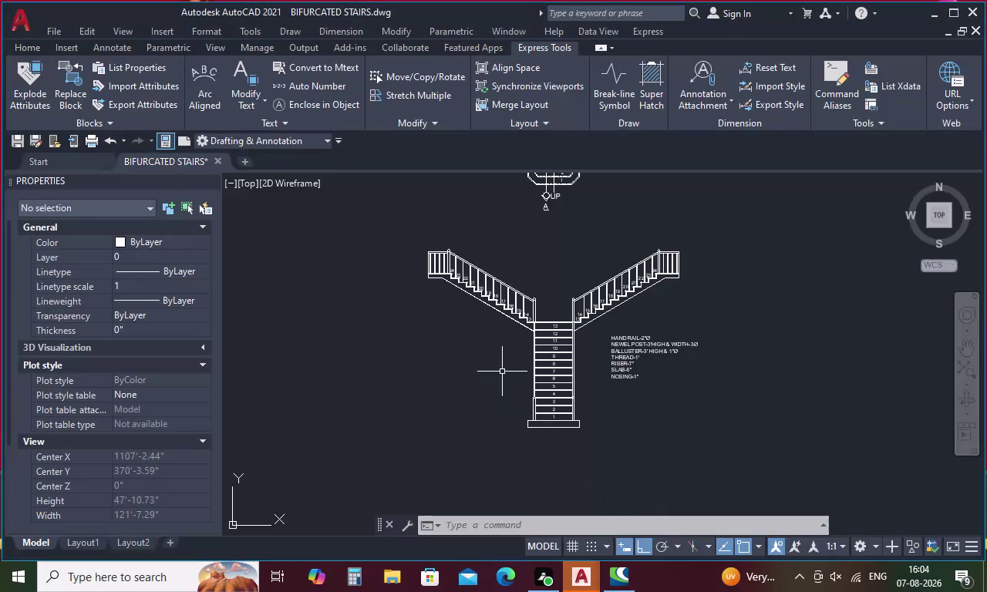
Pan and zoom to review the stair plan's central flight and the elevation together.
middle_drag(566, 284, 561, 453)
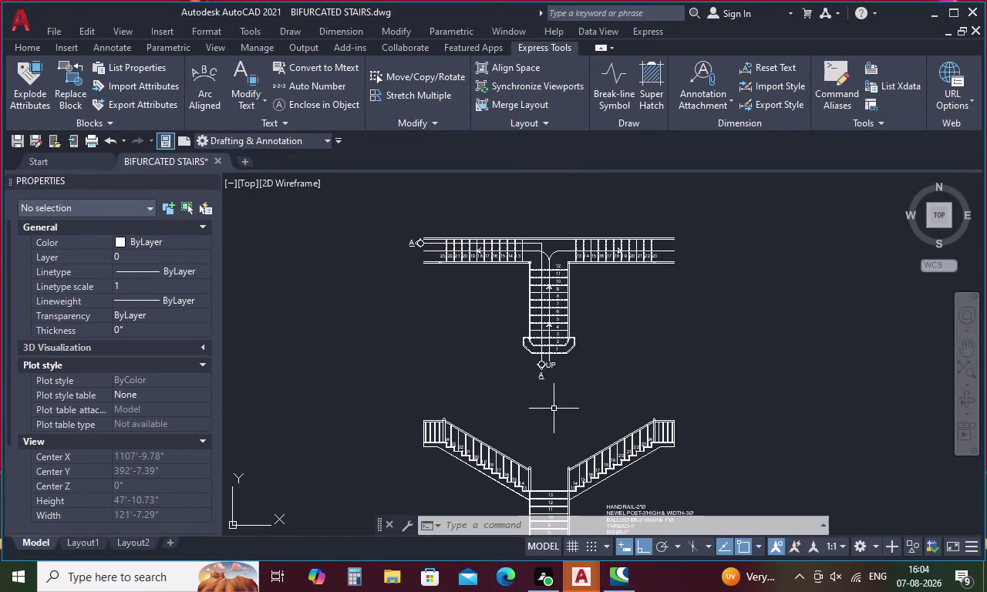
scroll(up, 3)
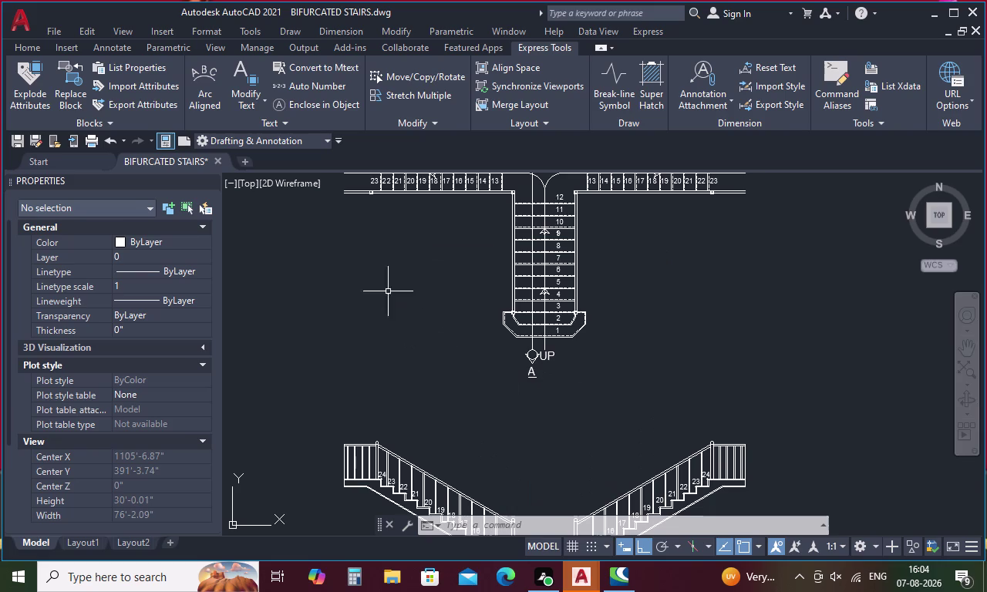
scroll(up, 3)
scroll(down, 3)
middle_drag(372, 198, 373, 206)
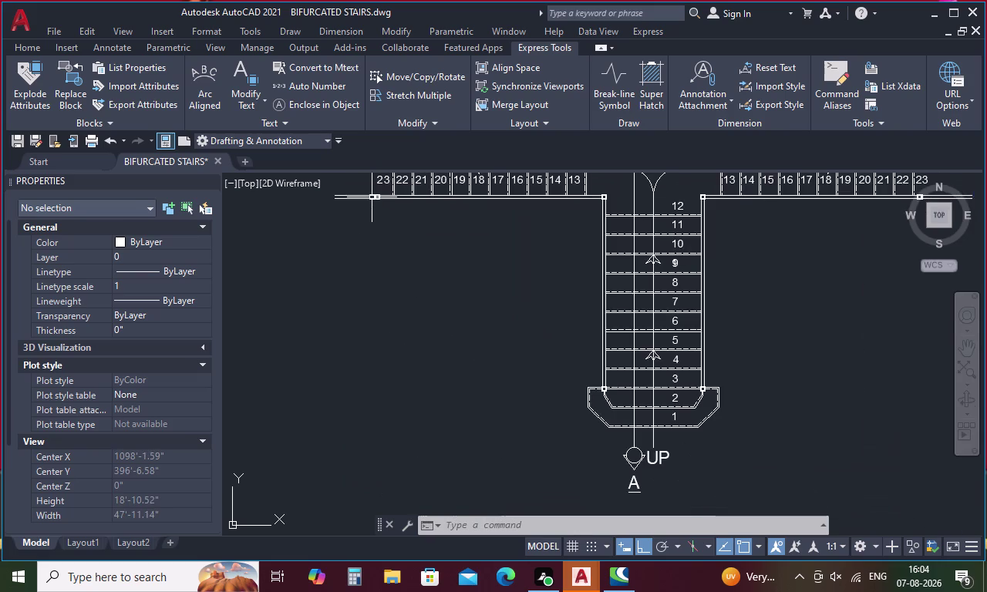
middle_drag(374, 206, 424, 322)
scroll(down, 3)
middle_drag(401, 358, 381, 273)
middle_drag(452, 390, 452, 360)
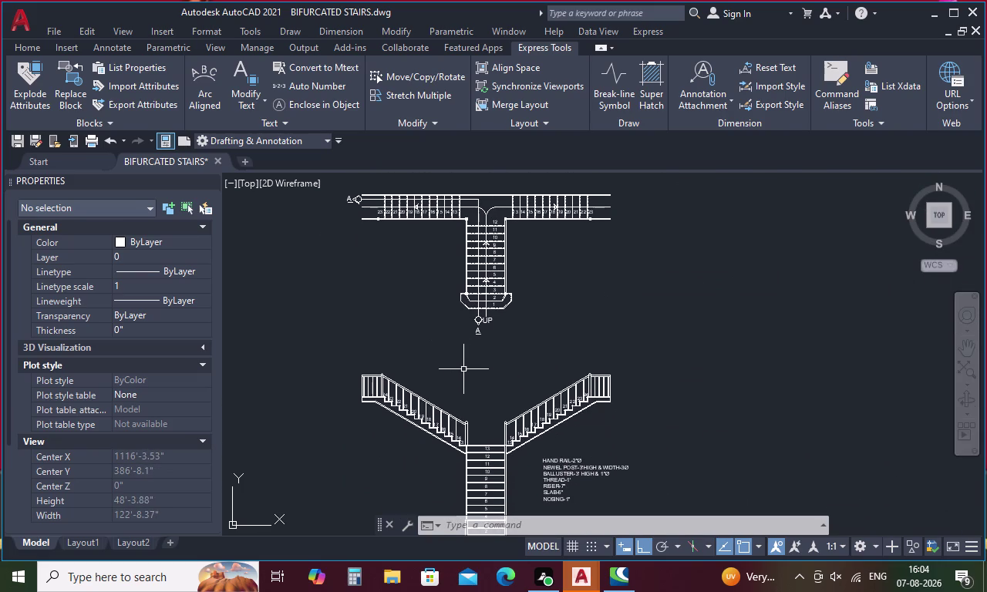
key(Escape)
Start multiline text with a text box just below the stair plan.
text(T)
key(space)
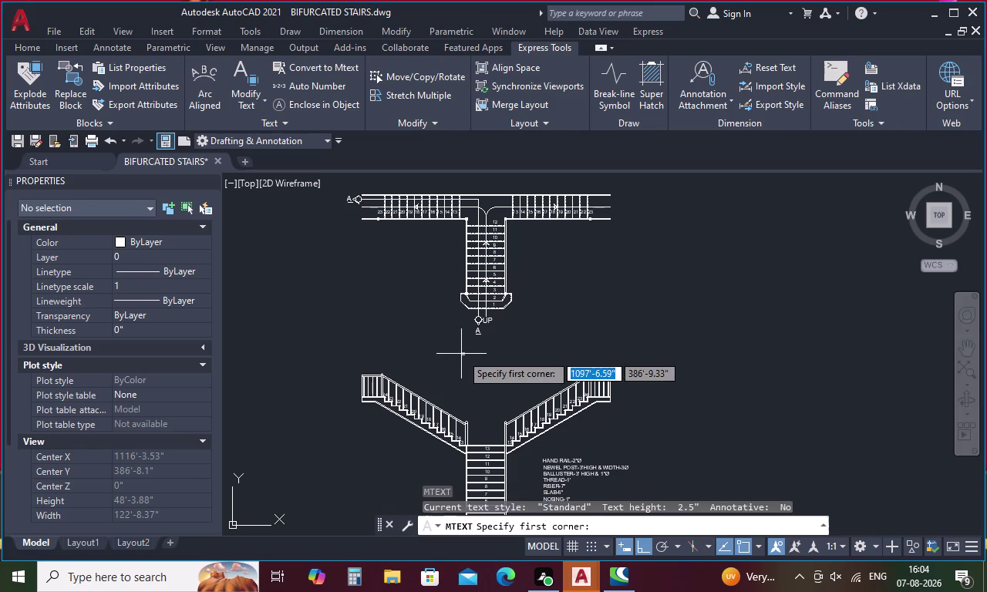
click(462, 340)
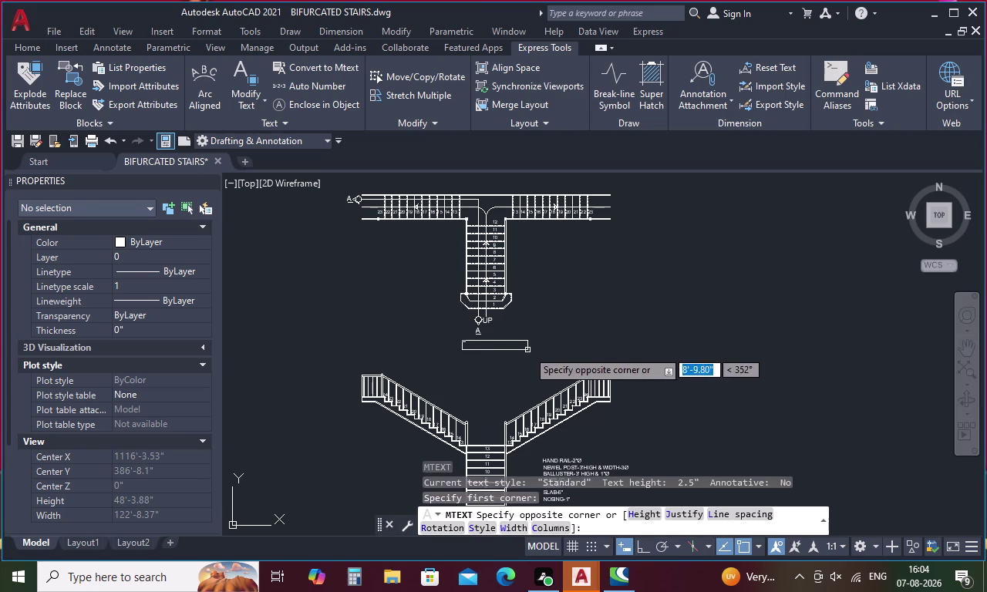
click(527, 350)
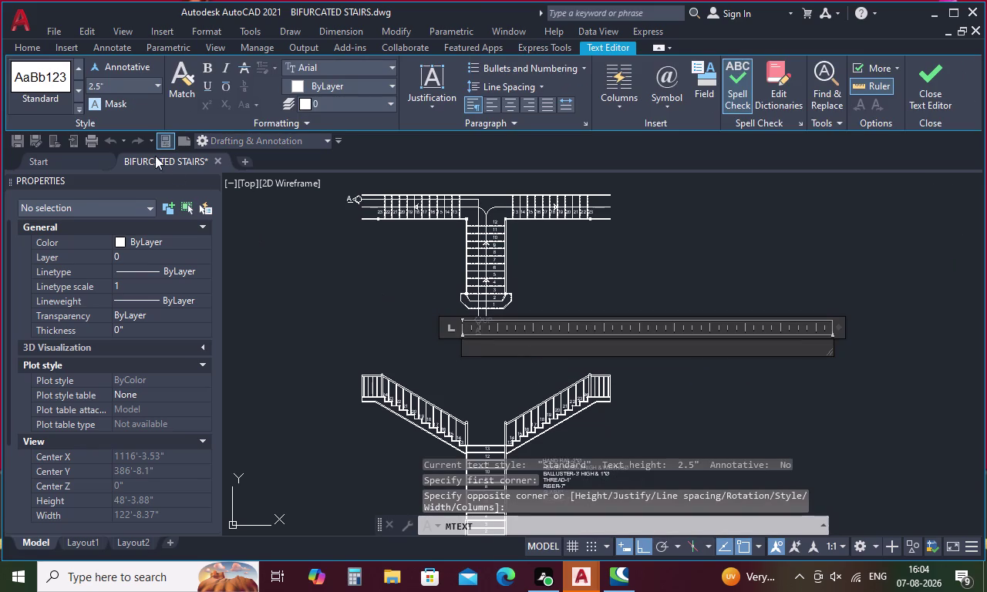
Set the text height to 1 and try typing the title.
click(110, 85)
key(BackSpace)
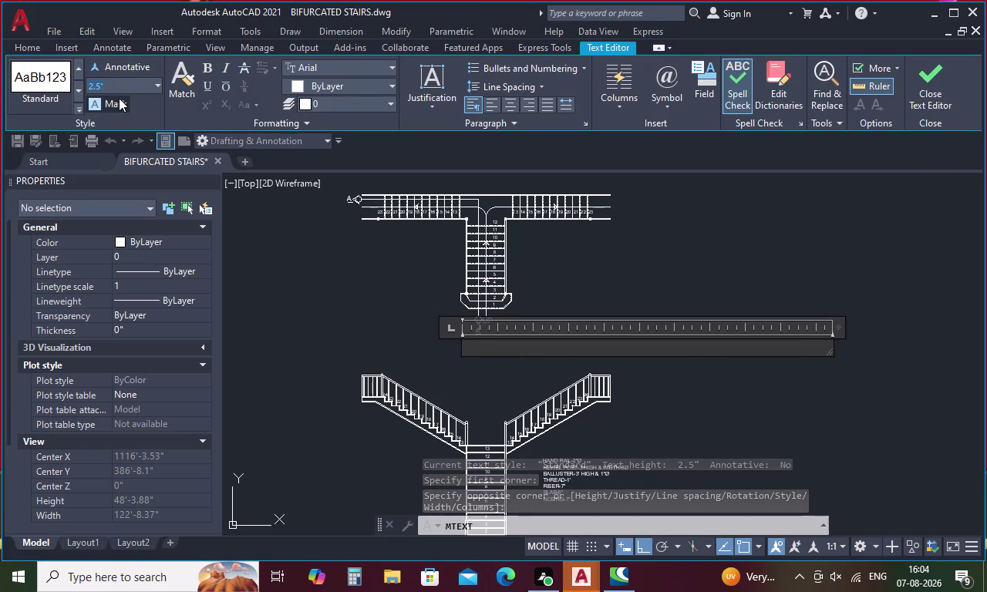
key(1)
key(Return)
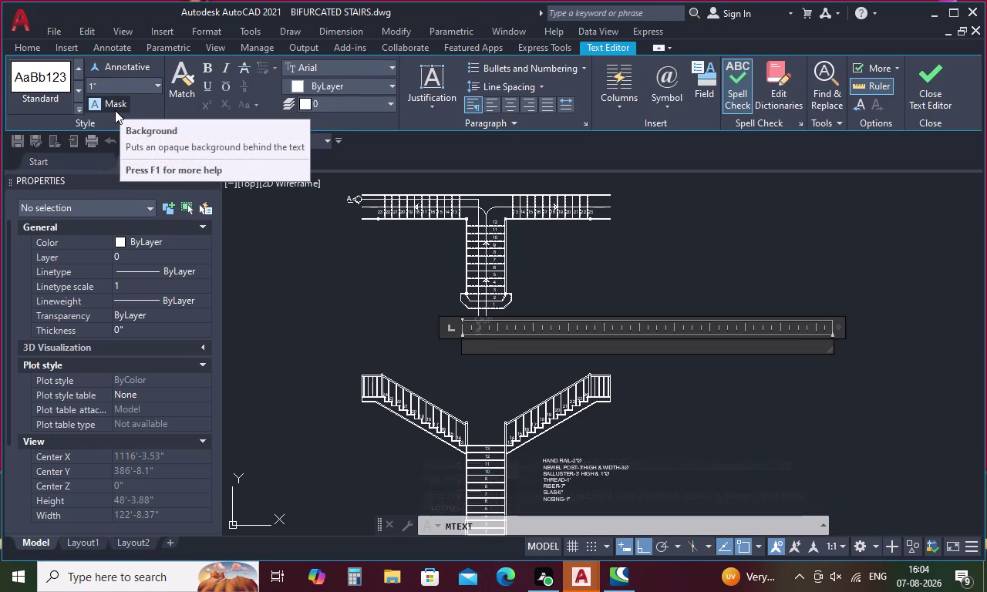
key(space)
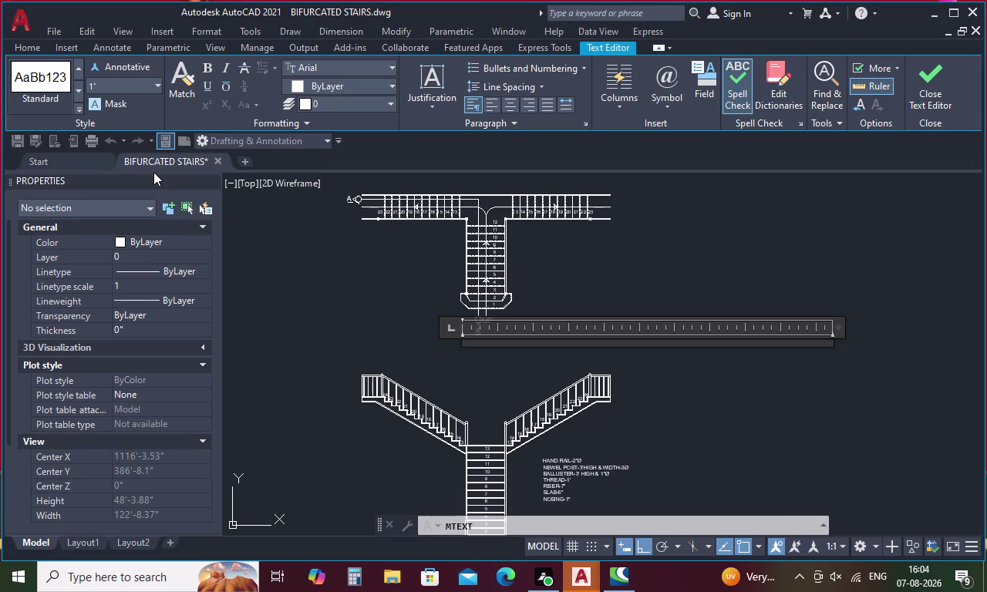
text(PL)
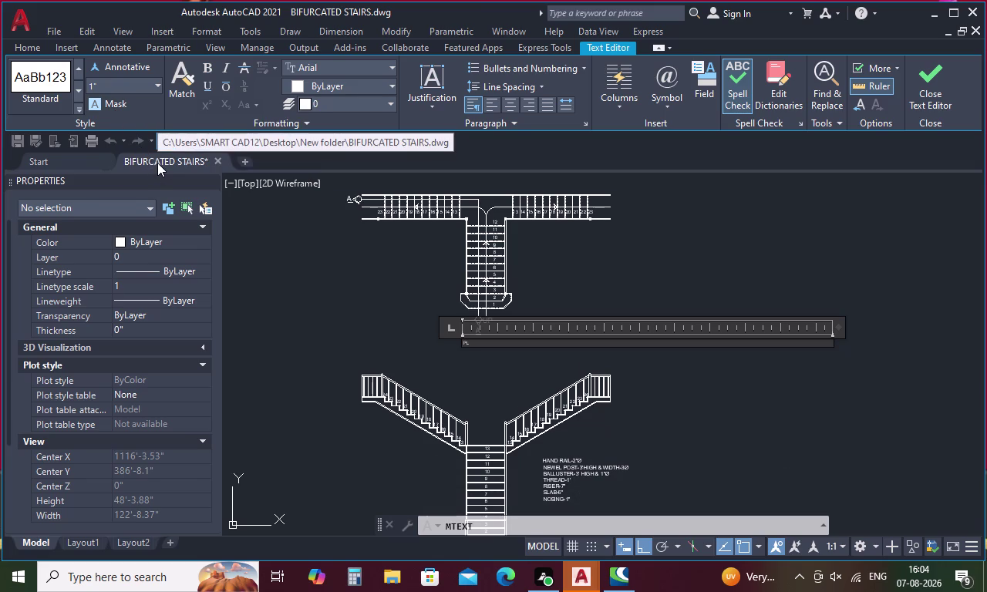
key(BackSpace)
key(BackSpace)
Change the text height to 1' and retype the title's first letters, PL.
click(106, 88)
key(BackSpace)
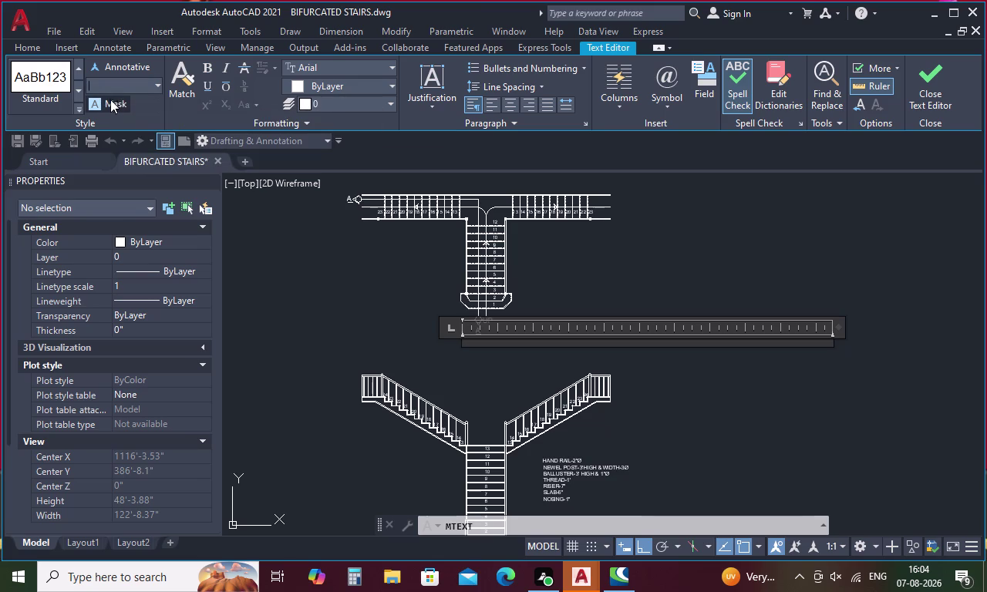
key(1)
key(apostrophe)
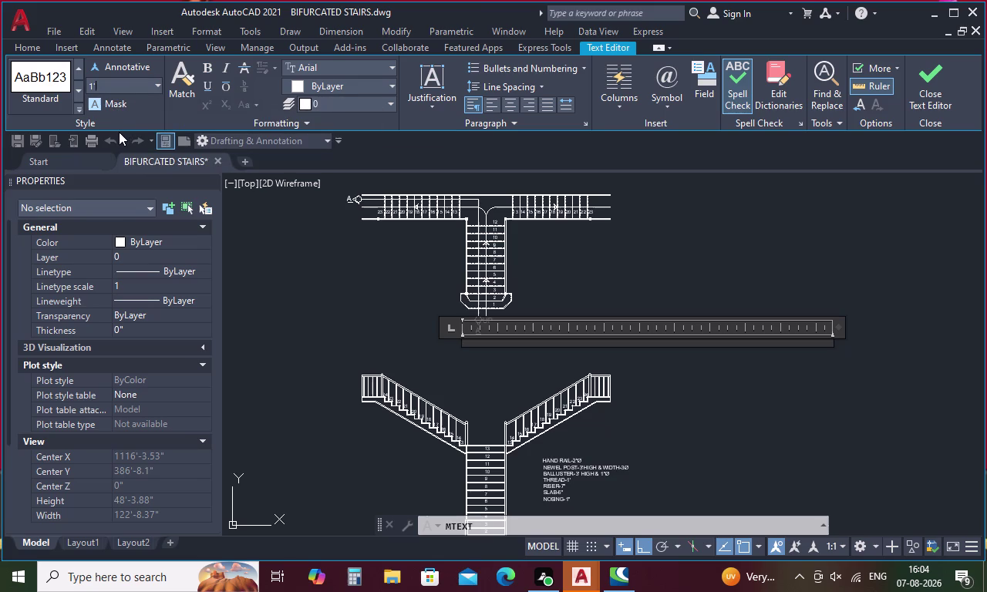
key(space)
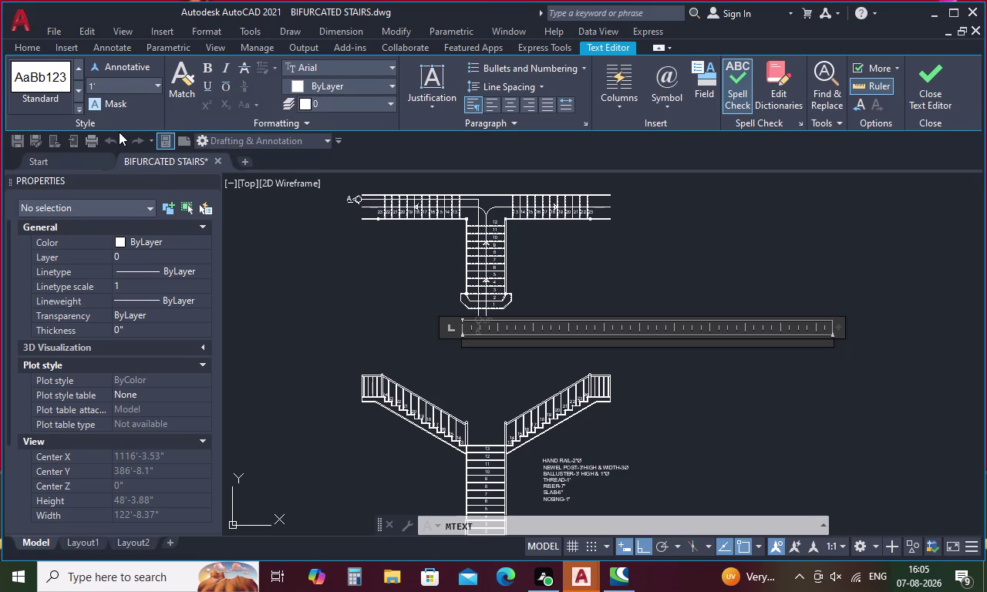
key(p)
key(l)
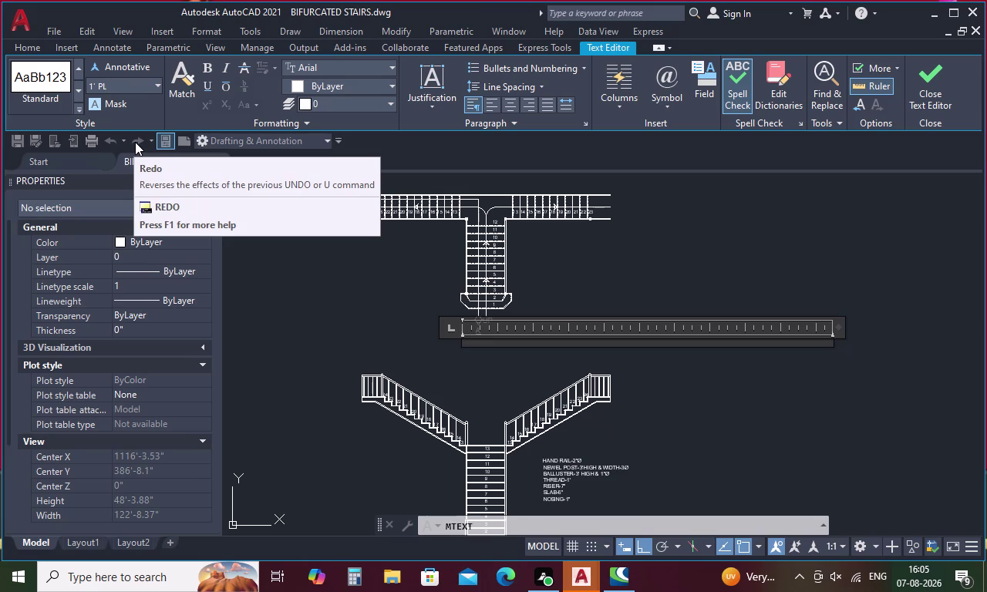
key(BackSpace)
key(BackSpace)
key(Return)
key(p)
key(l)
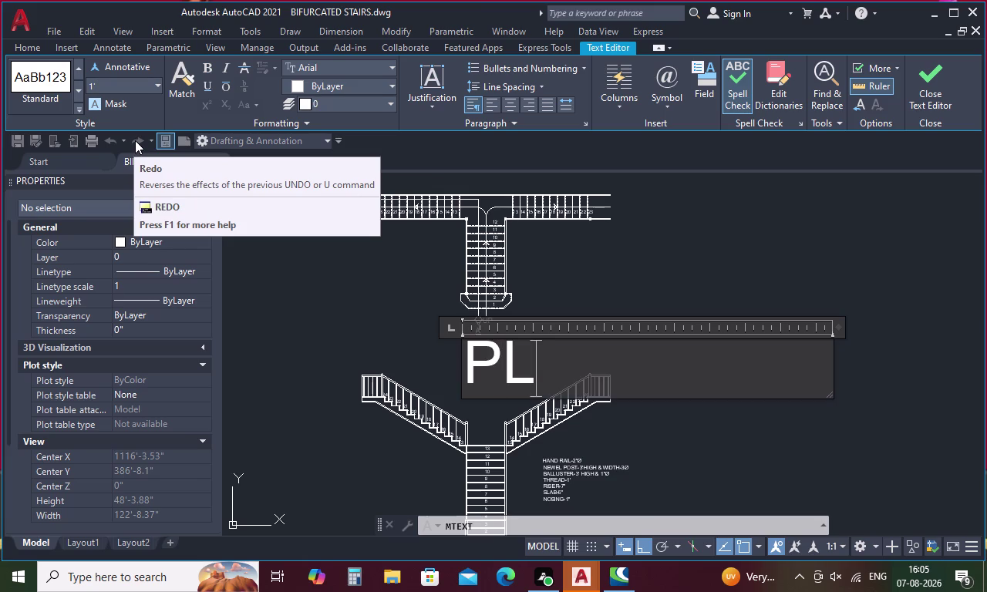
Finish the word PLAN, make it bold, and close the editor.
text(AN)
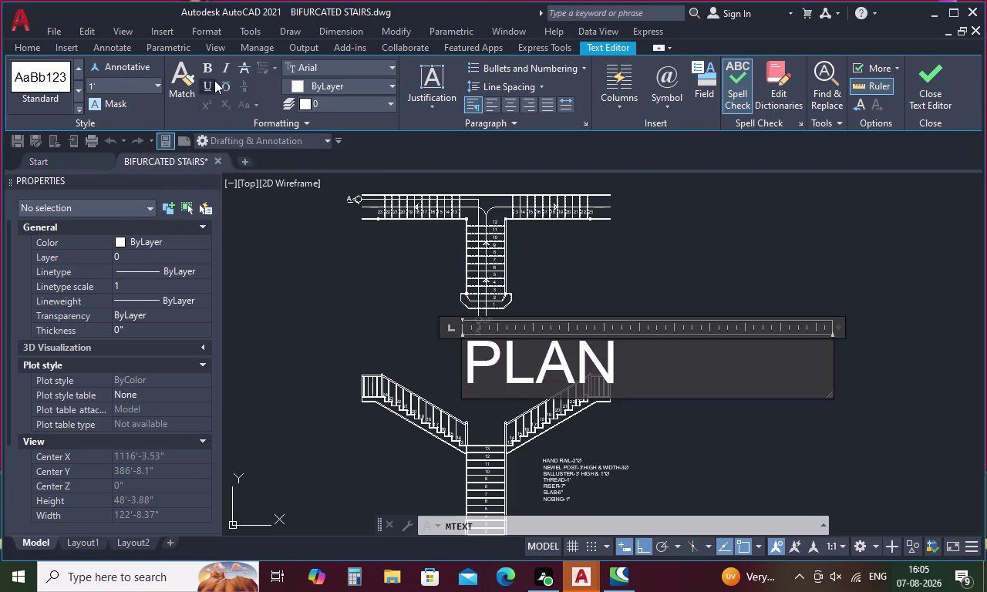
click(206, 68)
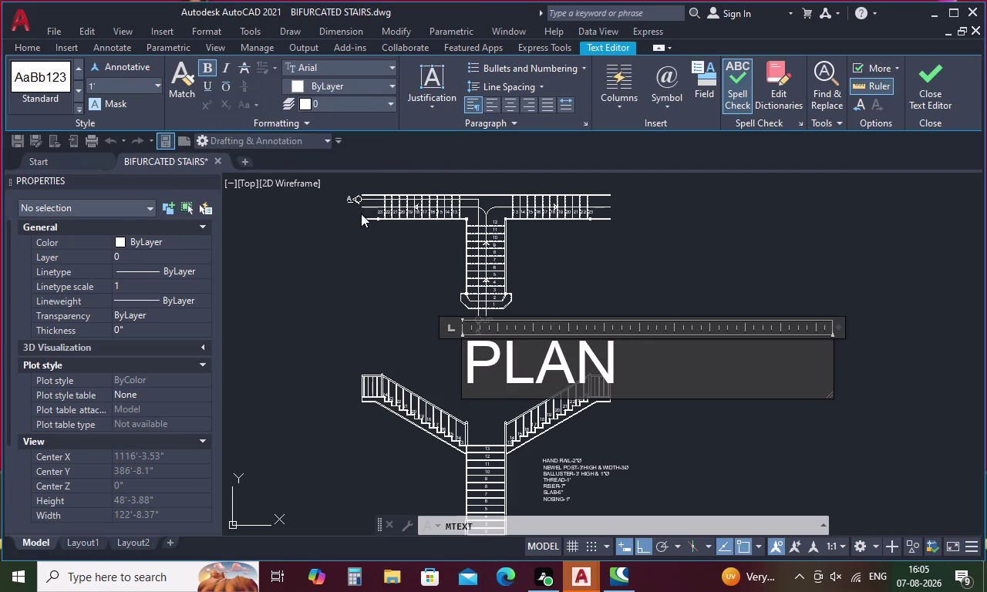
click(400, 251)
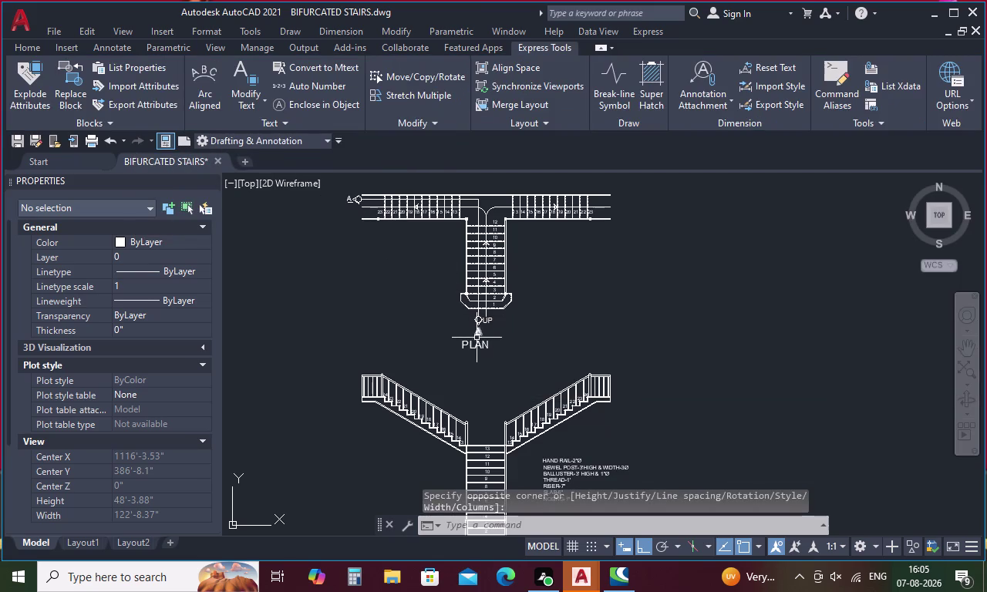
Move the PLAN title slightly to a new spot under the plan.
click(477, 348)
right_click(476, 348)
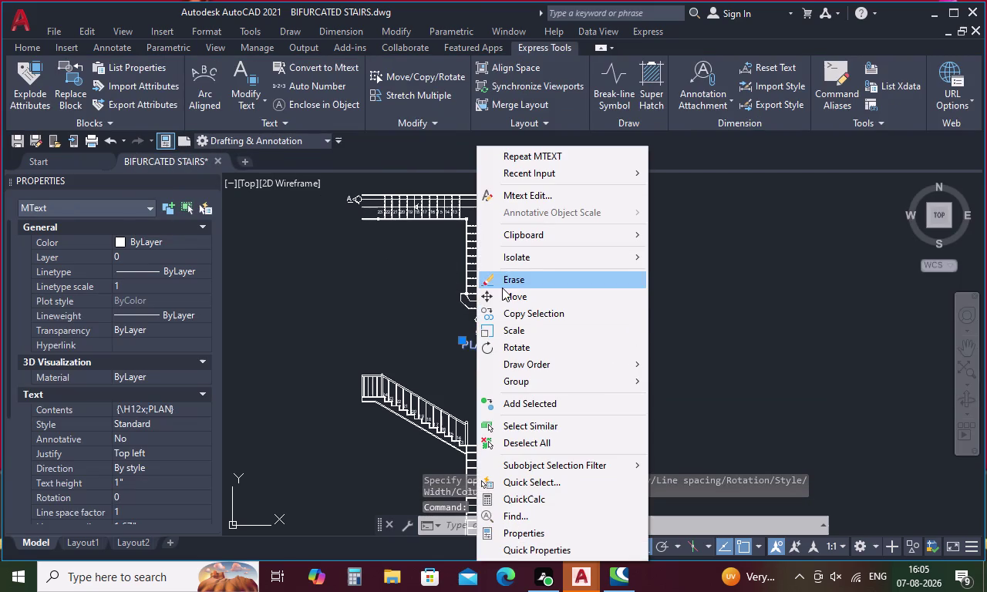
click(502, 297)
click(477, 347)
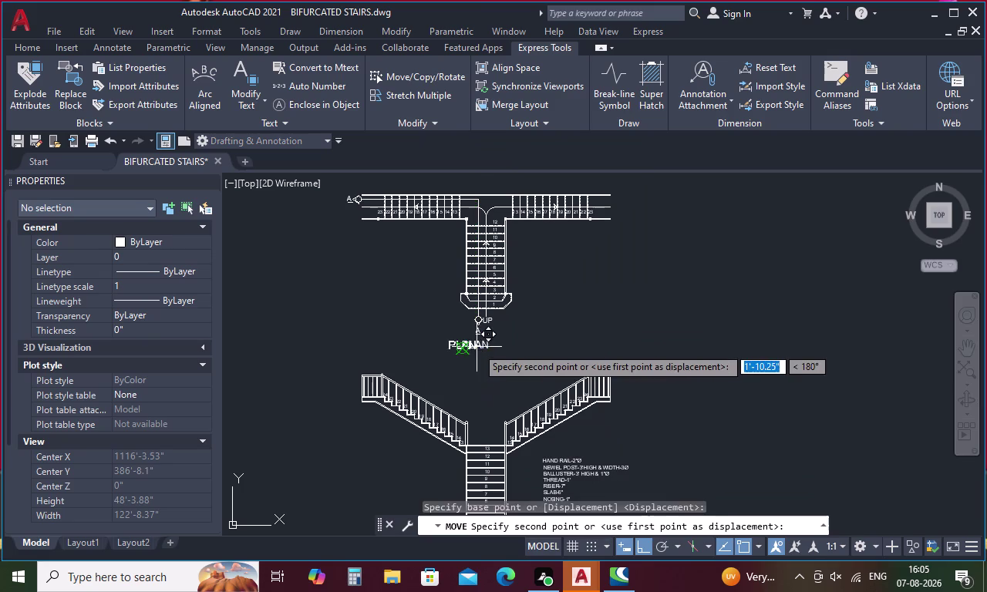
scroll(up, 3)
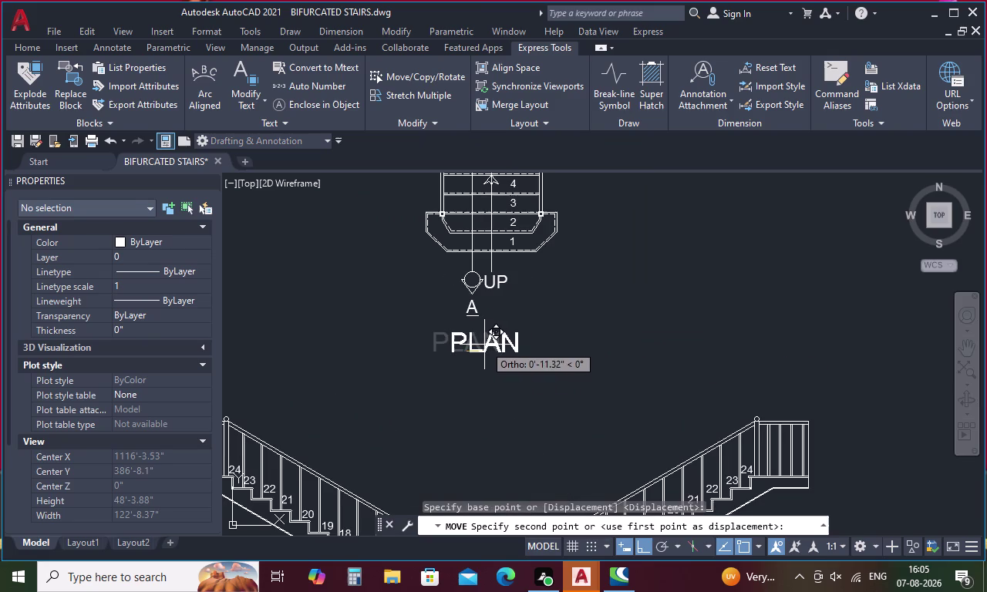
click(485, 343)
scroll(down, 3)
middle_drag(522, 363, 510, 335)
Copy the PLAN title to a position below the elevation.
click(494, 317)
right_click(495, 318)
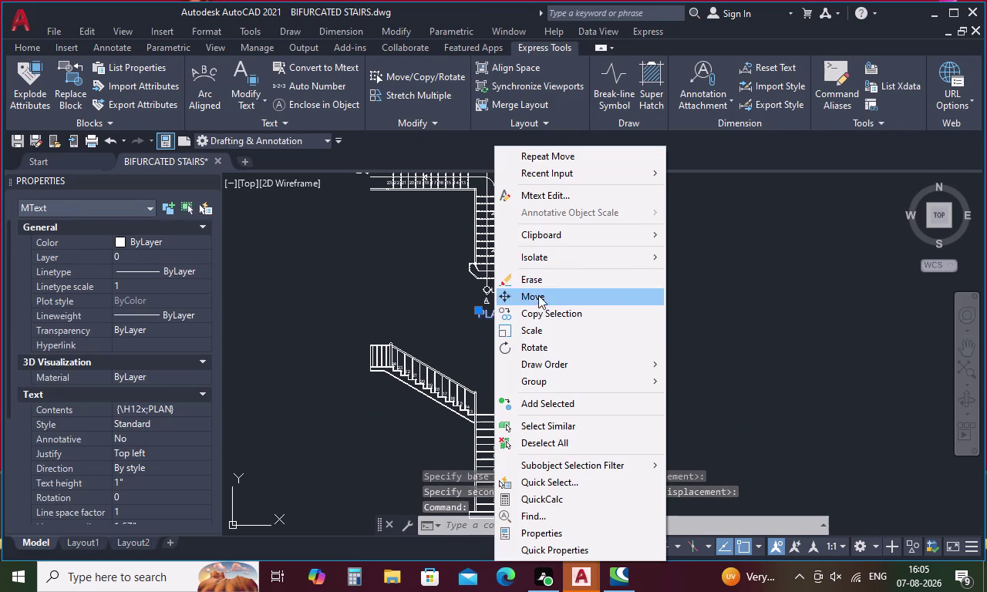
click(538, 312)
click(480, 316)
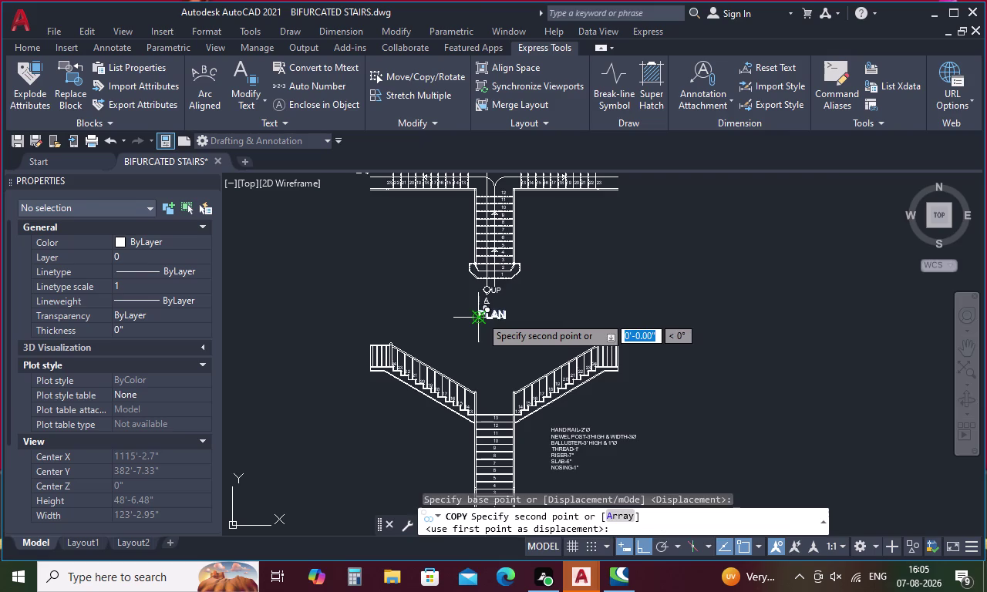
scroll(down, 3)
middle_drag(481, 316, 479, 294)
scroll(up, 3)
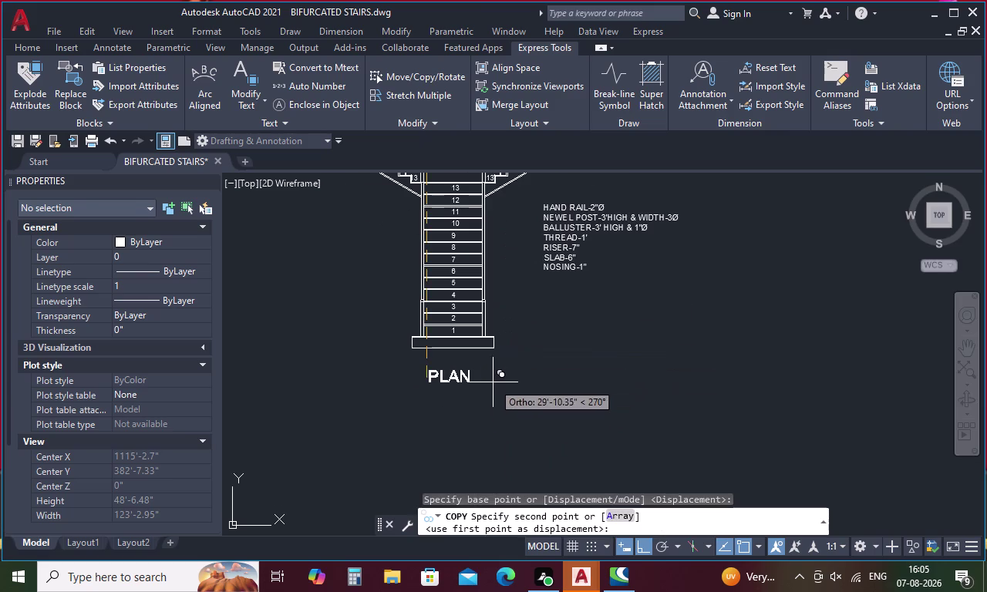
click(483, 377)
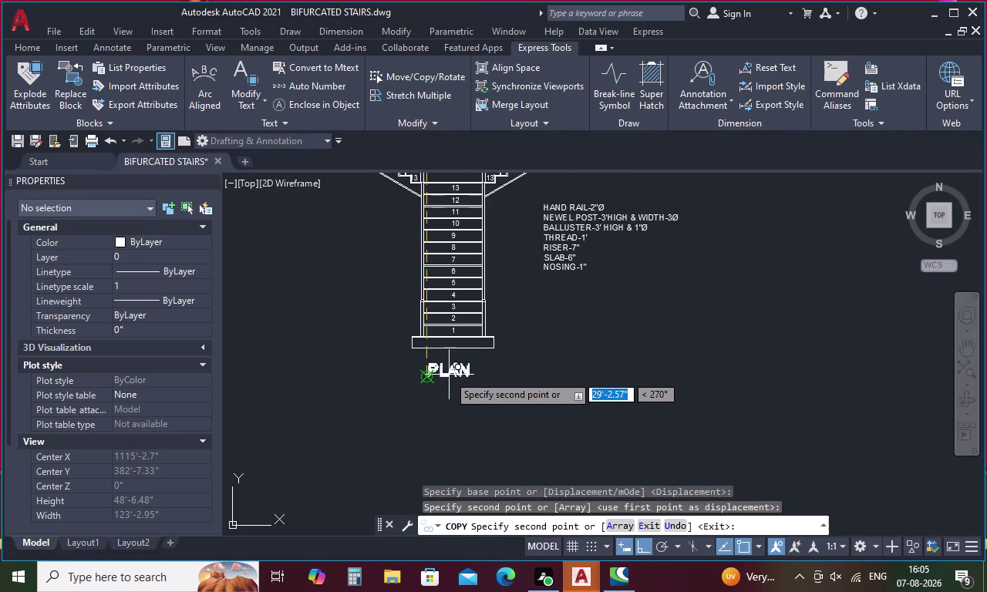
Delete the extra title copies, undo one erase, and open the remaining label.
double_click(444, 373)
key(Escape)
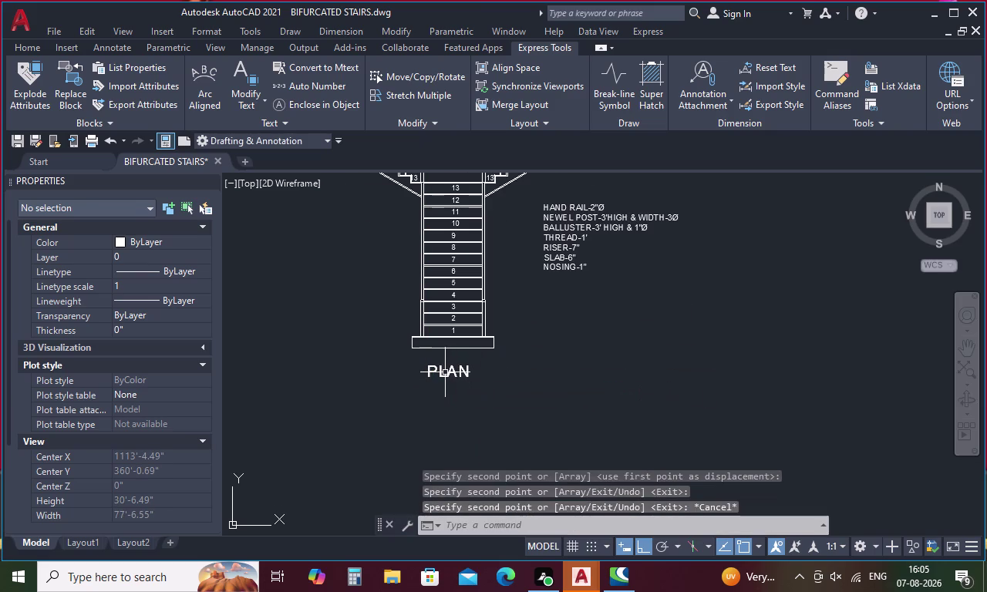
click(450, 372)
key(Delete)
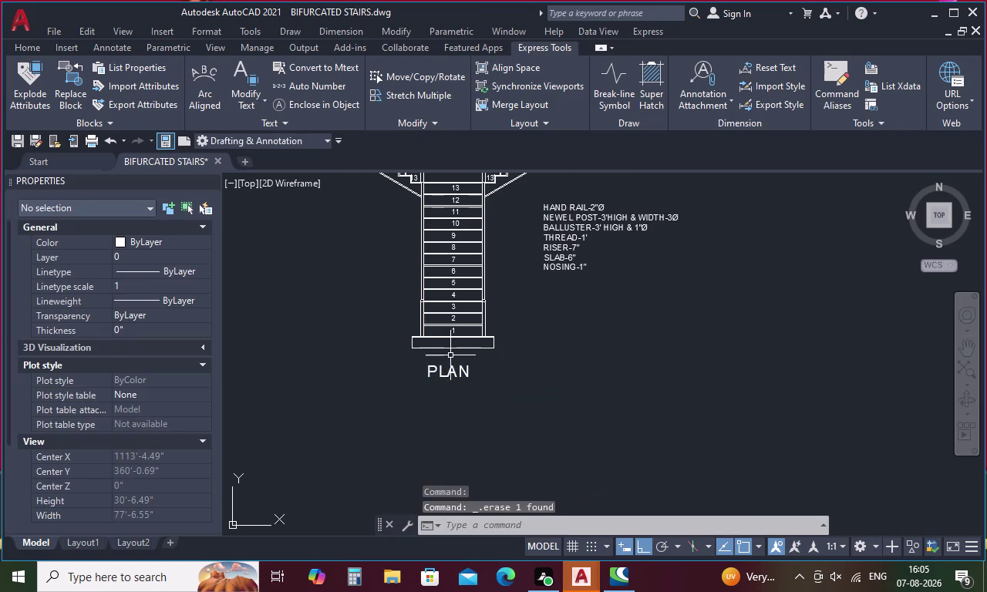
click(440, 375)
key(Delete)
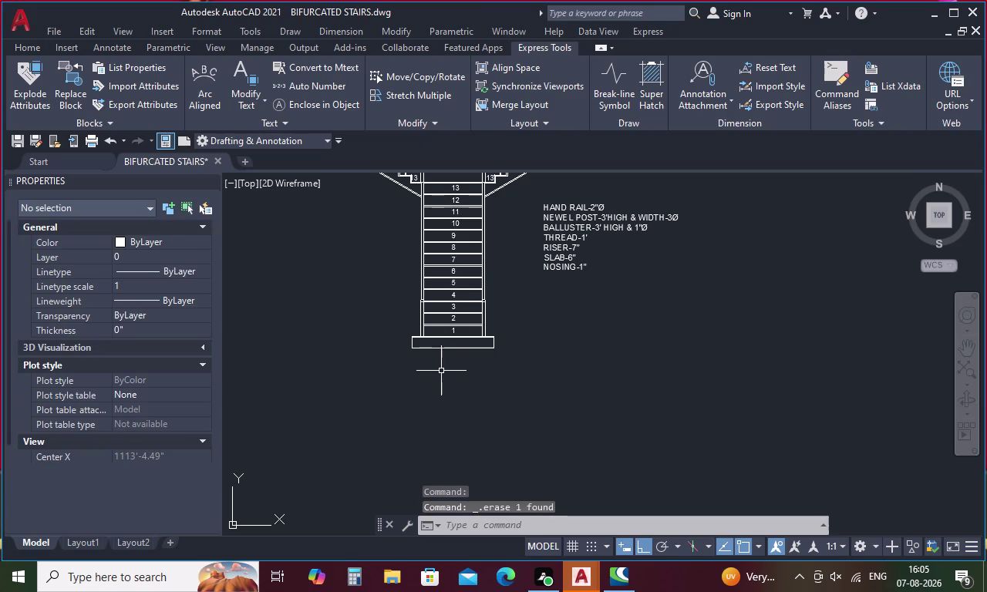
key(ctrl+z)
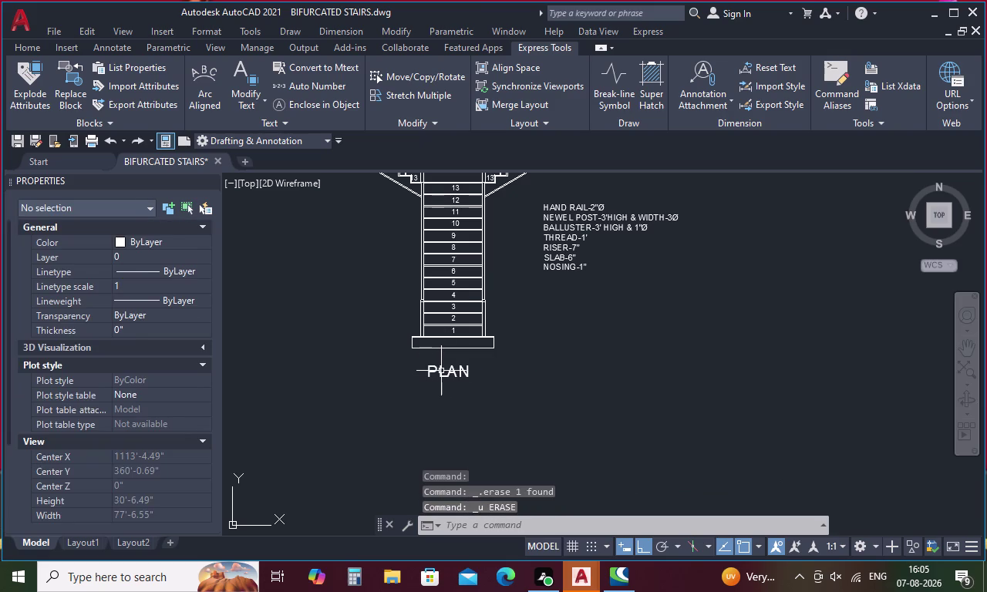
double_click(441, 371)
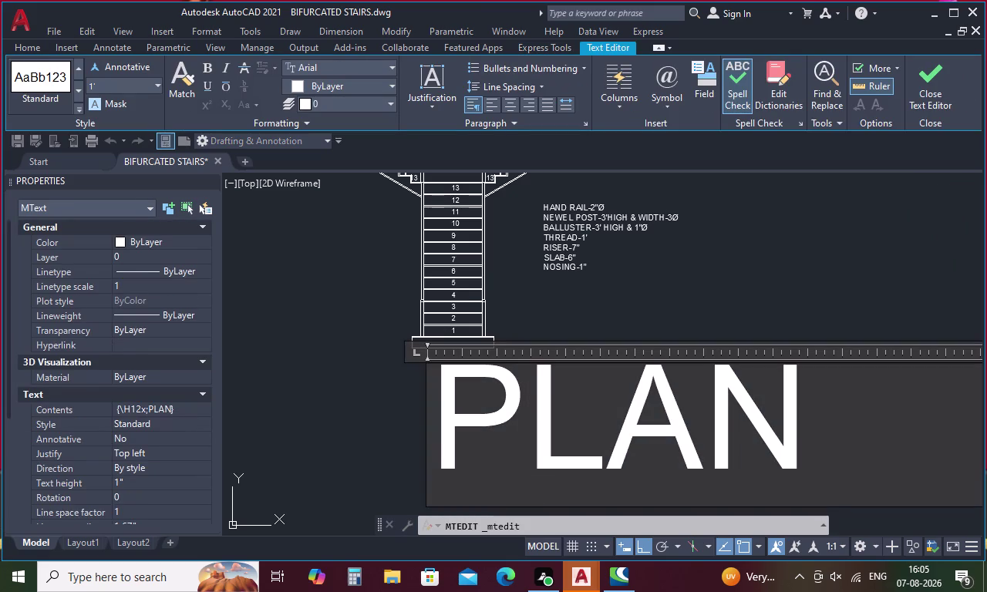
Replace the label's PLAN wording with ELEVATION-AT.
click(796, 393)
key(BackSpace)
key(BackSpace)
key(BackSpace)
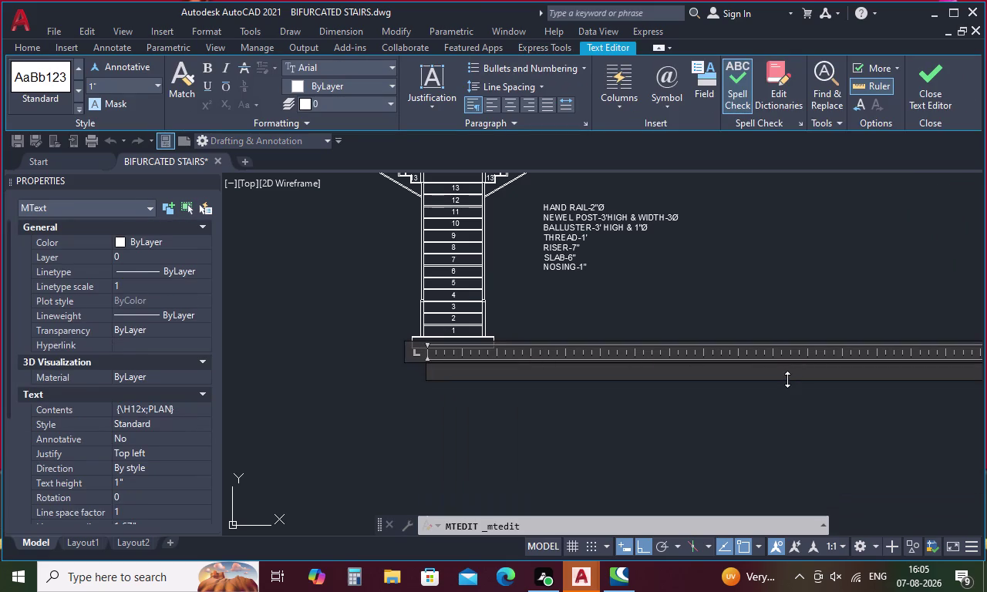
key(e)
key(l)
text(EVA)
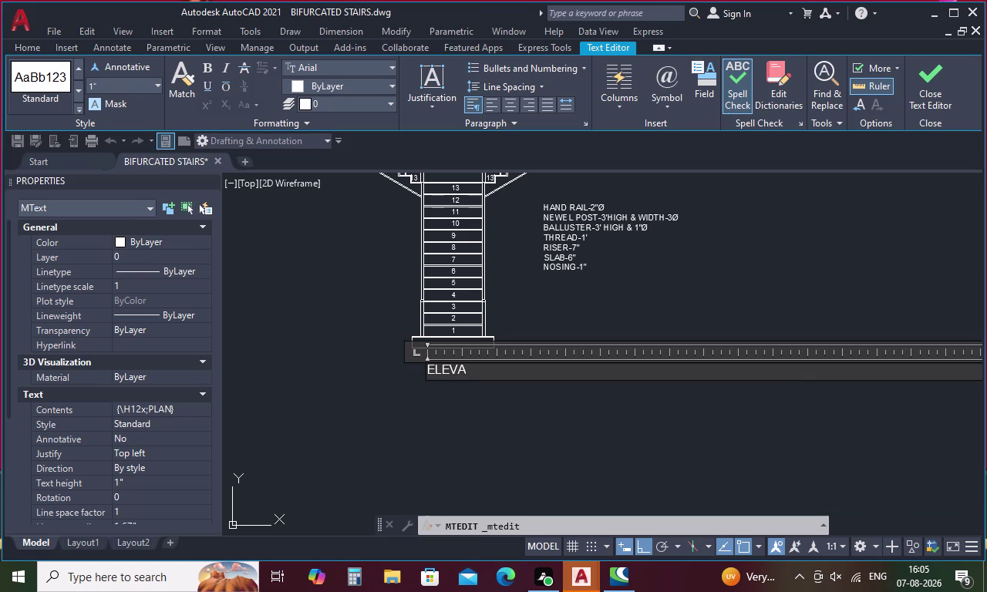
text(TI)
text(O)
text(N)
key(minus)
text(AT)
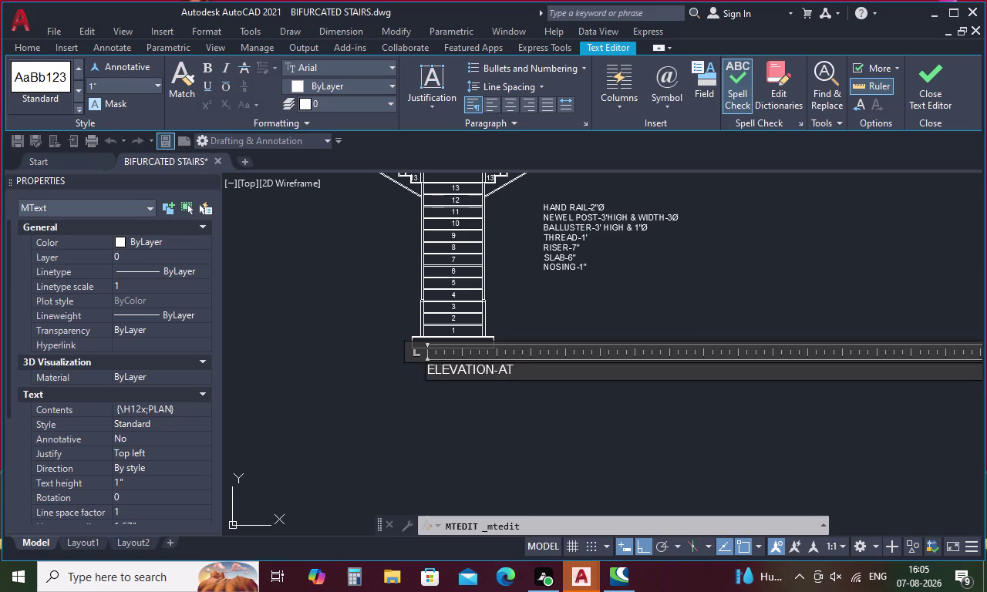
Add the section mark "AA" to the label and close the editor.
key(space)
key(a)
key(BackSpace)
key(shift+quotedbl)
text(A)
text(A)
key(shift+quotedbl)
click(650, 414)
scroll(up, 3)
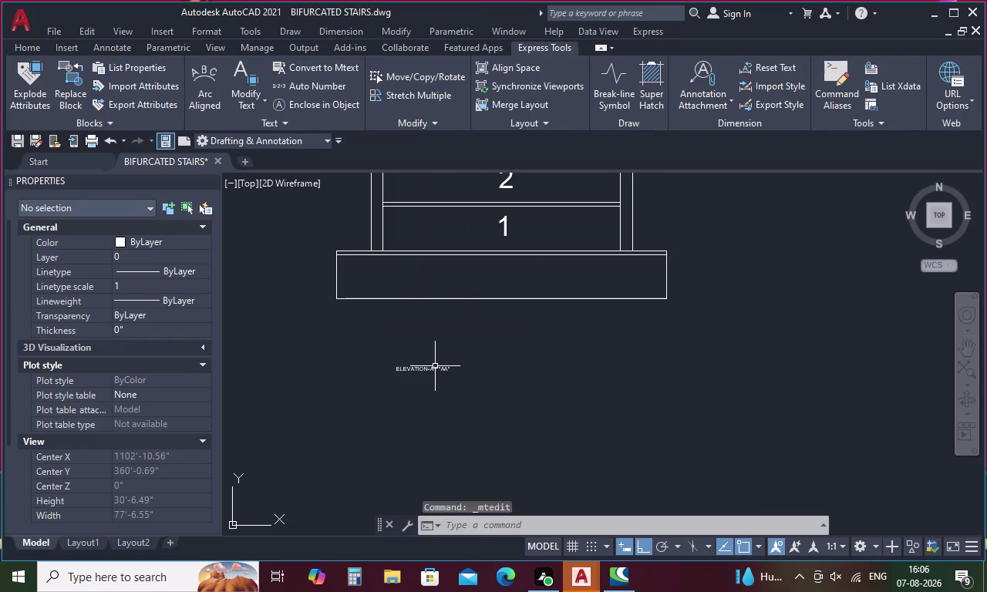
Reopen the label and set its text height to 1'.
double_click(435, 367)
drag(533, 371, 328, 388)
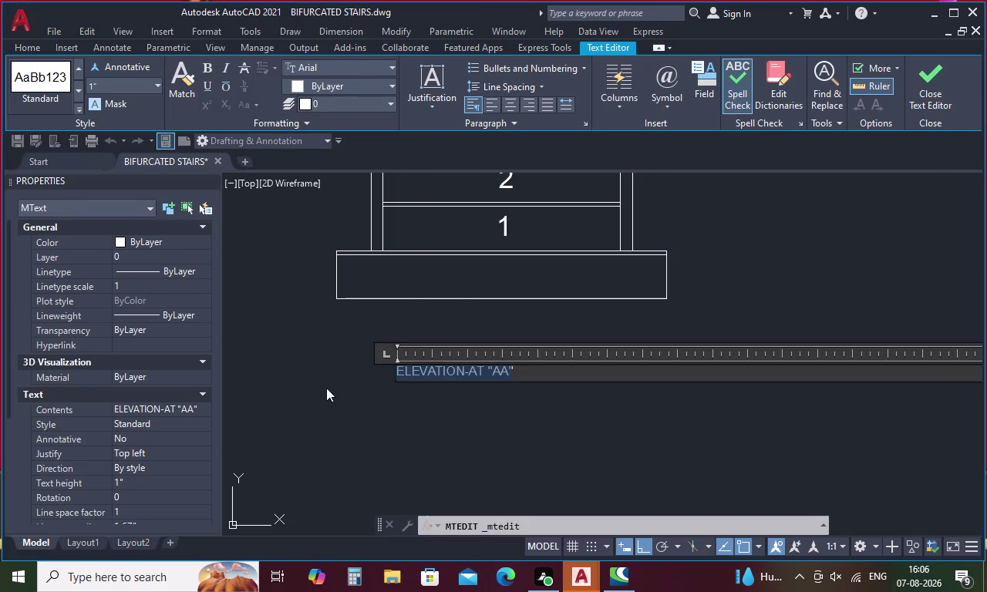
click(126, 85)
key(BackSpace)
key(1)
key(apostrophe)
key(Return)
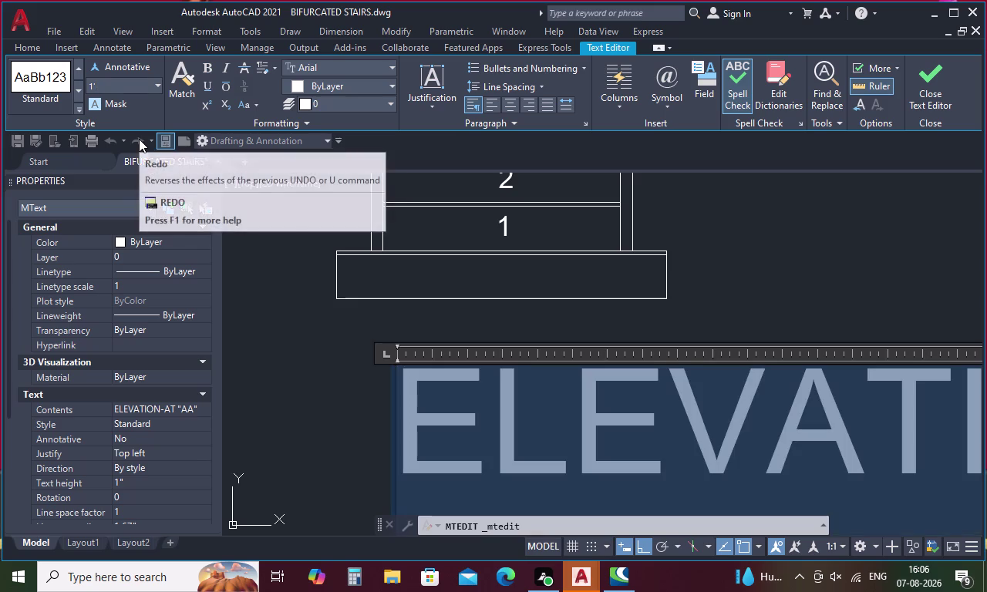
click(330, 350)
Widen the text box so ELEVATION-AT "AA" fits on one line.
scroll(down, 3)
double_click(403, 368)
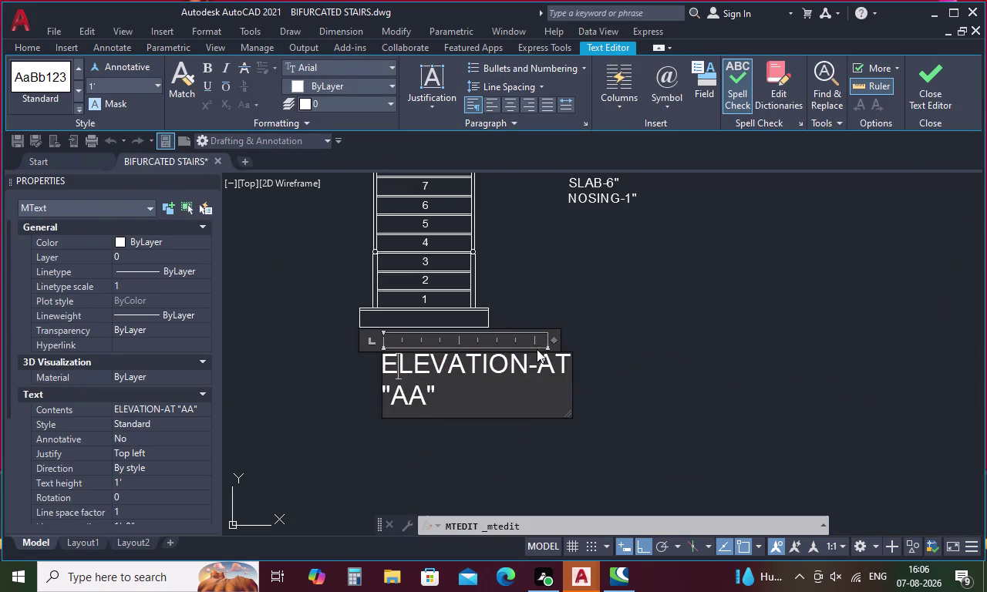
drag(552, 338, 660, 336)
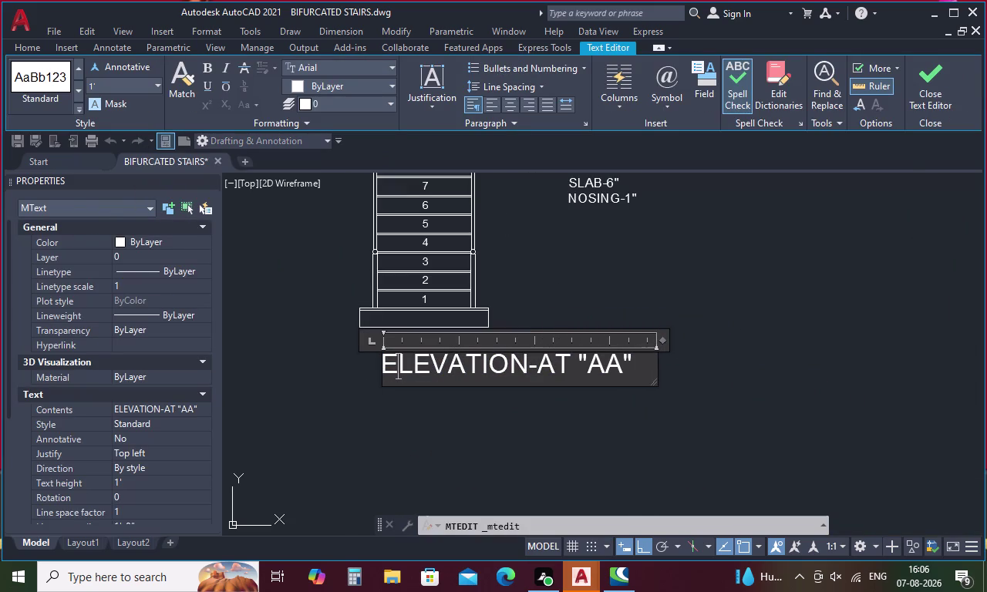
click(377, 388)
click(390, 373)
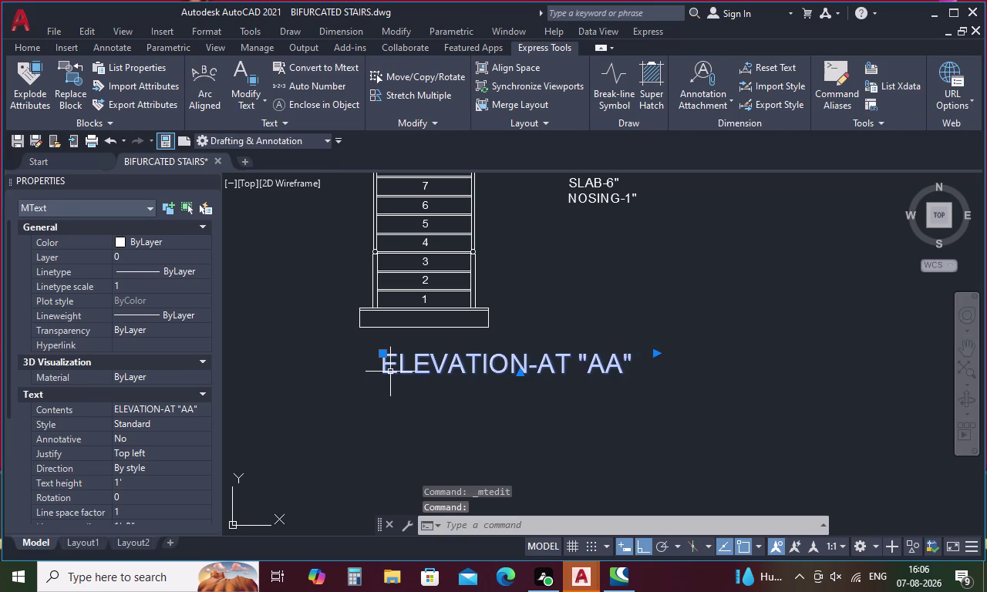
Move the ELEVATION-AT "AA" label so it is centered under the elevation.
right_click(390, 372)
click(427, 291)
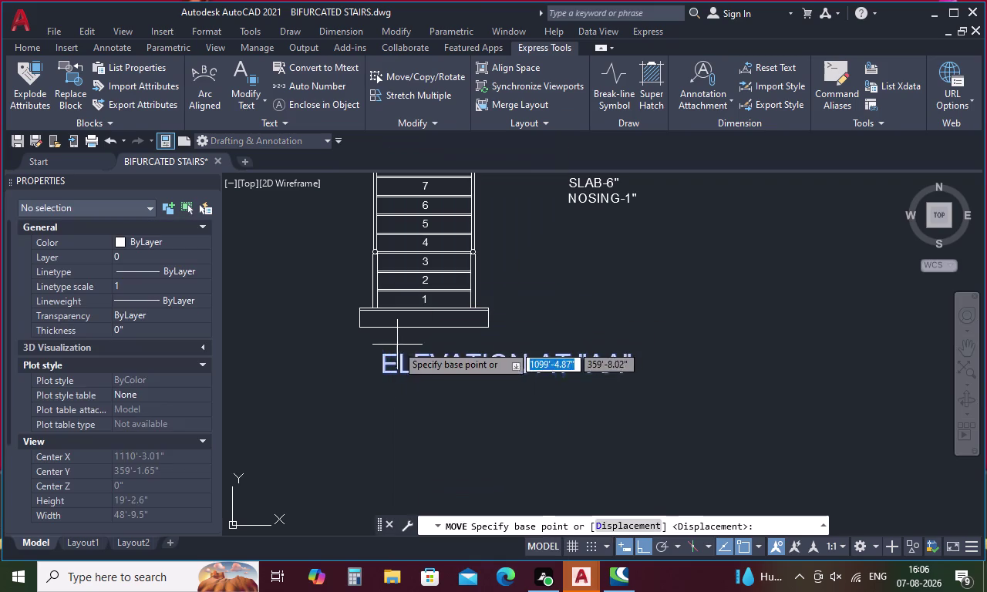
click(390, 361)
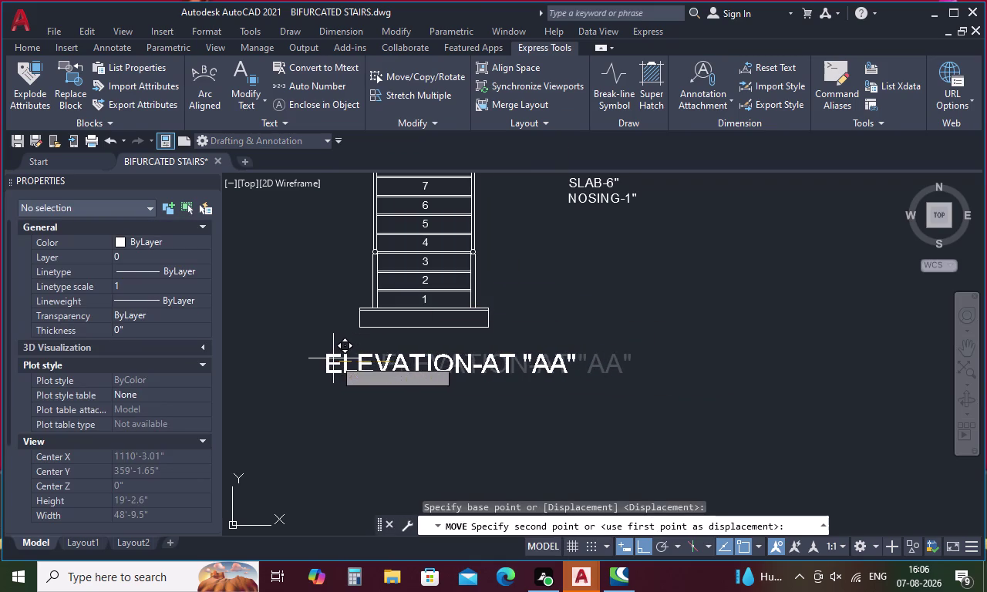
click(330, 357)
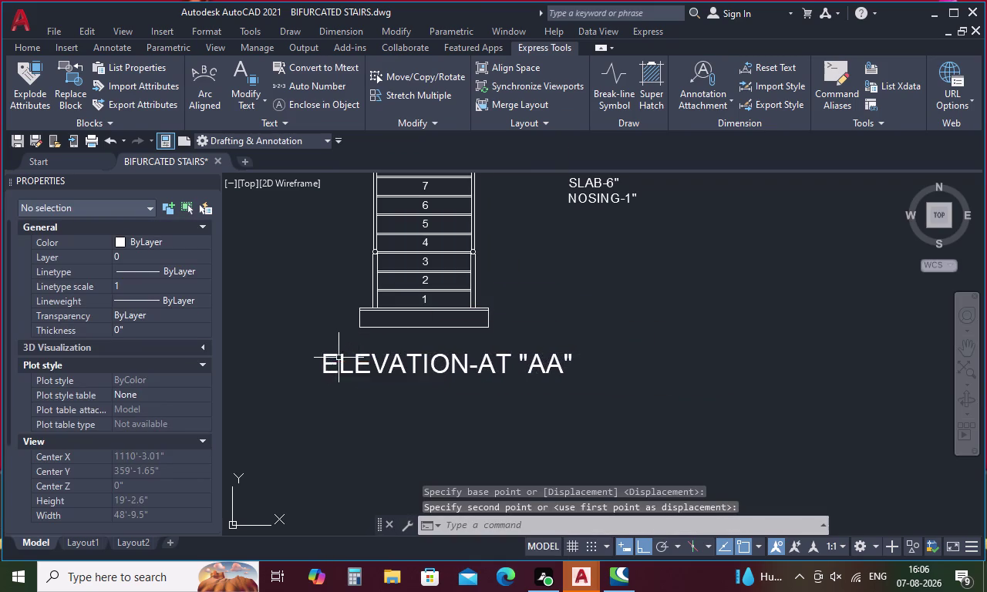
Zoom in on the left stair flight before extending its step lines.
scroll(down, 3)
scroll(down, 3)
scroll(down, 3)
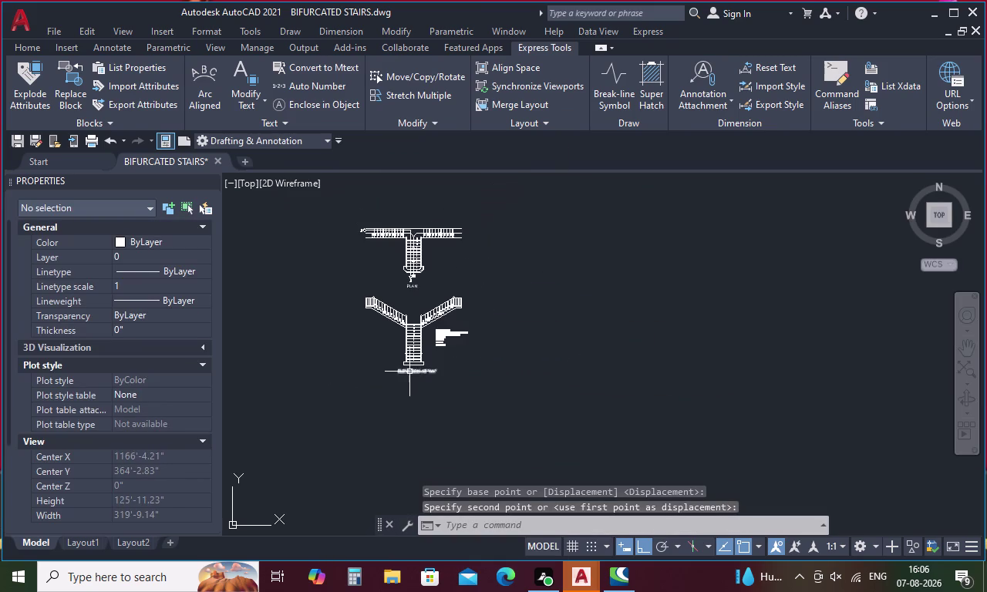
middle_drag(397, 323, 410, 361)
scroll(up, 3)
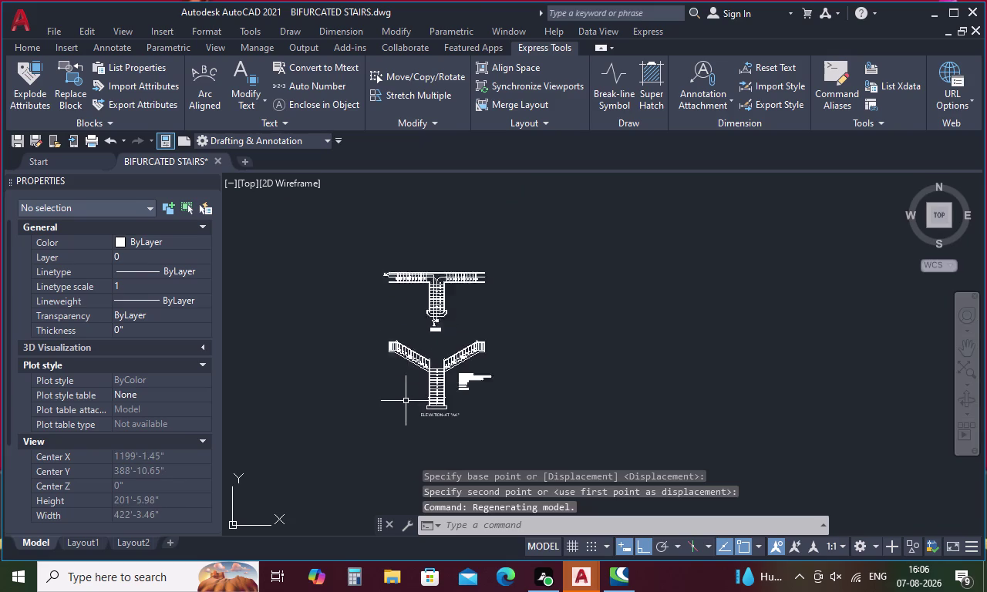
scroll(up, 3)
key(Escape)
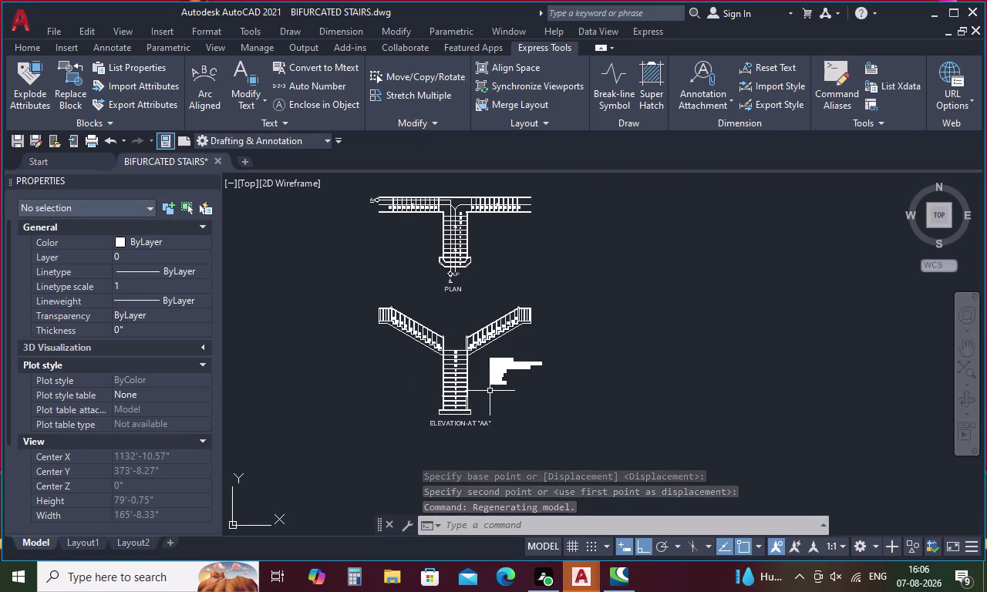
scroll(up, 3)
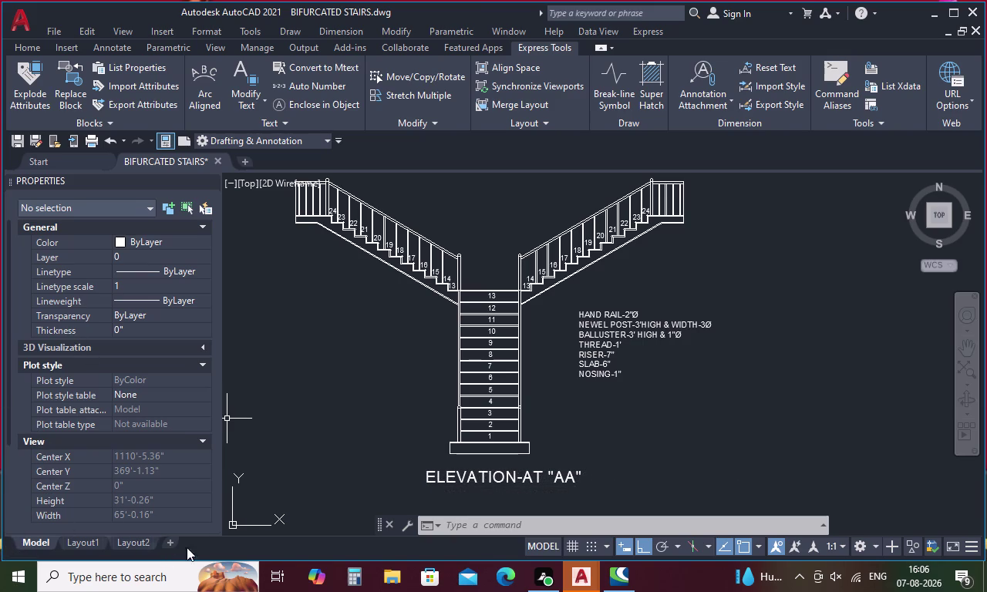
scroll(down, 3)
scroll(up, 3)
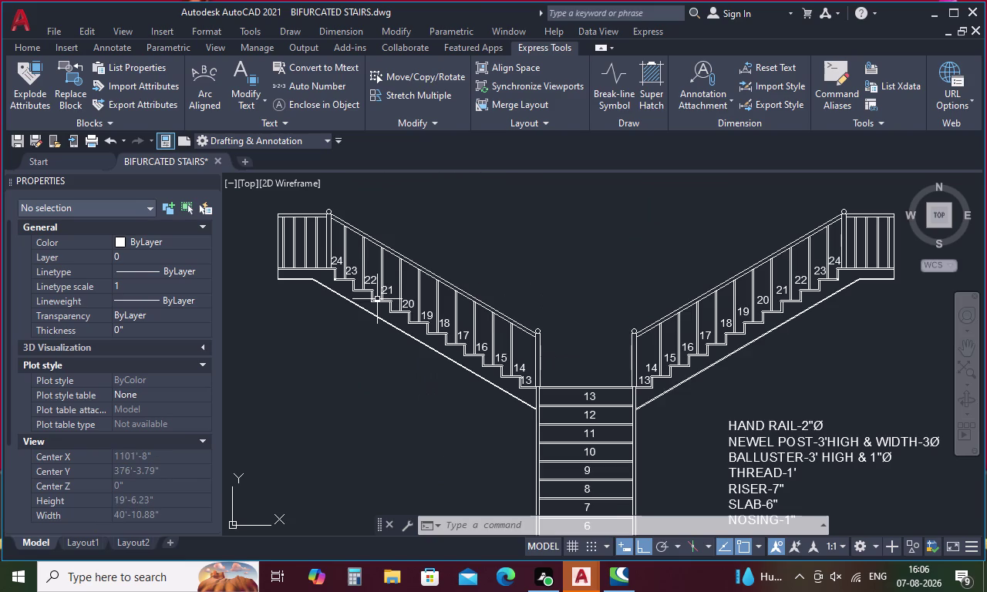
scroll(up, 3)
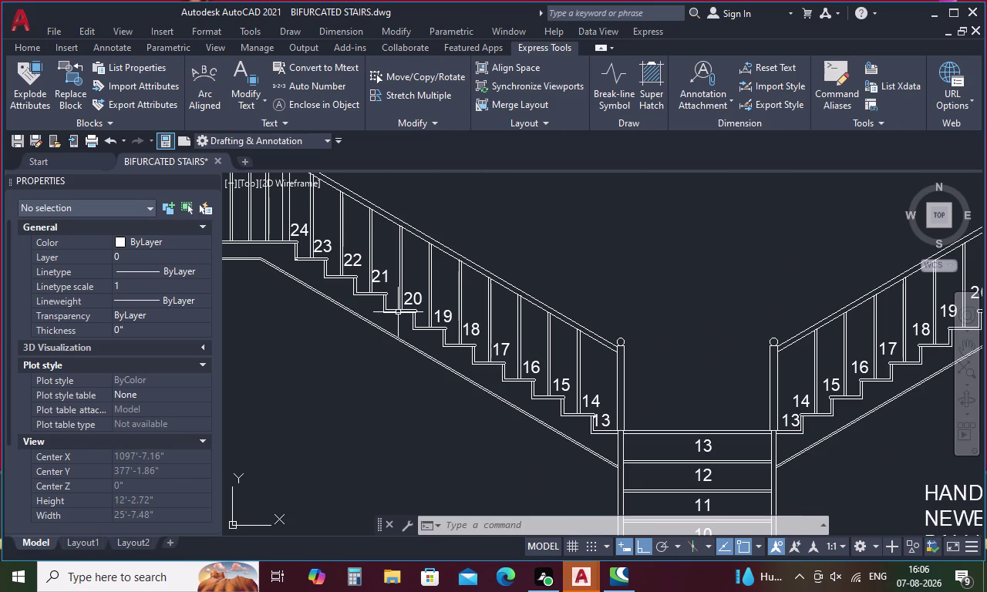
key(Escape)
Extend the short riser lines under step 23 with EXTEND (EX).
text(EX)
key(space)
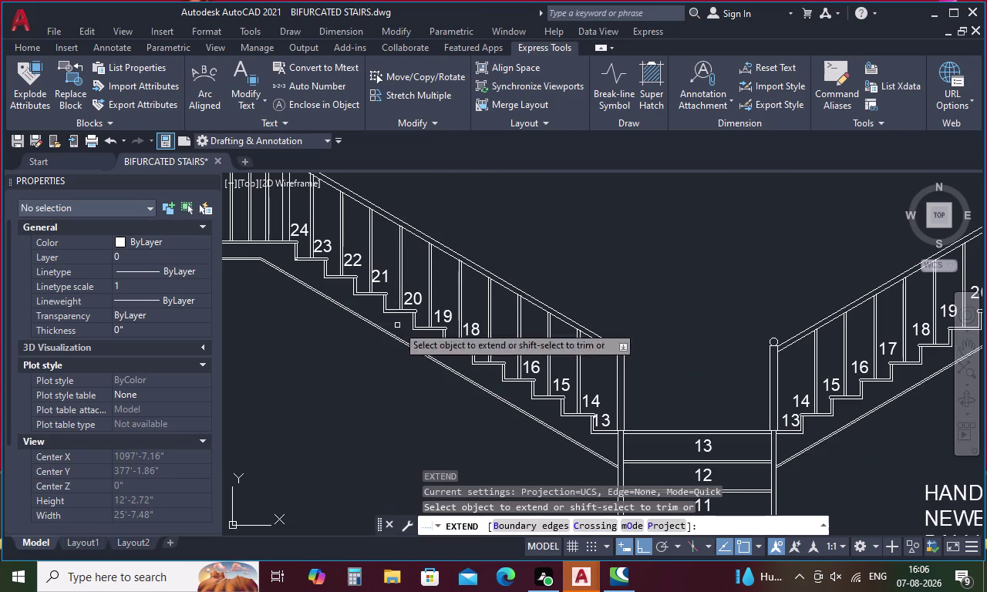
scroll(up, 3)
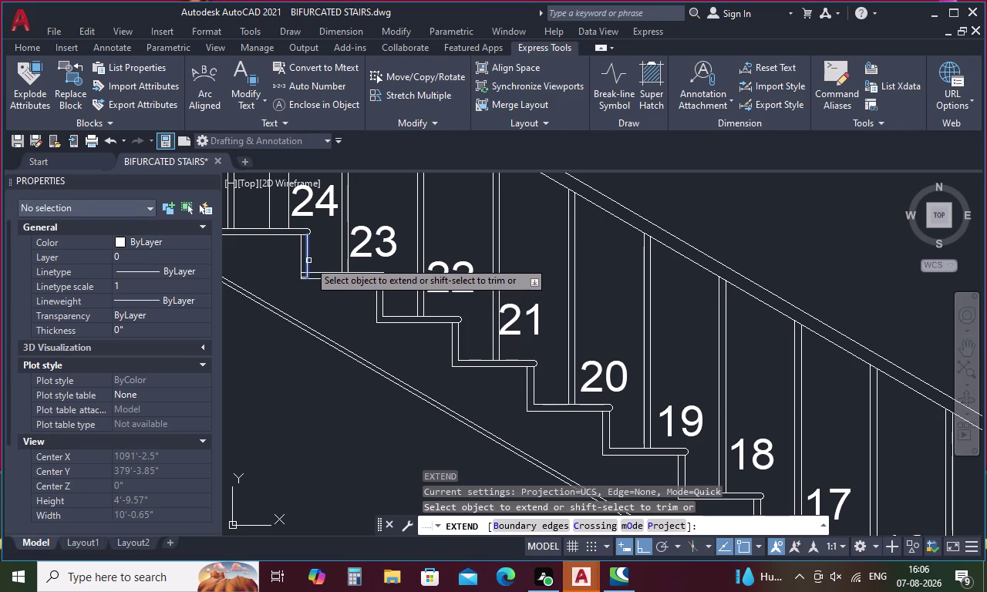
scroll(up, 3)
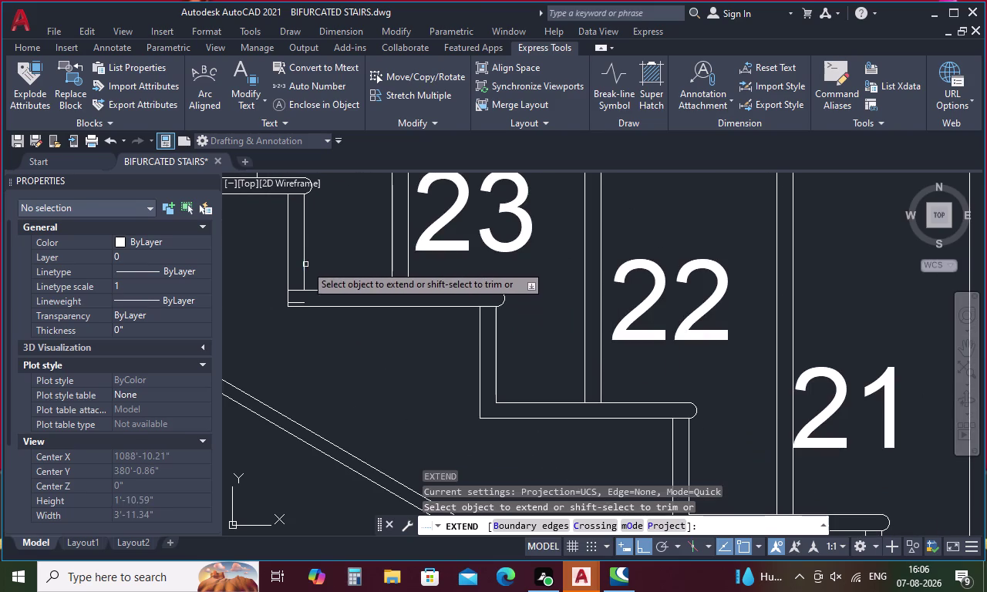
click(305, 269)
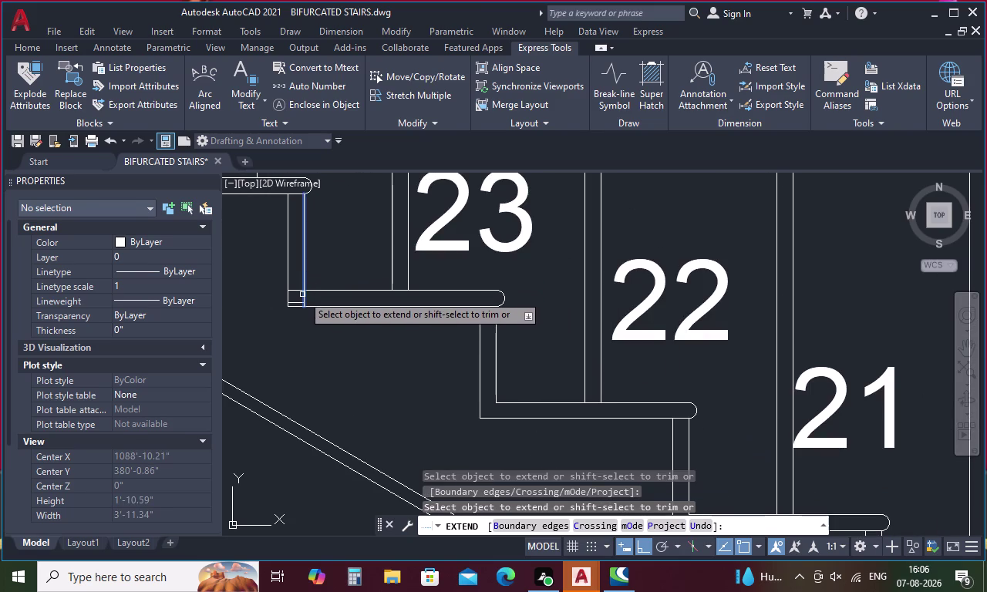
click(302, 295)
click(495, 371)
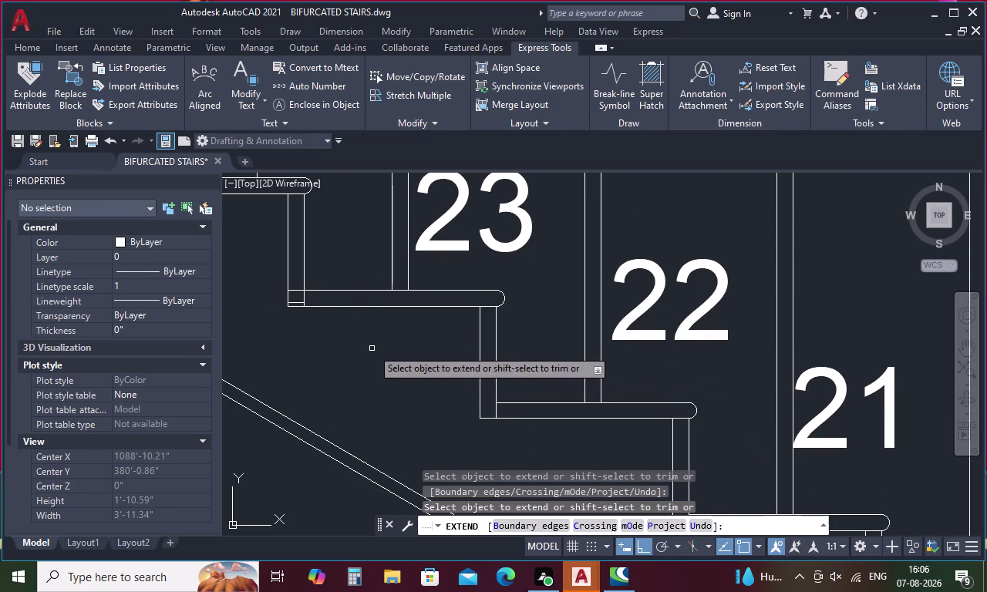
key(Escape)
Trim away the overhanging tread line ends with TRIM (TR).
key(t)
text(R)
key(space)
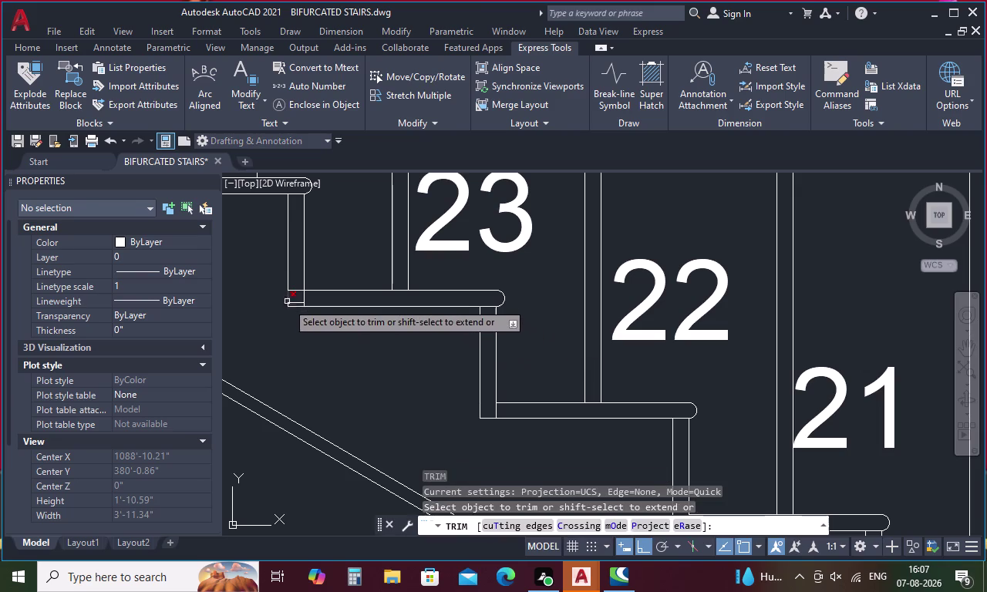
click(295, 303)
click(293, 287)
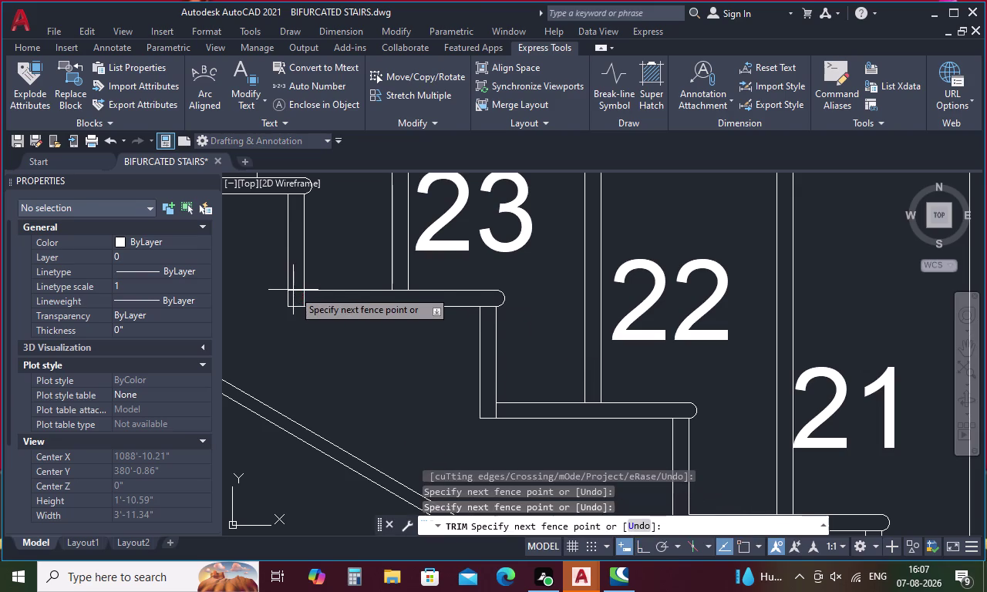
click(295, 293)
key(Escape)
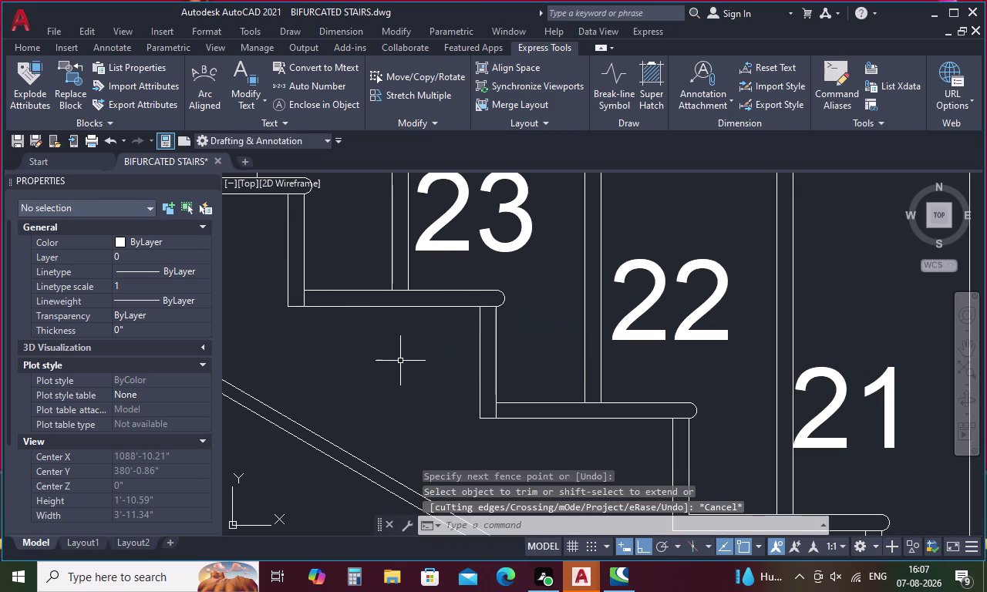
Extend the risers at steps 22, 20, 19 and 18 down to their treads.
text(EX)
key(space)
middle_drag(400, 359, 271, 273)
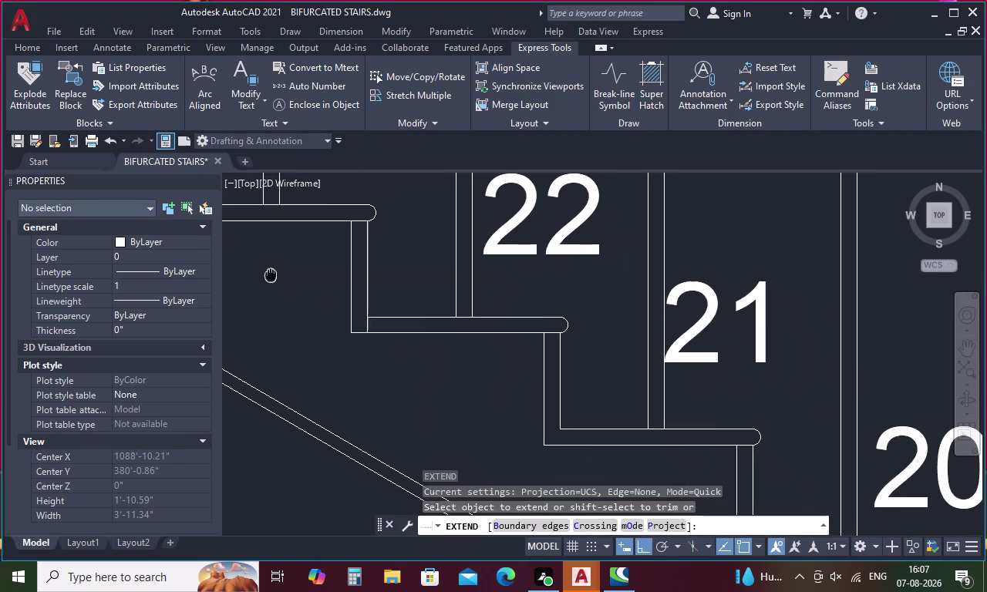
click(560, 392)
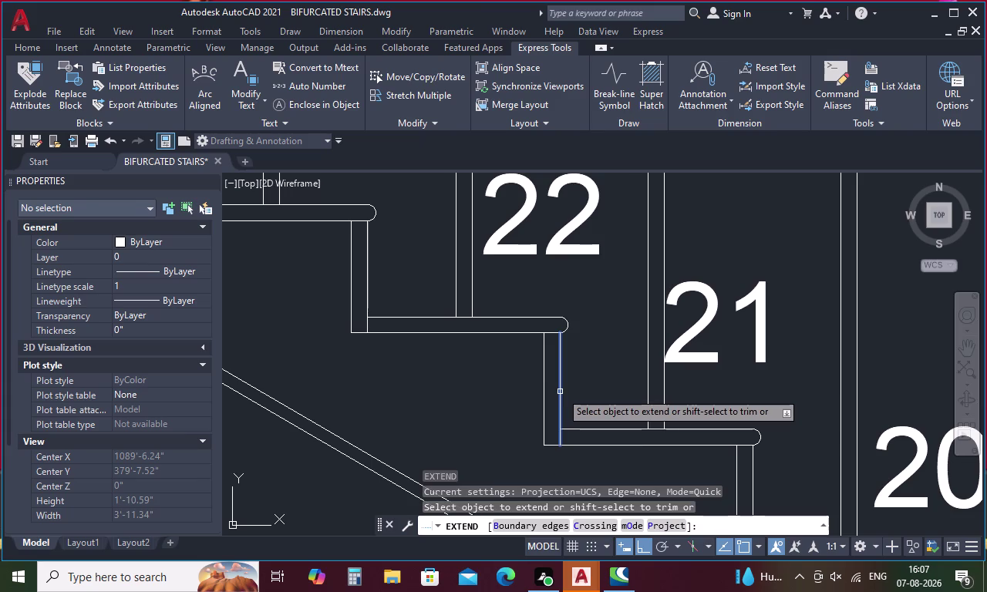
middle_drag(600, 385, 386, 267)
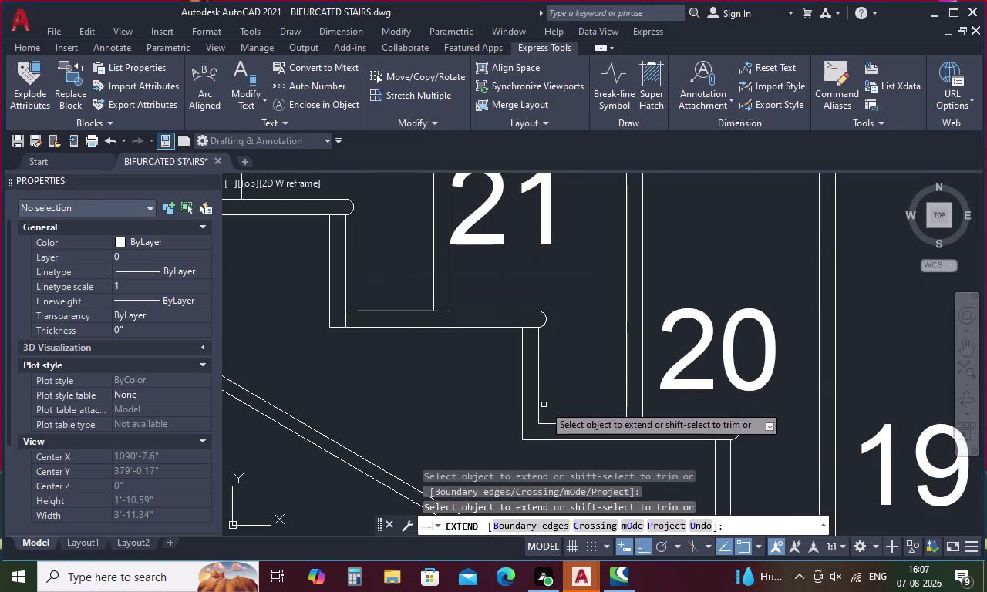
click(538, 411)
middle_drag(602, 388, 551, 351)
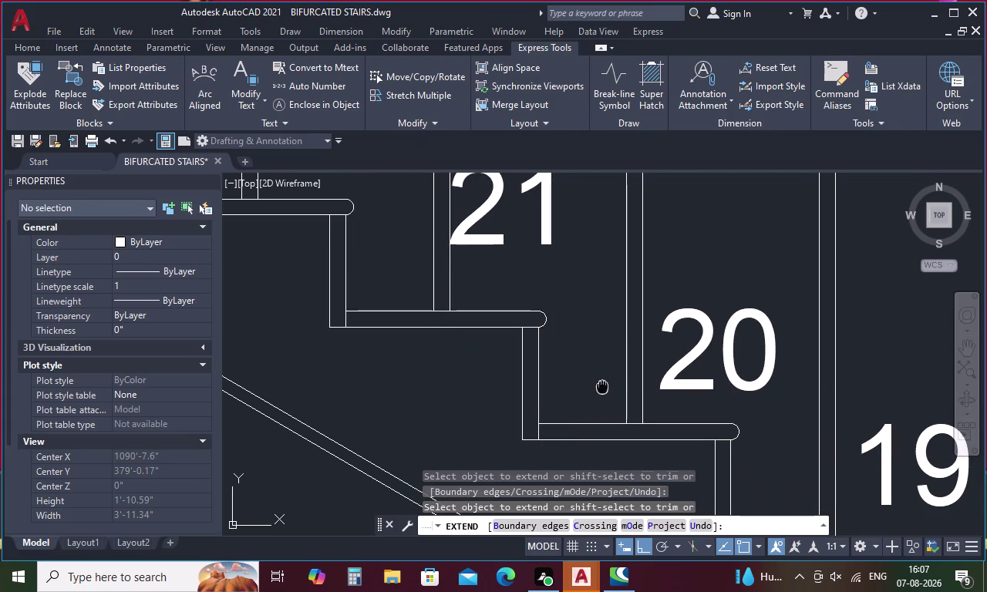
middle_drag(551, 350, 294, 220)
click(423, 351)
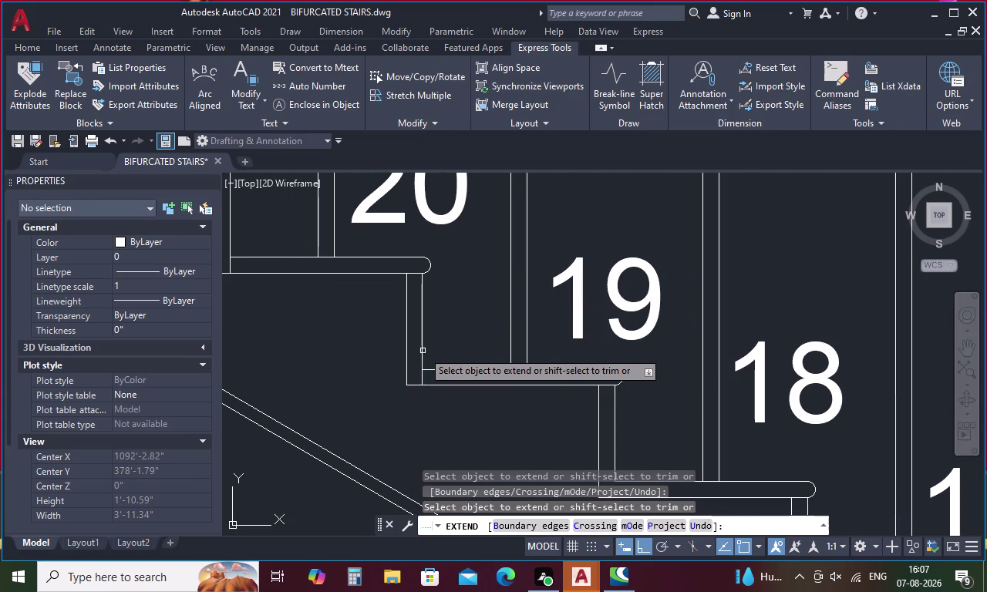
middle_drag(498, 367, 337, 256)
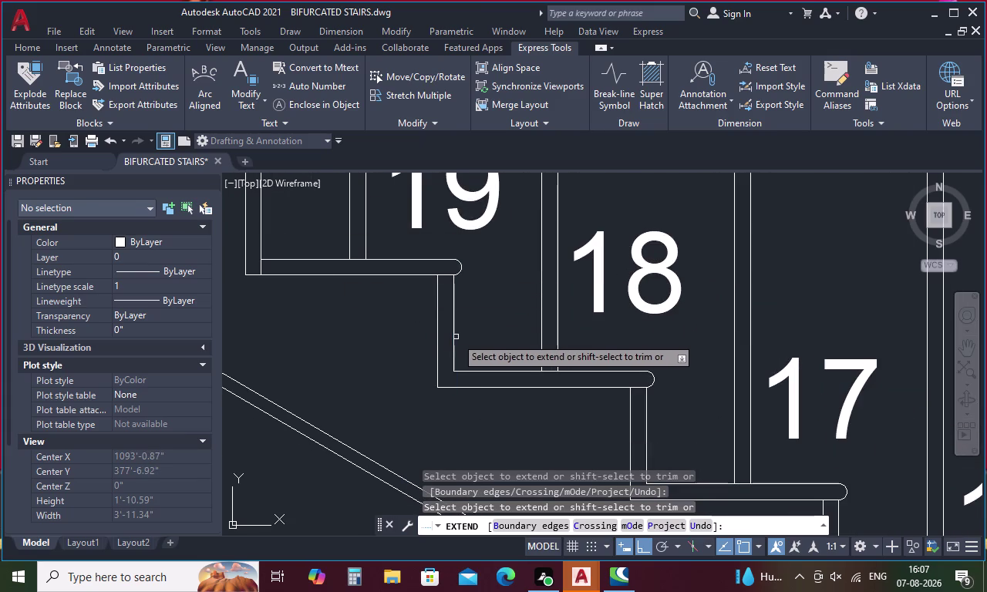
click(456, 337)
click(447, 344)
Extend the risers at steps 17 through 13, undoing and redoing step 15's overlong extension.
middle_drag(500, 338, 293, 158)
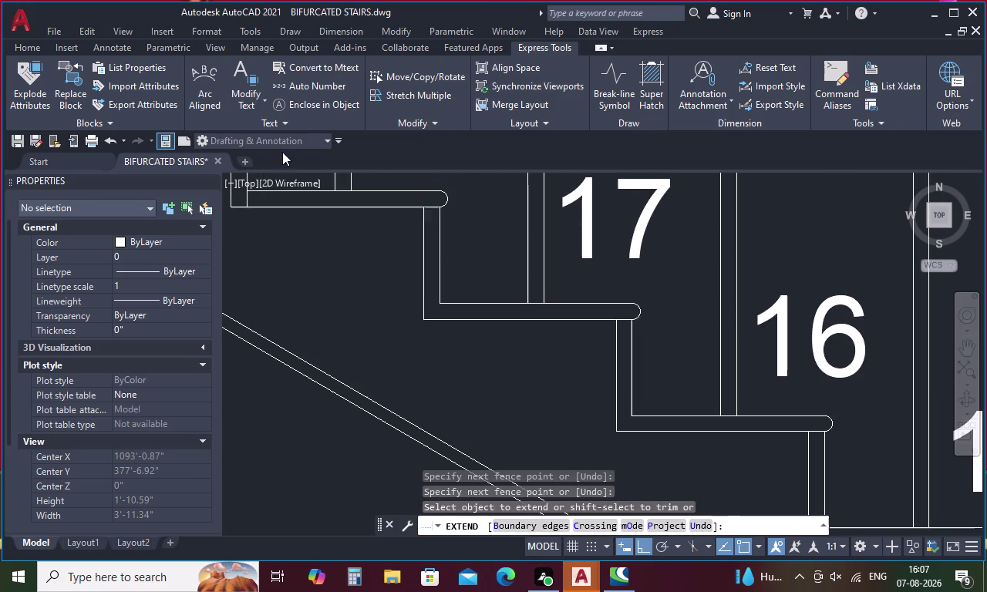
click(438, 263)
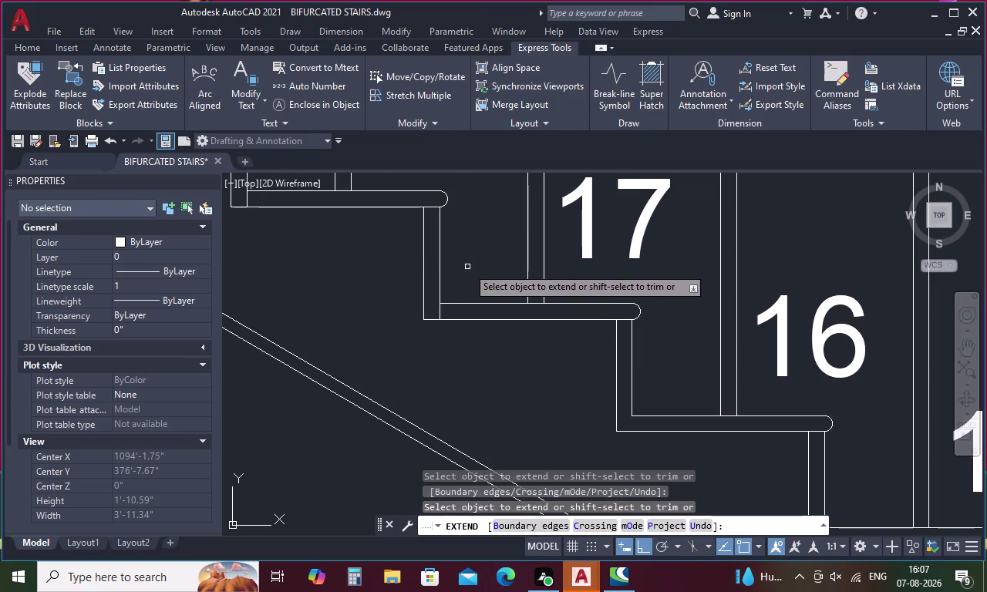
middle_drag(468, 267, 285, 198)
click(448, 303)
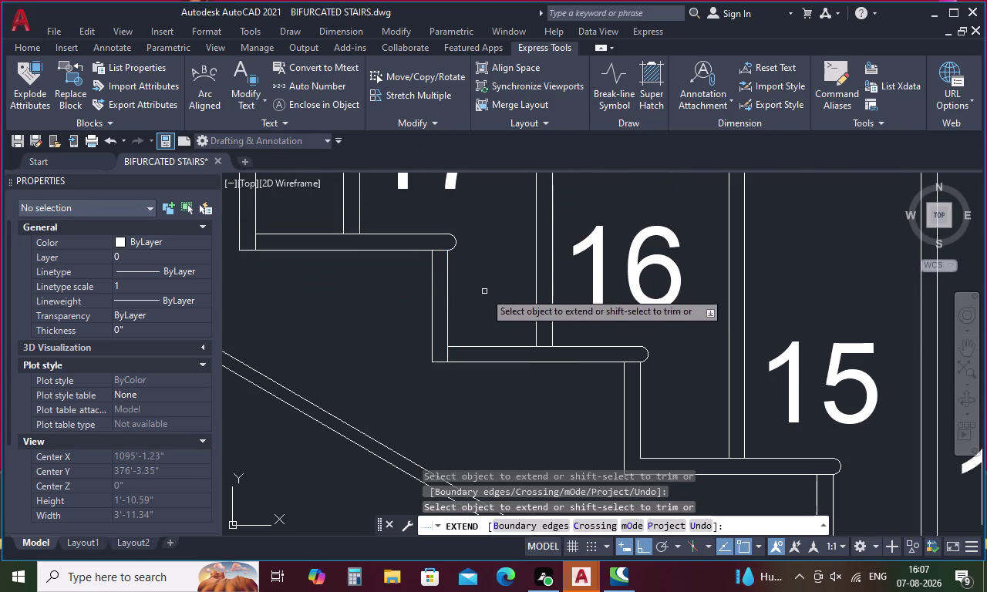
middle_drag(484, 291, 324, 250)
click(479, 356)
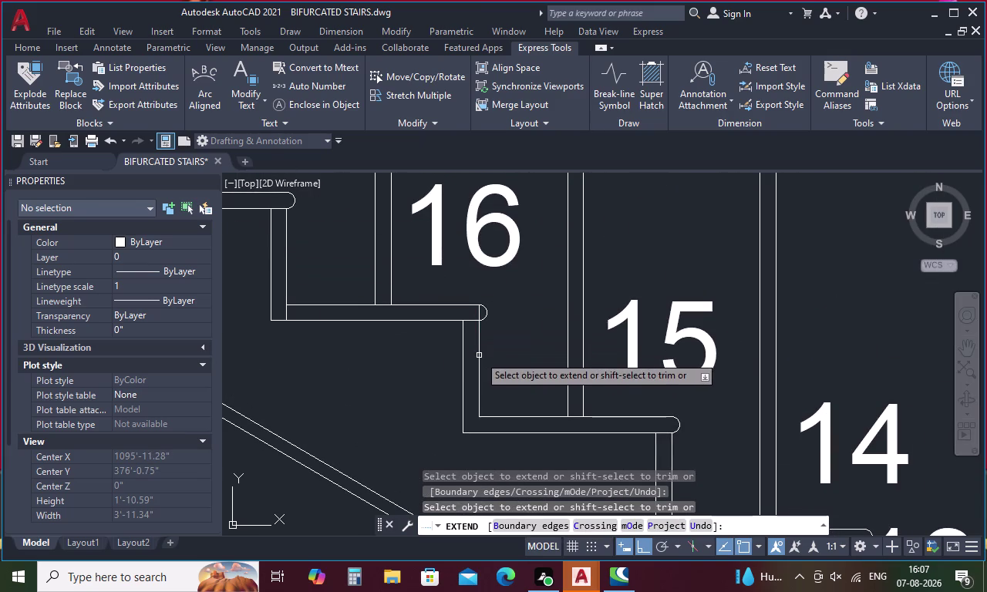
key(ctrl+z)
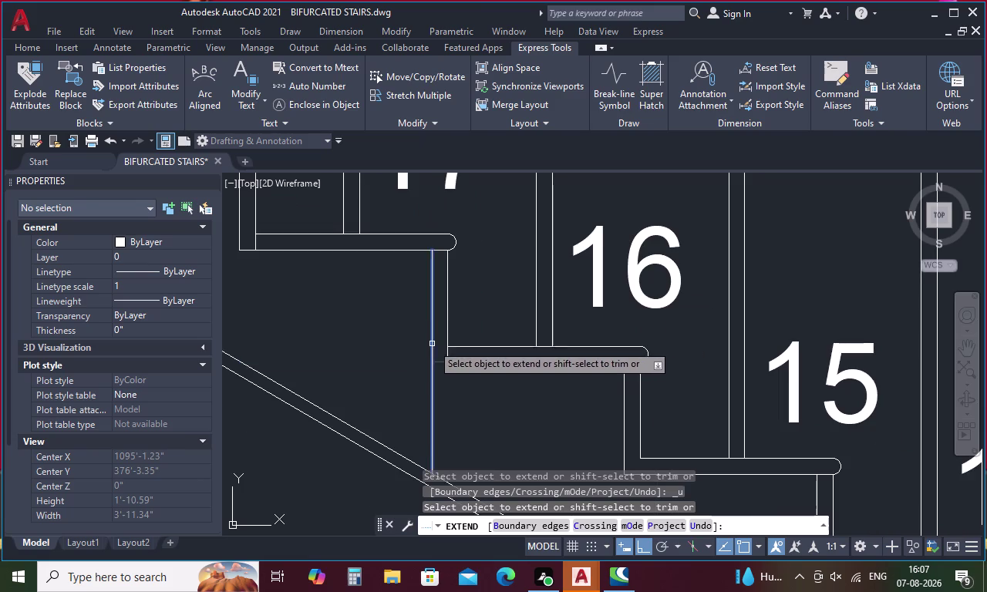
middle_drag(499, 323, 288, 218)
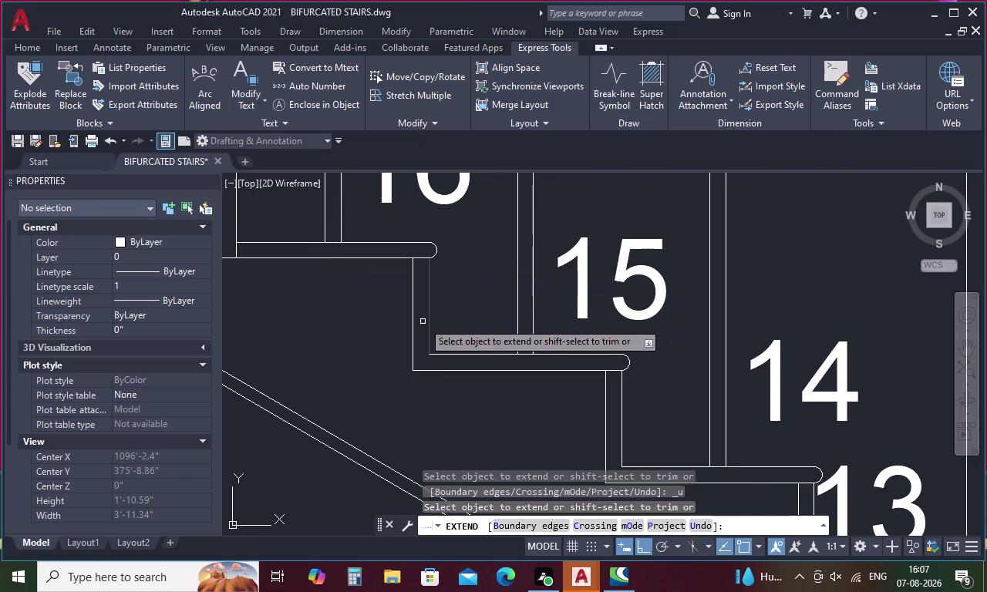
click(429, 328)
middle_drag(460, 309, 262, 217)
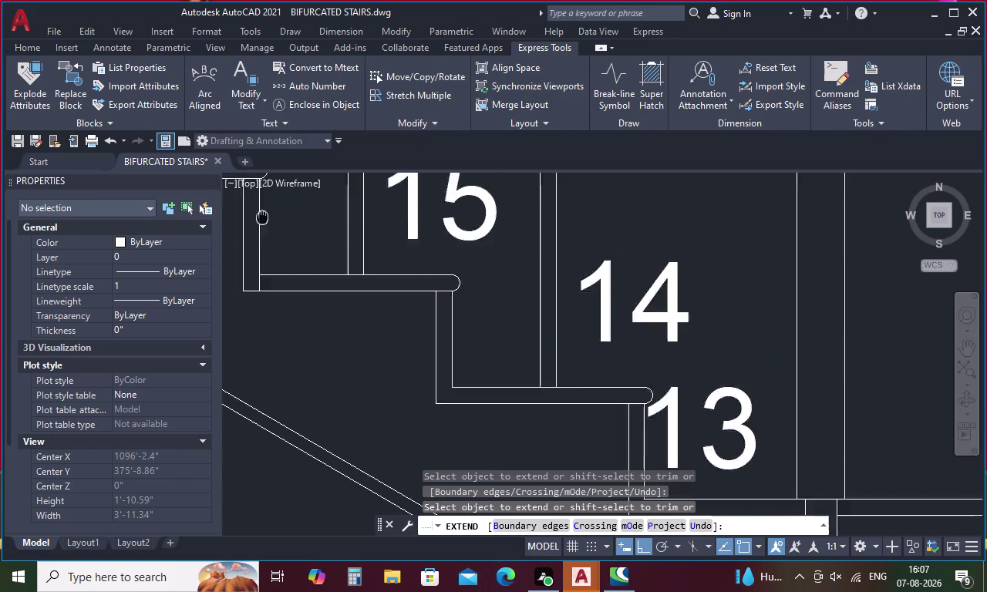
middle_drag(262, 218, 144, 158)
click(303, 286)
middle_drag(385, 286, 246, 199)
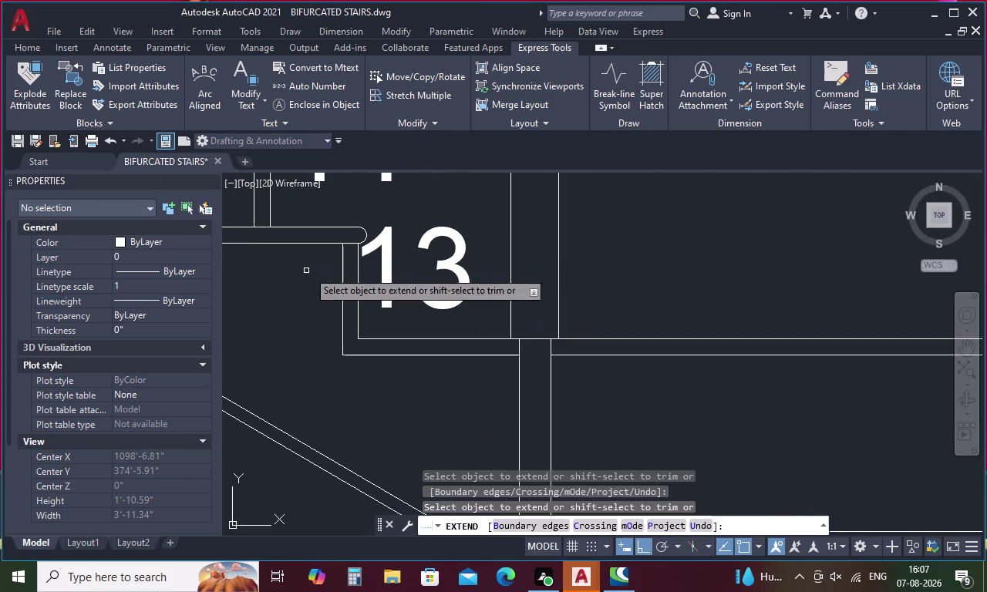
click(357, 316)
middle_drag(382, 299, 192, 234)
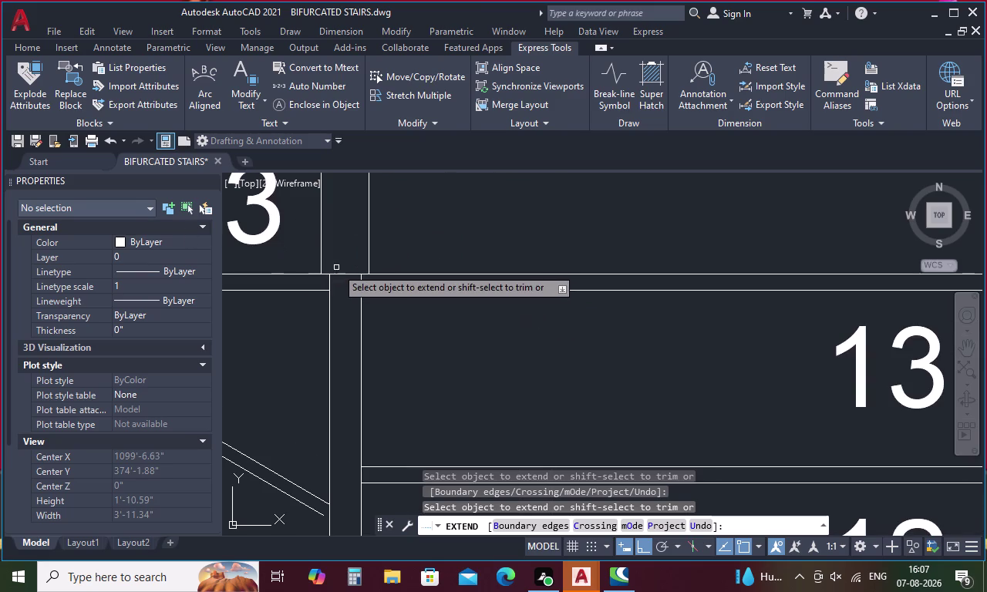
scroll(down, 3)
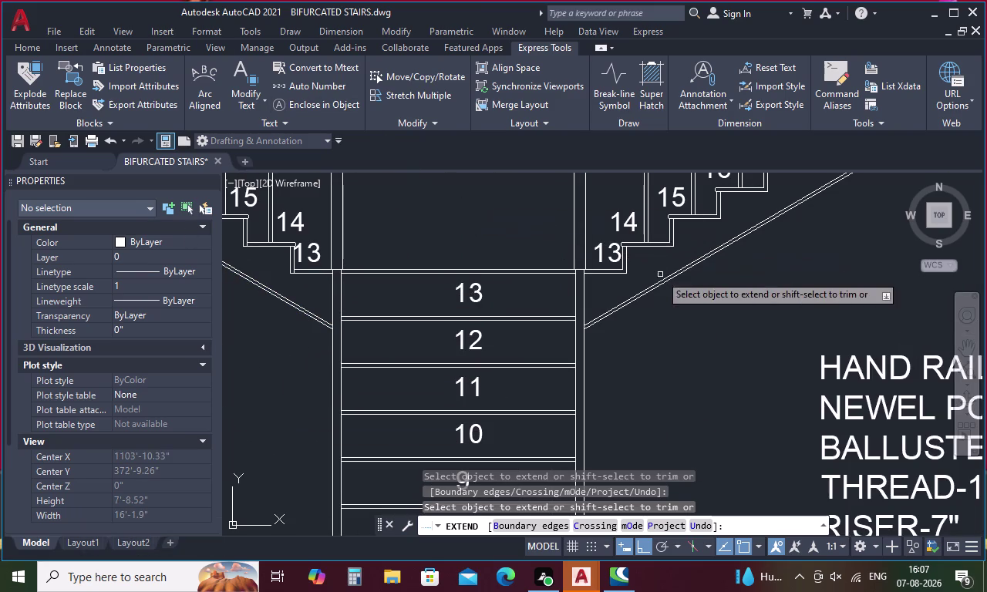
Extend the riser and tread lines at step 13 on the other flight.
scroll(up, 3)
scroll(up, 3)
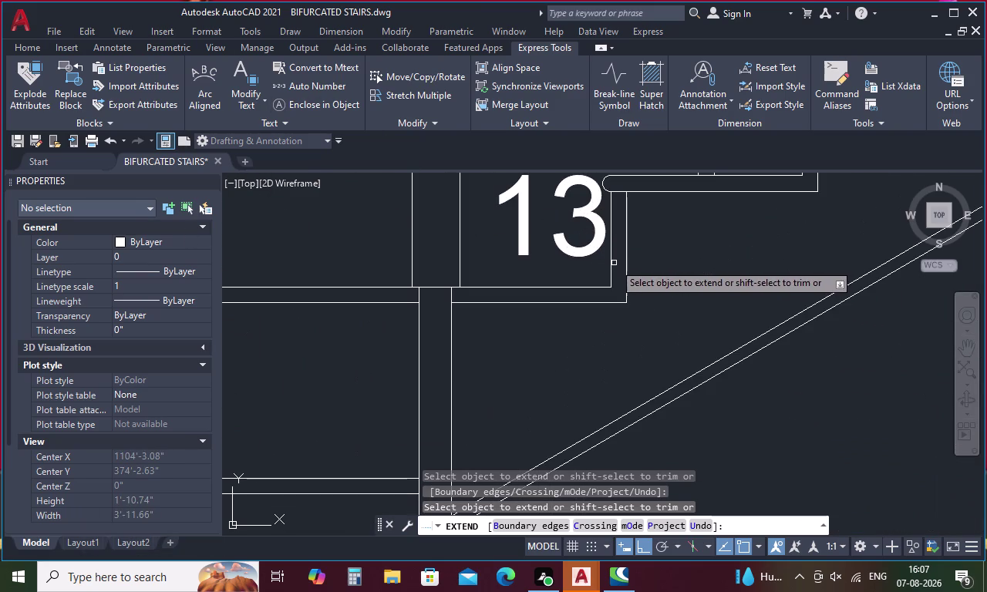
click(611, 267)
middle_drag(638, 255, 401, 311)
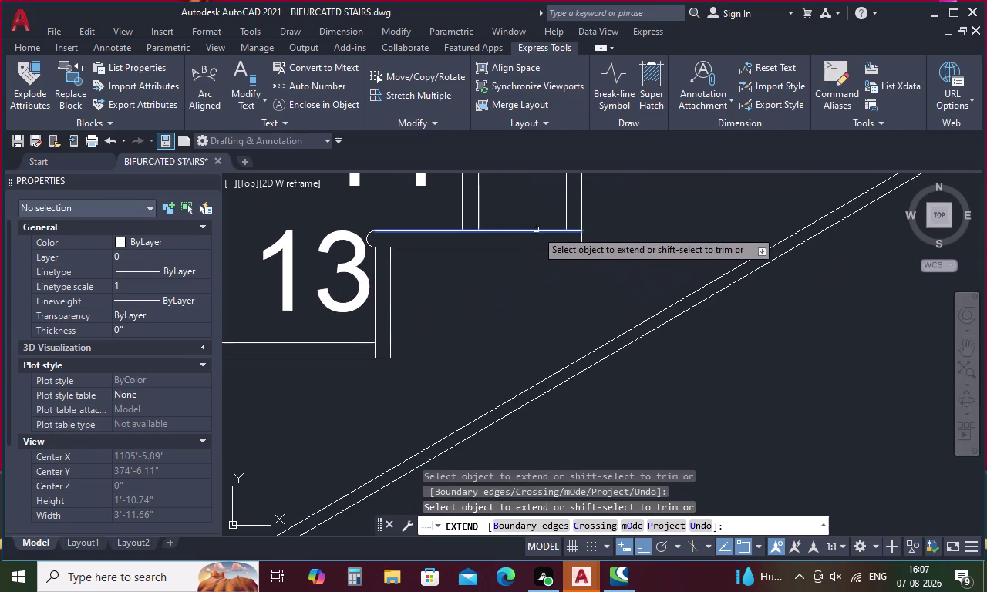
click(564, 210)
scroll(down, 3)
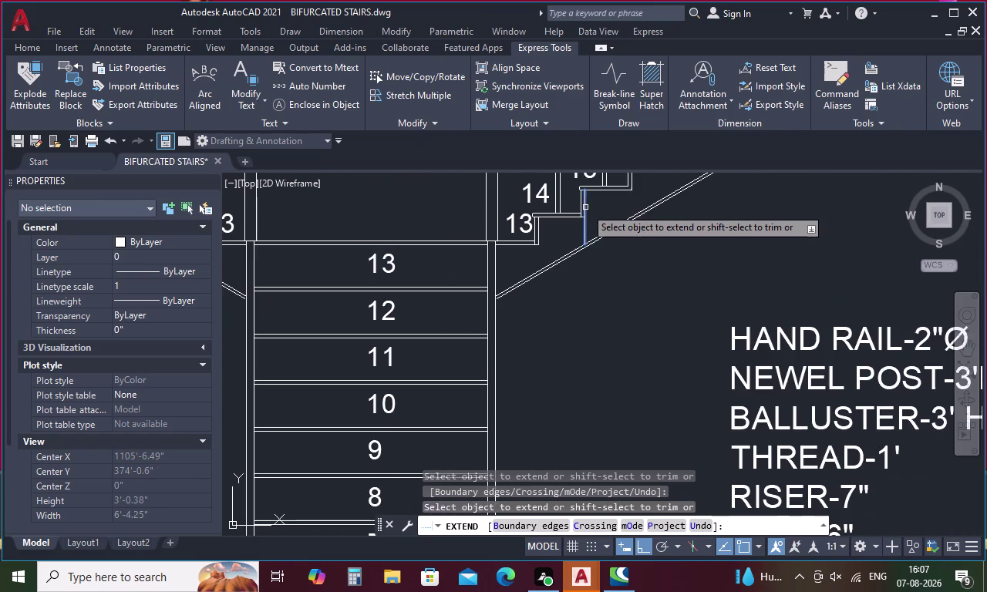
Extend the other flight's risers at steps 15 through 19 to their treads.
middle_drag(591, 205, 467, 298)
scroll(up, 3)
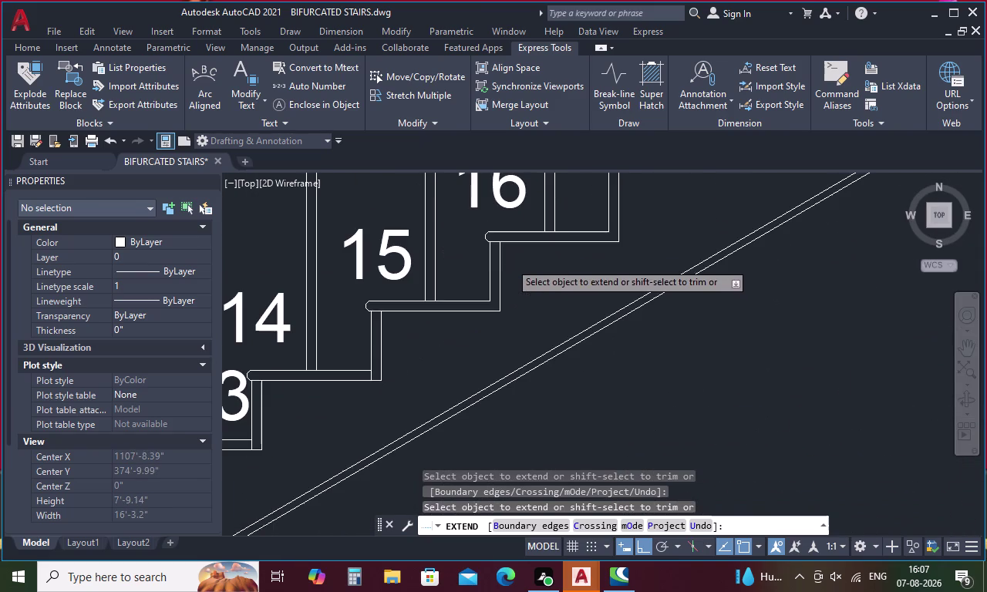
scroll(up, 3)
click(491, 276)
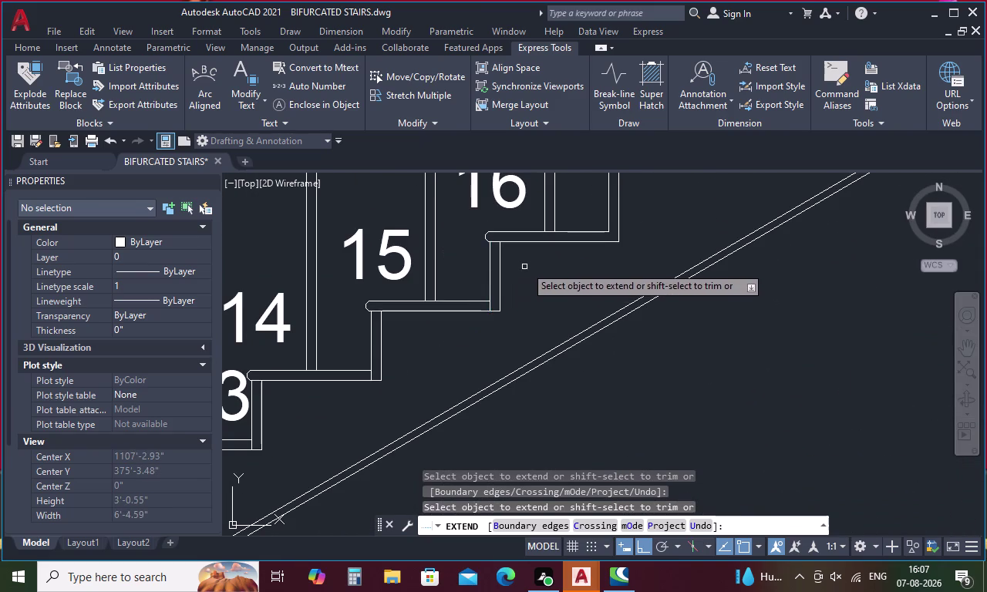
middle_drag(468, 296, 274, 351)
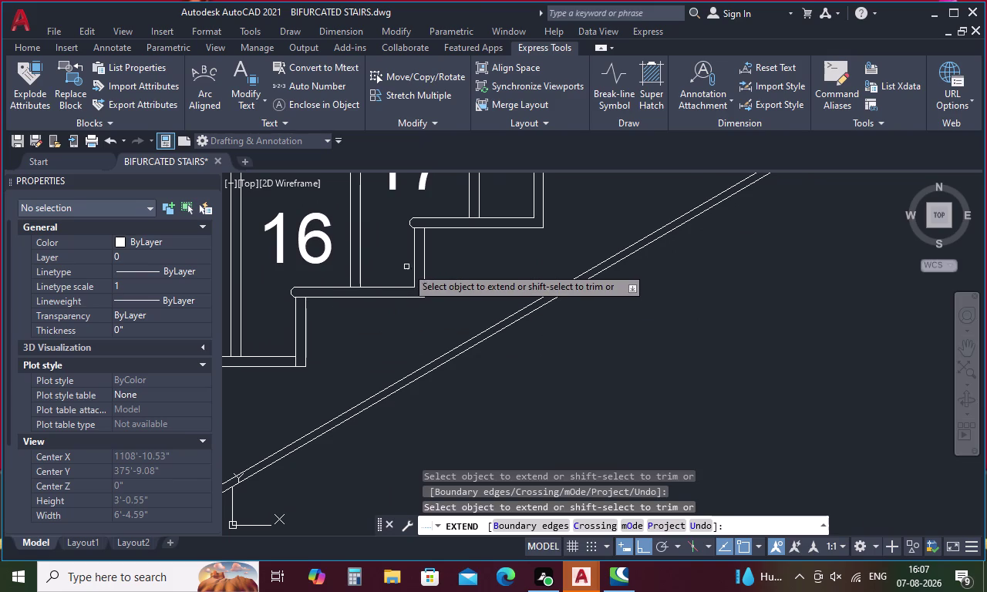
click(415, 260)
middle_drag(494, 233, 424, 324)
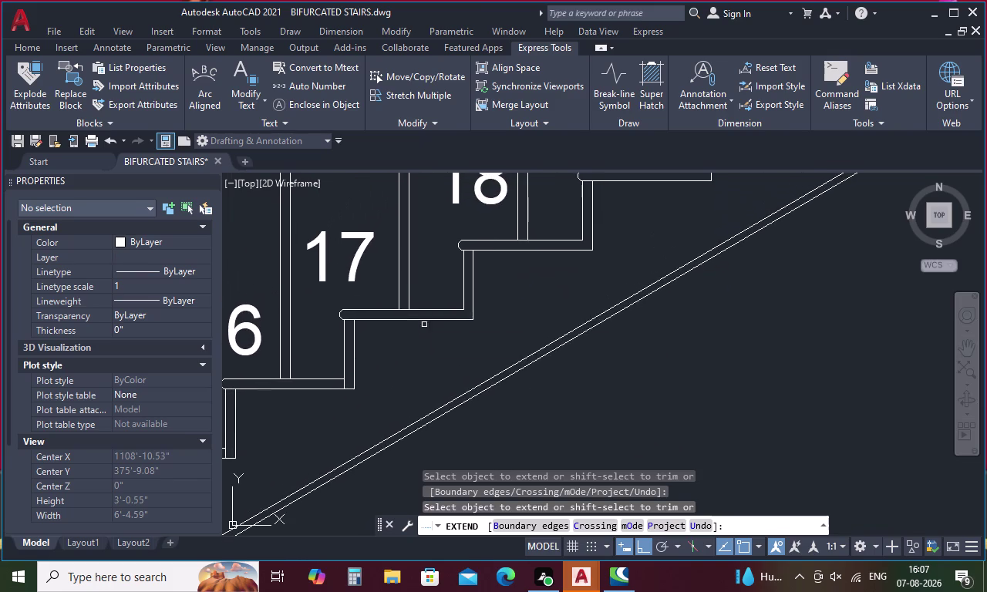
click(463, 283)
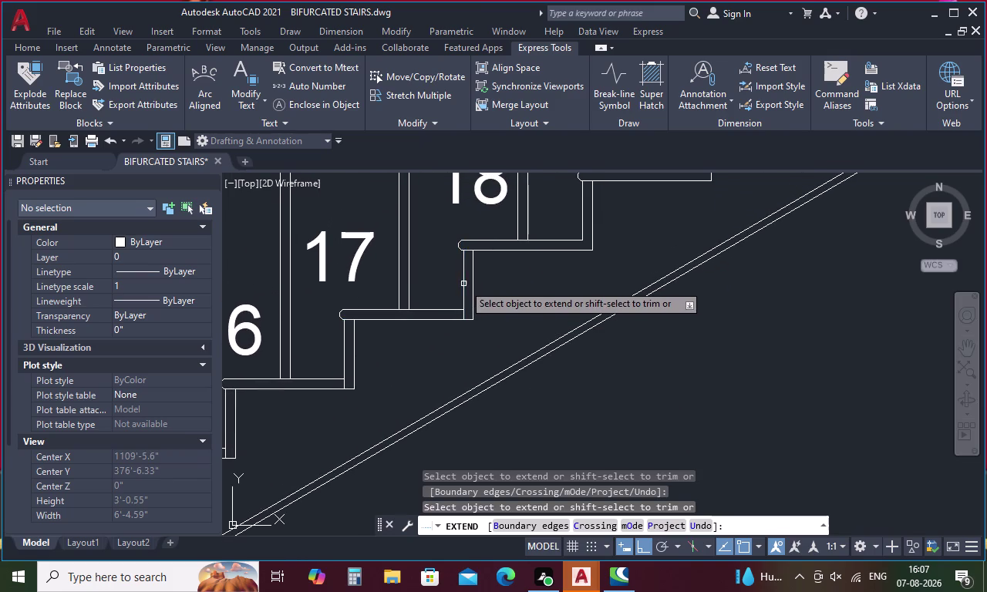
middle_drag(506, 265, 352, 372)
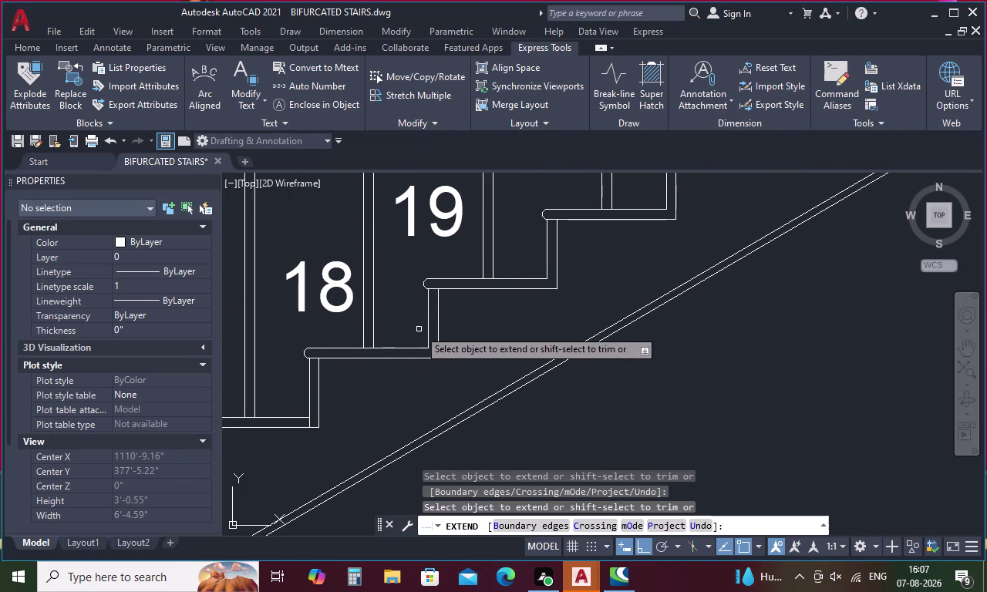
click(428, 326)
middle_drag(503, 295, 398, 385)
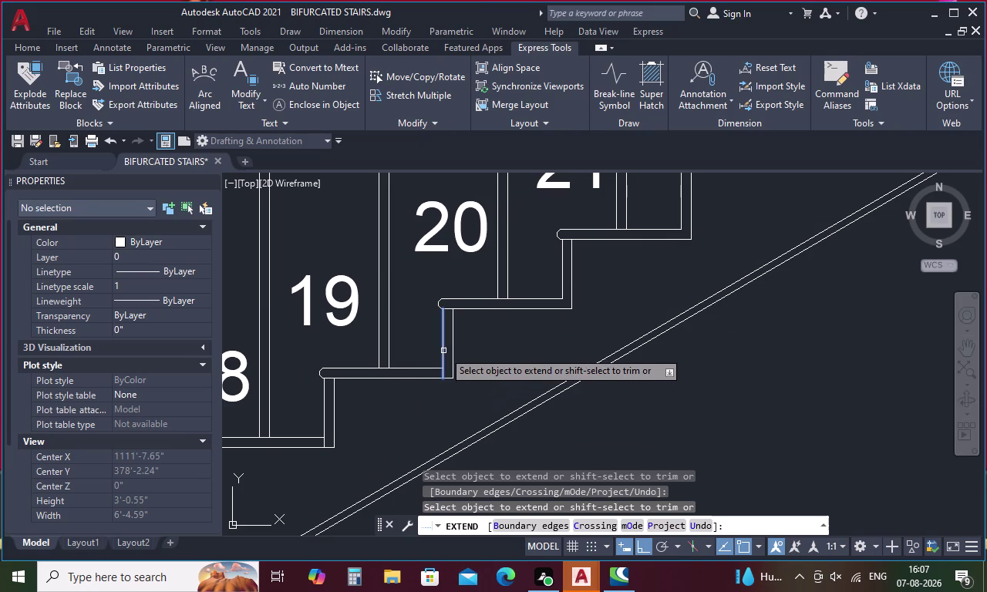
click(444, 350)
Extend the risers at steps 20 through 24 up to the top landing.
middle_drag(510, 319, 395, 418)
click(447, 371)
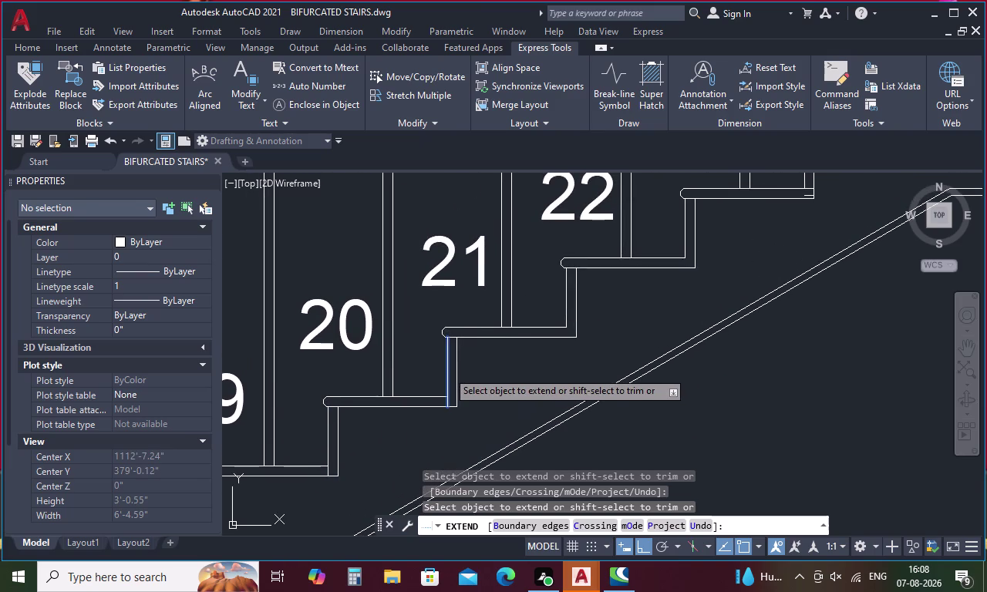
middle_drag(495, 344, 392, 417)
click(460, 377)
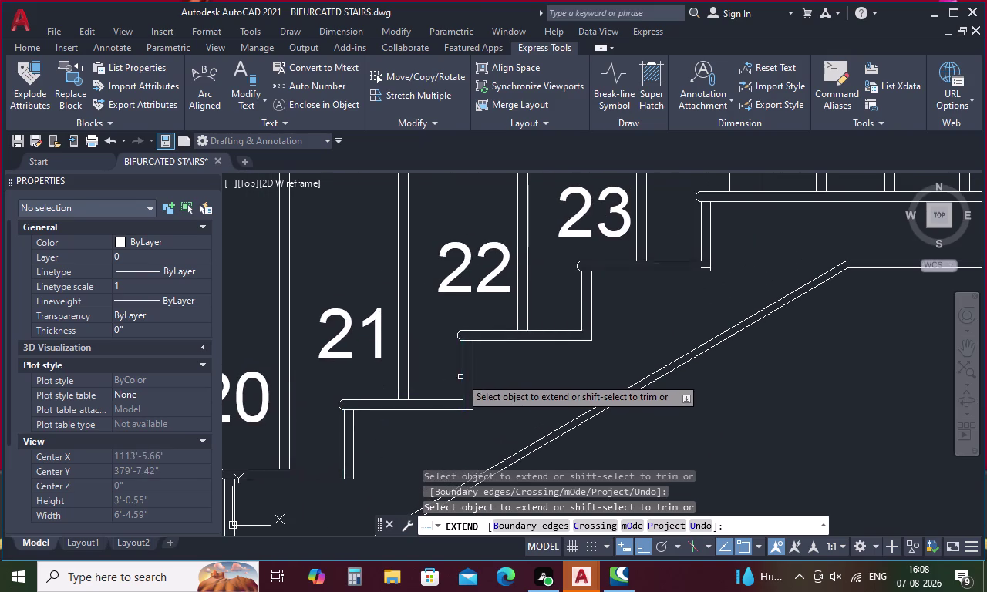
middle_drag(527, 359, 428, 411)
click(482, 373)
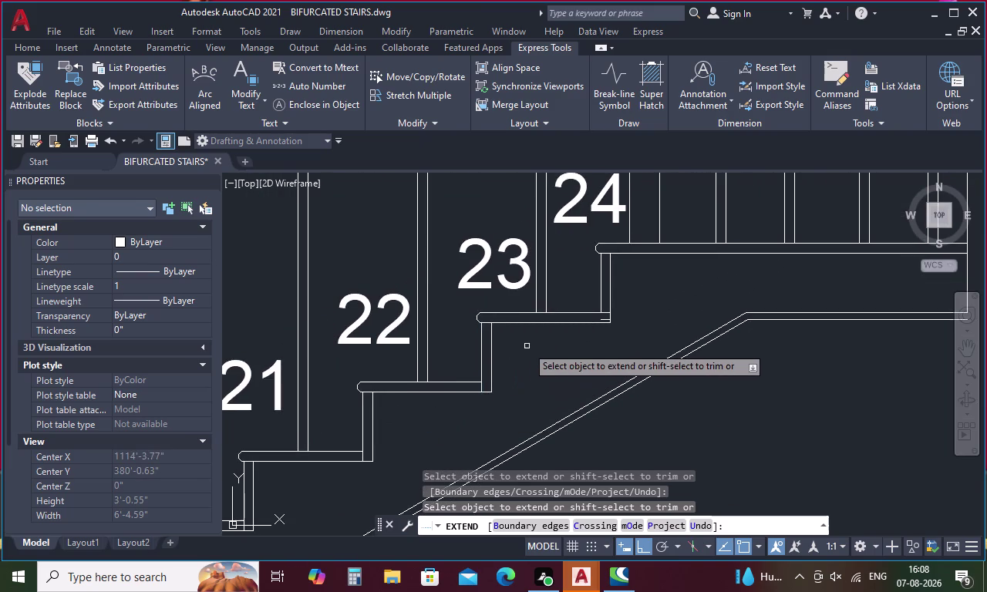
middle_drag(527, 347, 401, 408)
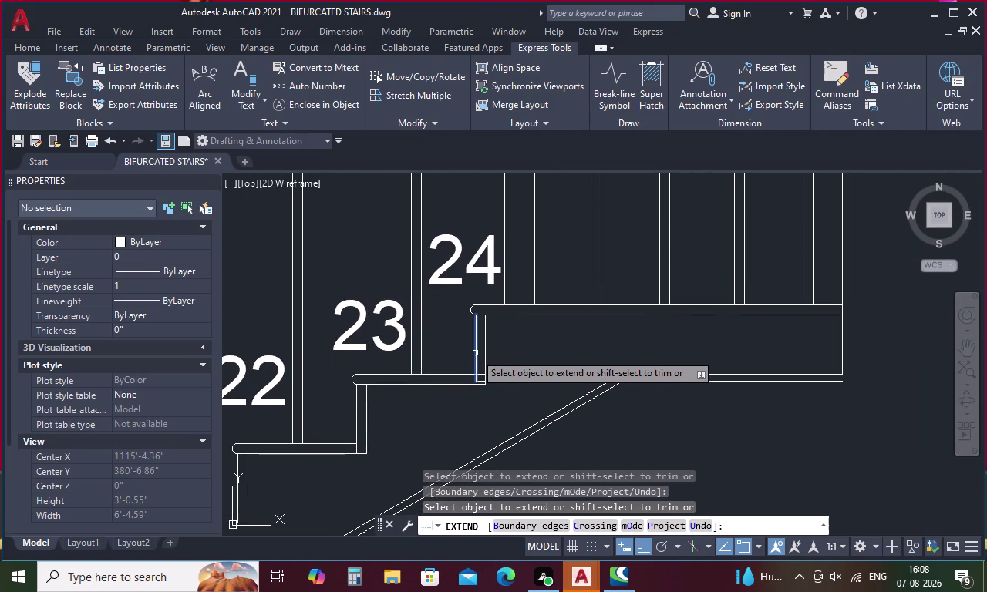
click(476, 353)
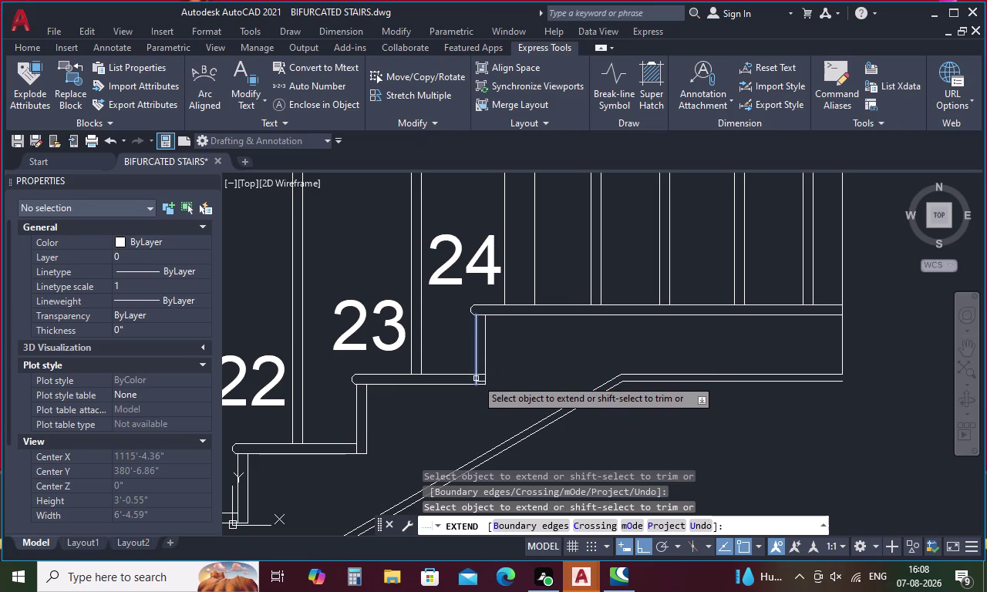
scroll(up, 3)
click(476, 379)
middle_drag(541, 329, 478, 382)
scroll(down, 3)
key(Escape)
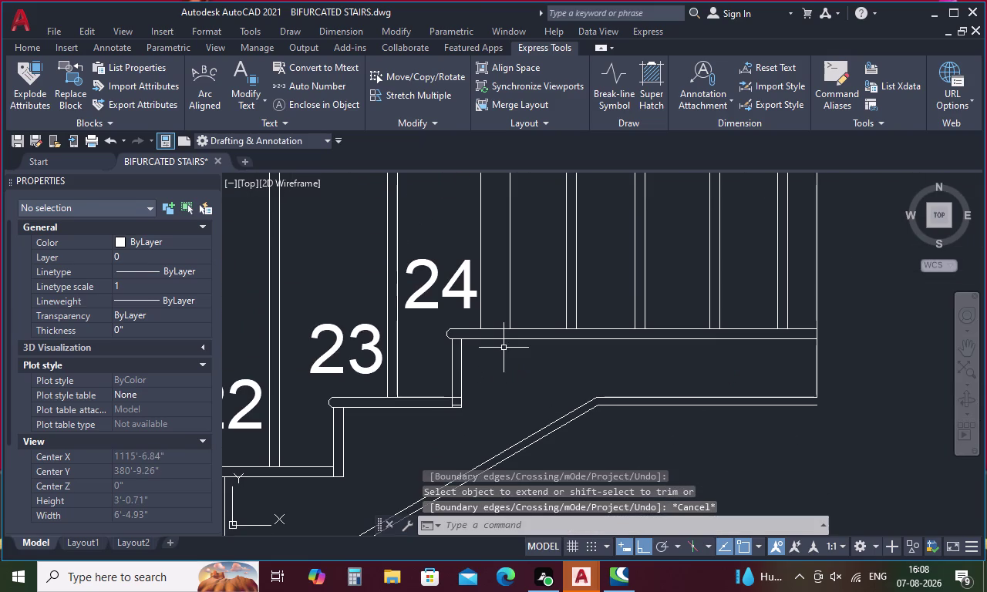
Trim the two leftover line segments at the newel post base.
key(t)
text(R)
key(space)
scroll(up, 3)
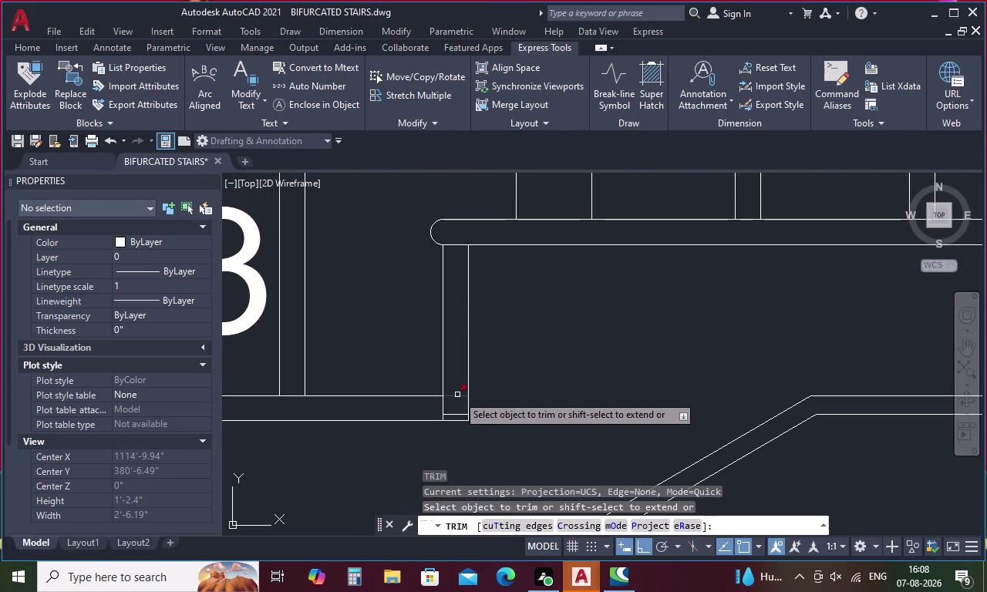
click(457, 394)
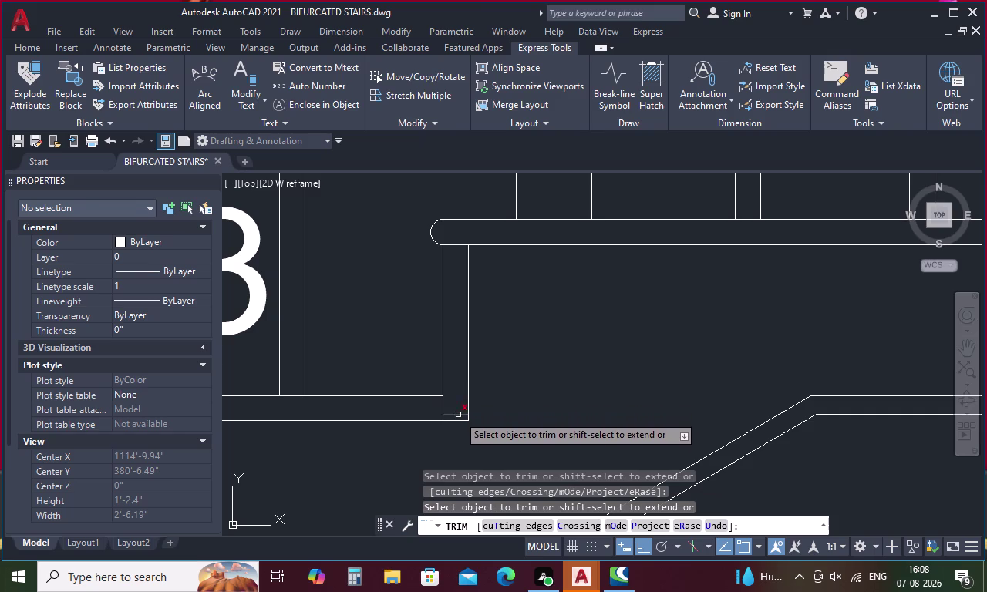
click(458, 415)
scroll(down, 3)
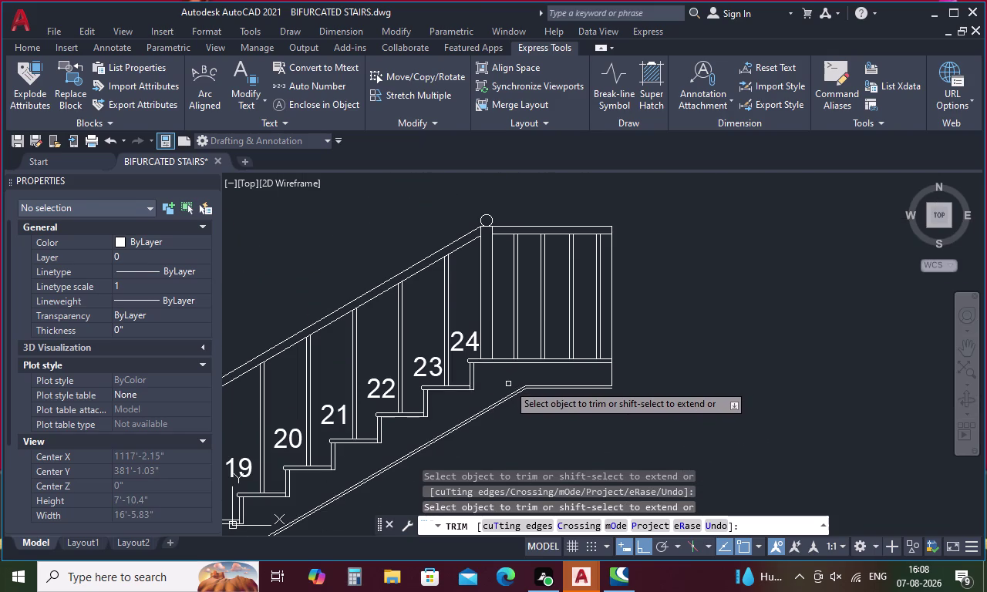
key(Escape)
scroll(down, 3)
middle_drag(499, 373, 611, 296)
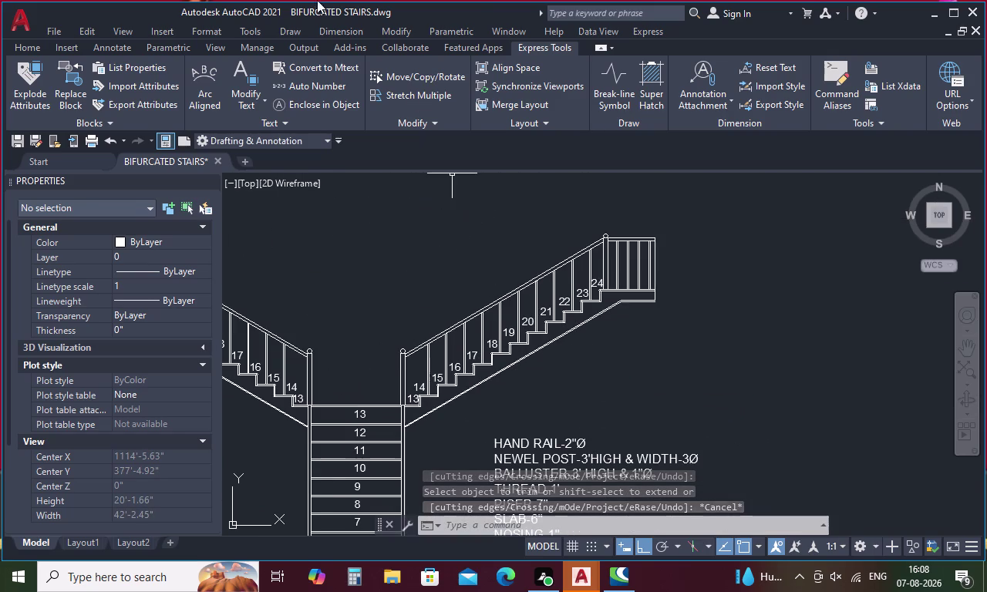
Check the left flight's lower newel post with TRIM, then zoom out to the full elevation.
key(Escape)
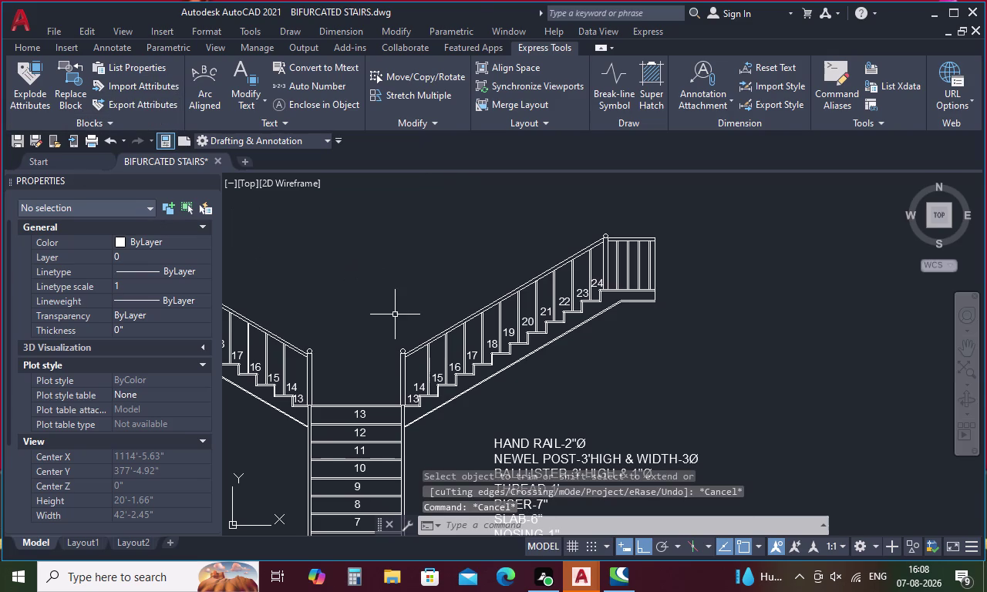
key(t)
text(R)
key(space)
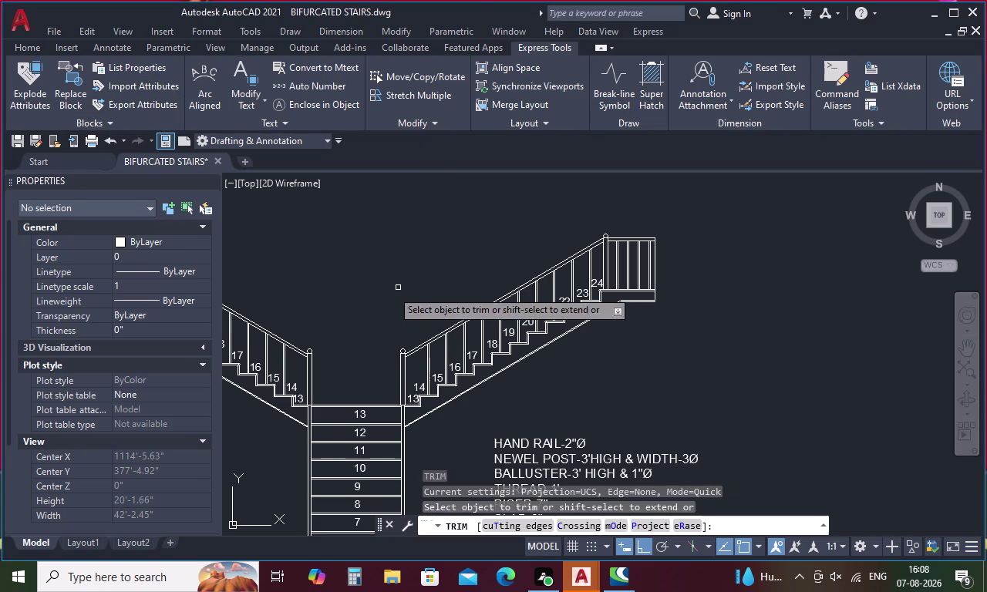
scroll(up, 3)
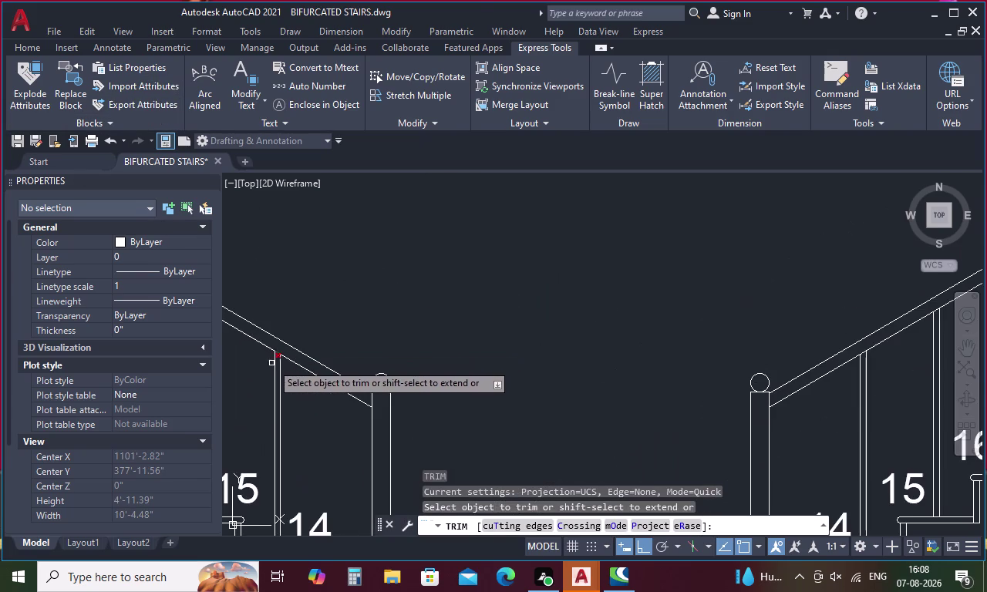
middle_drag(272, 363, 402, 359)
key(Escape)
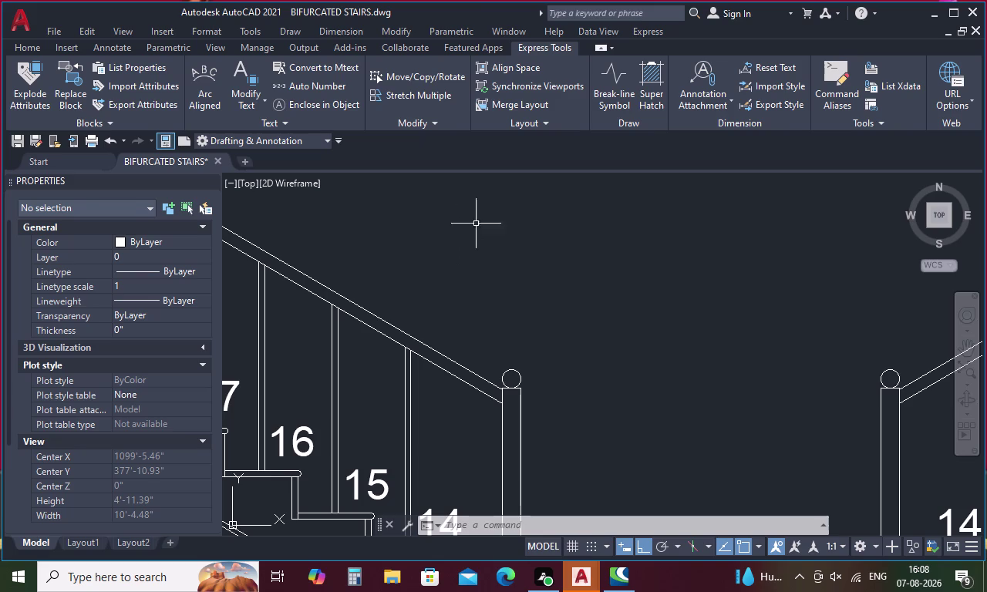
scroll(down, 3)
scroll(down, 3)
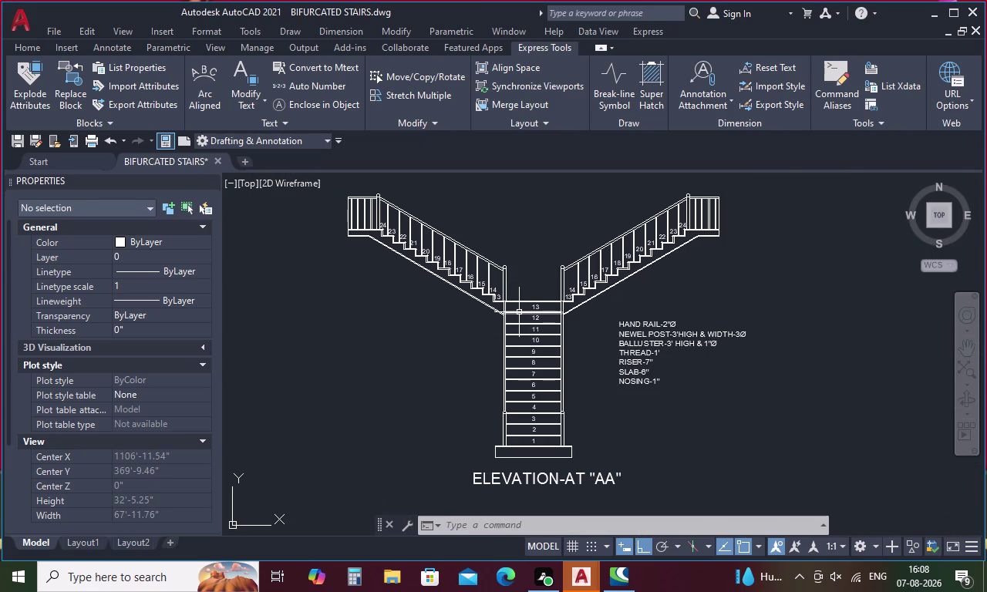
Start HATCH (H) with the Solid pattern and grey colour 147,149,152.
key(Escape)
key(h)
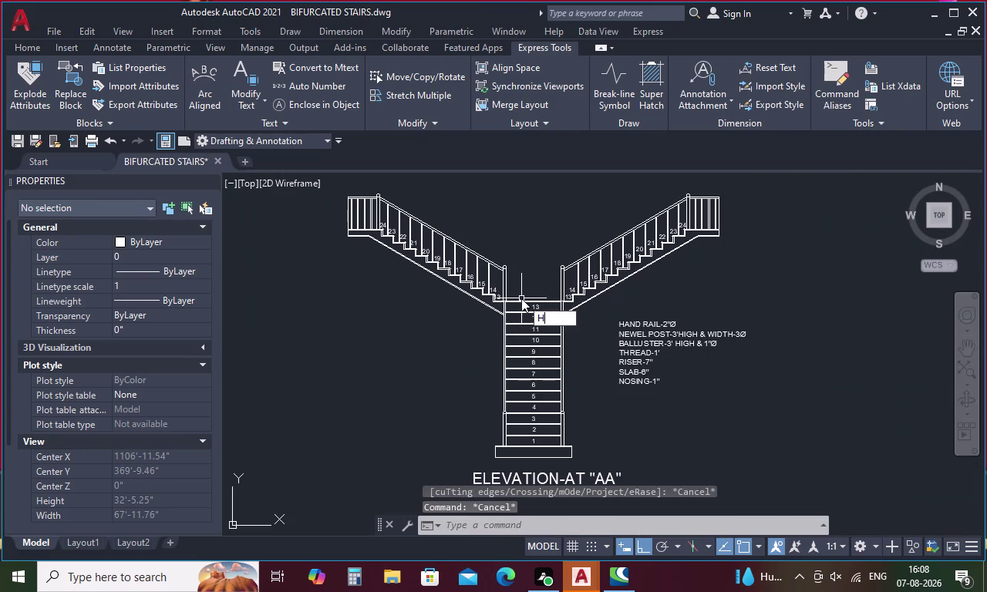
key(space)
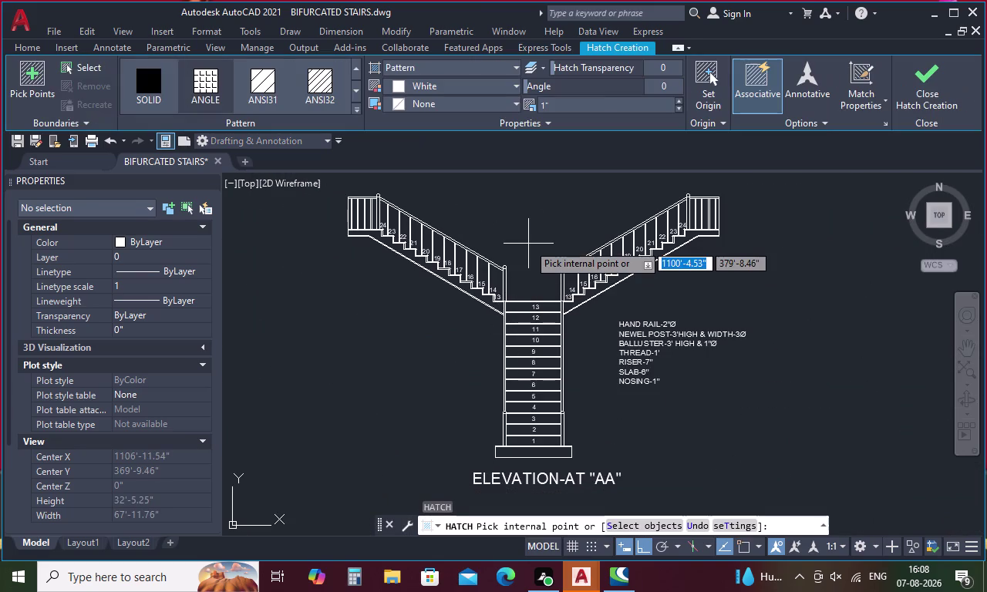
click(429, 67)
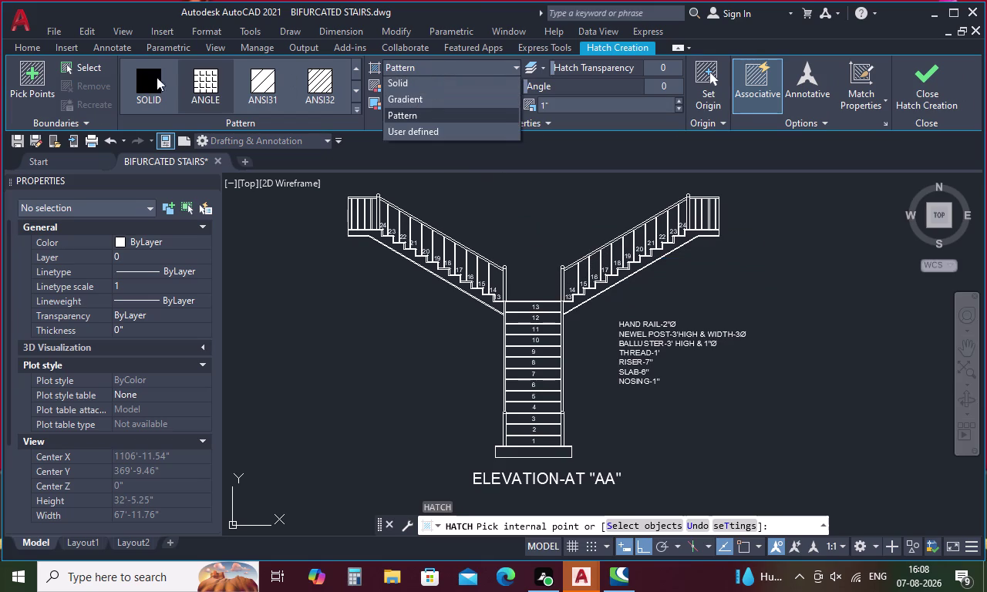
click(148, 78)
click(149, 77)
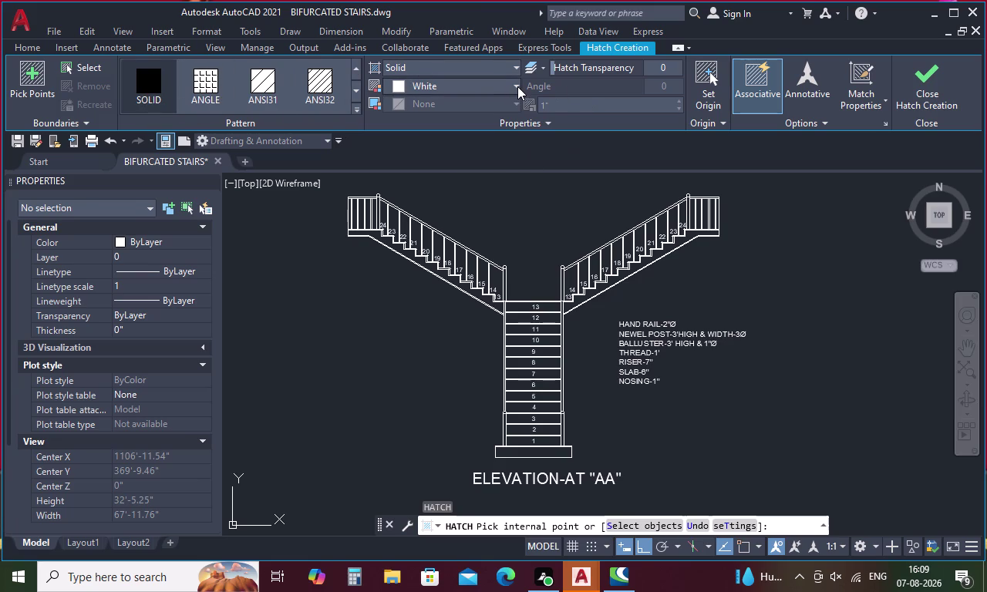
click(517, 85)
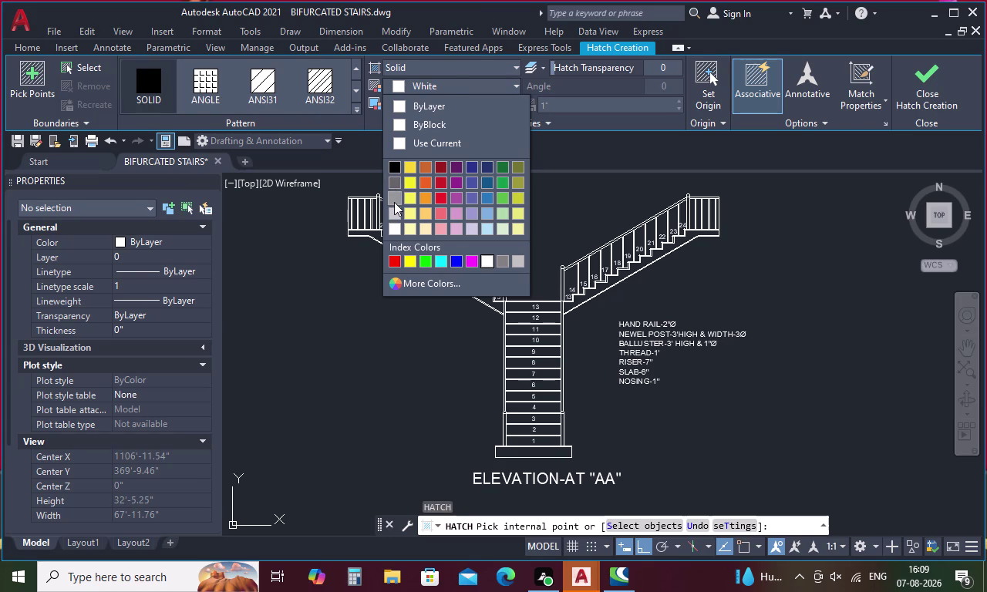
click(394, 202)
scroll(up, 3)
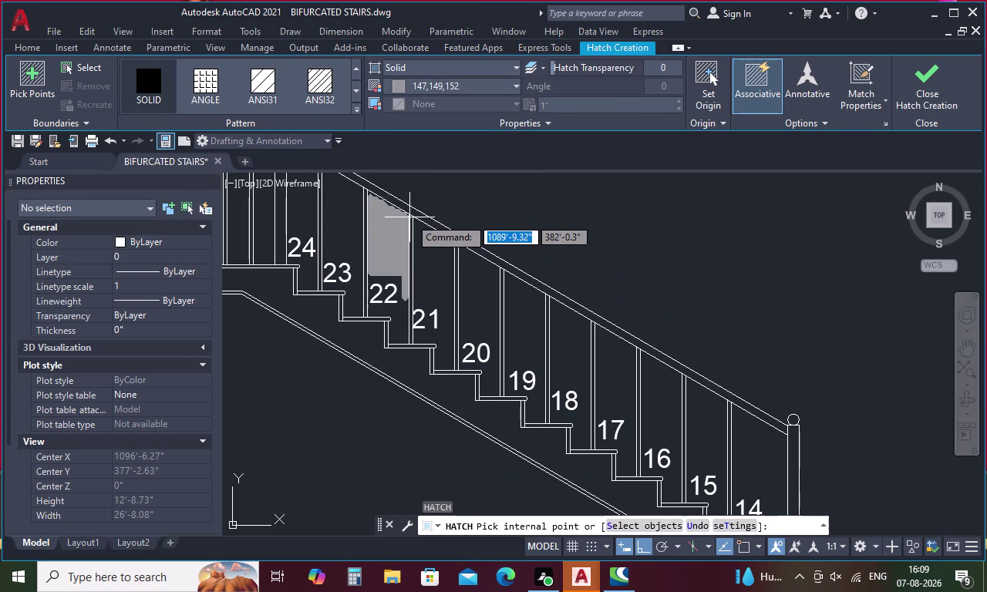
Fill the sloping handrail, the top landing rail and its four balusters grey.
scroll(up, 3)
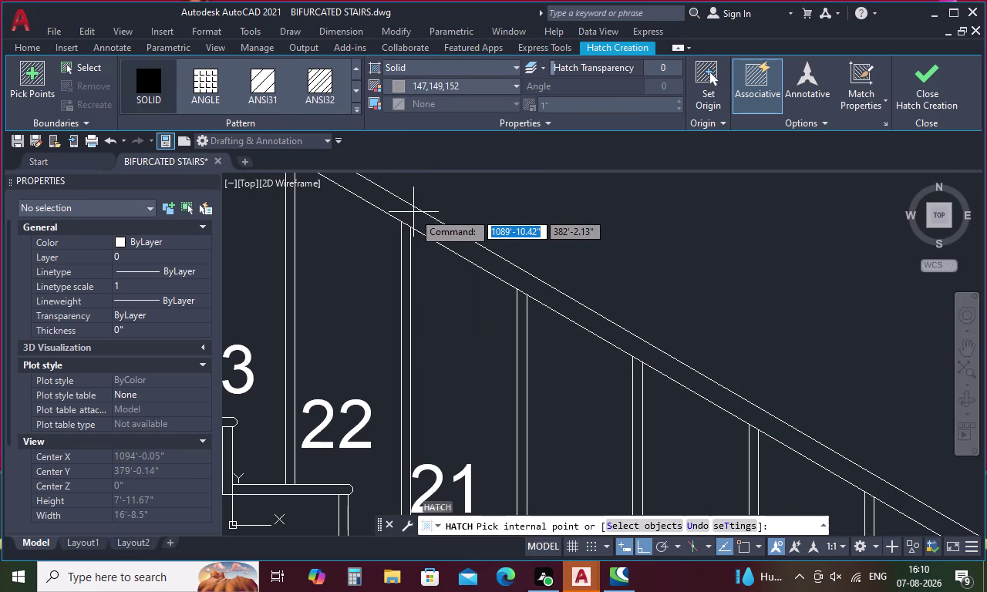
click(414, 216)
scroll(down, 3)
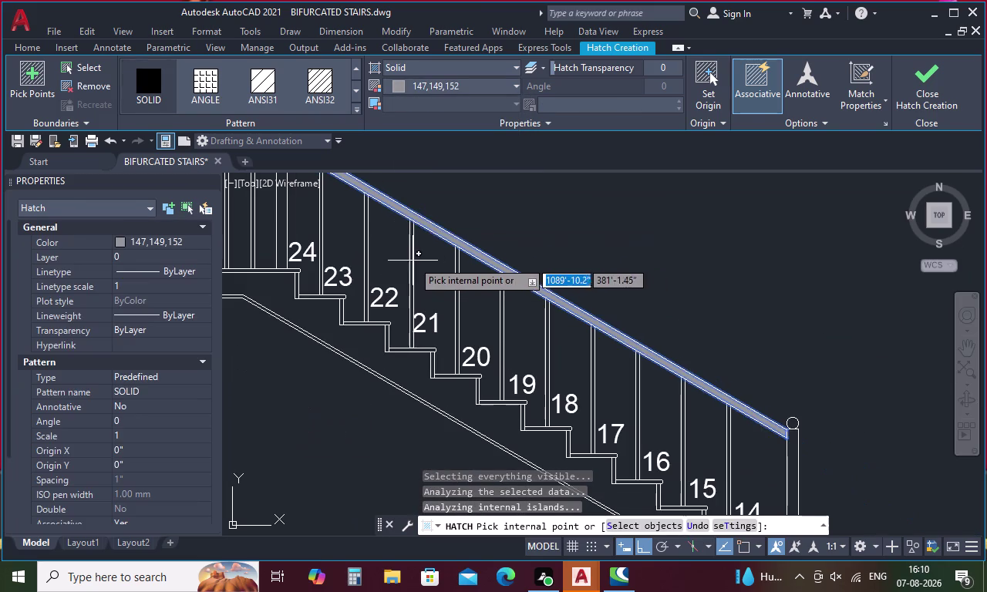
scroll(down, 3)
scroll(up, 3)
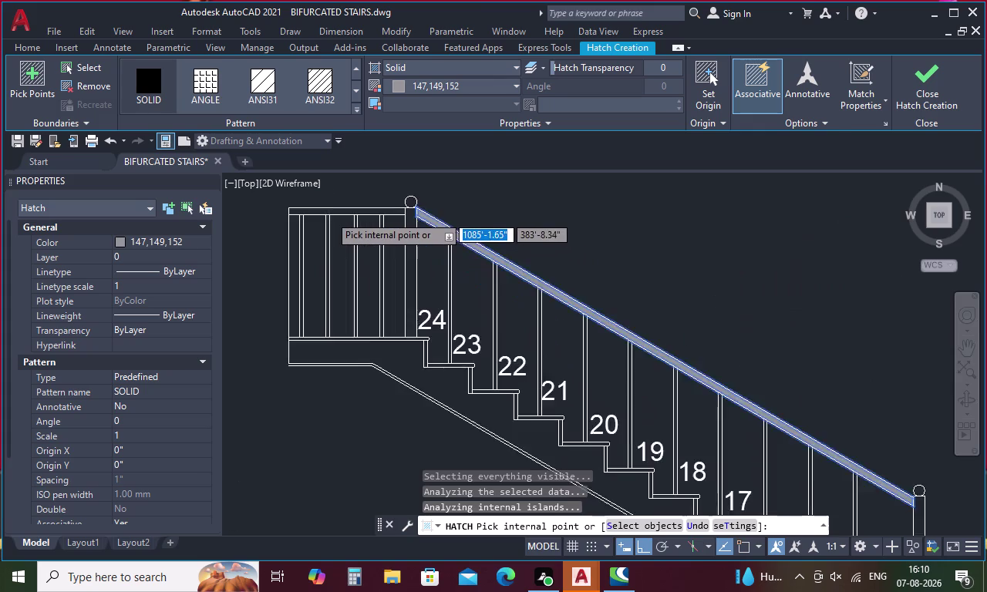
click(337, 211)
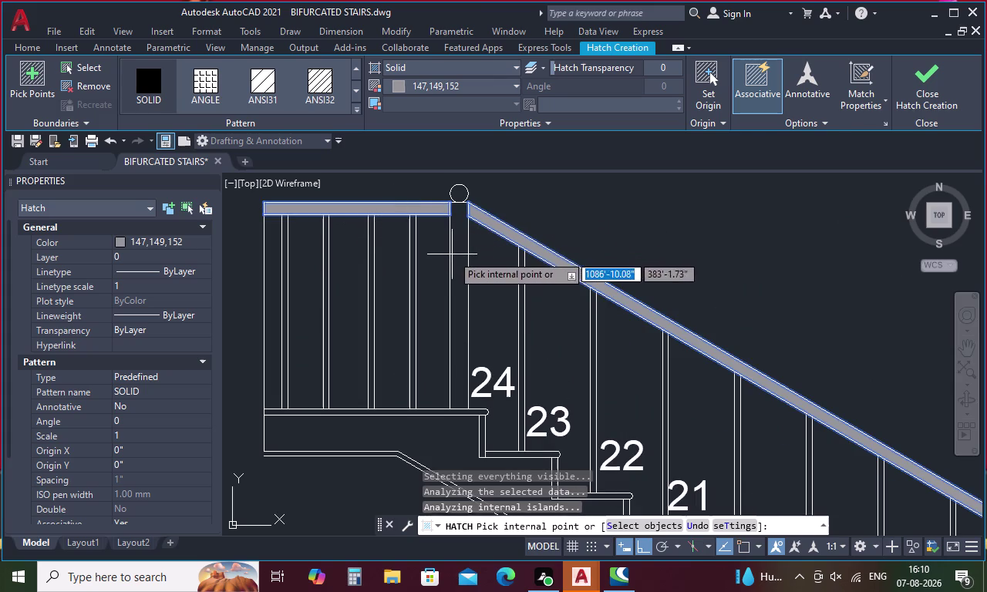
click(412, 262)
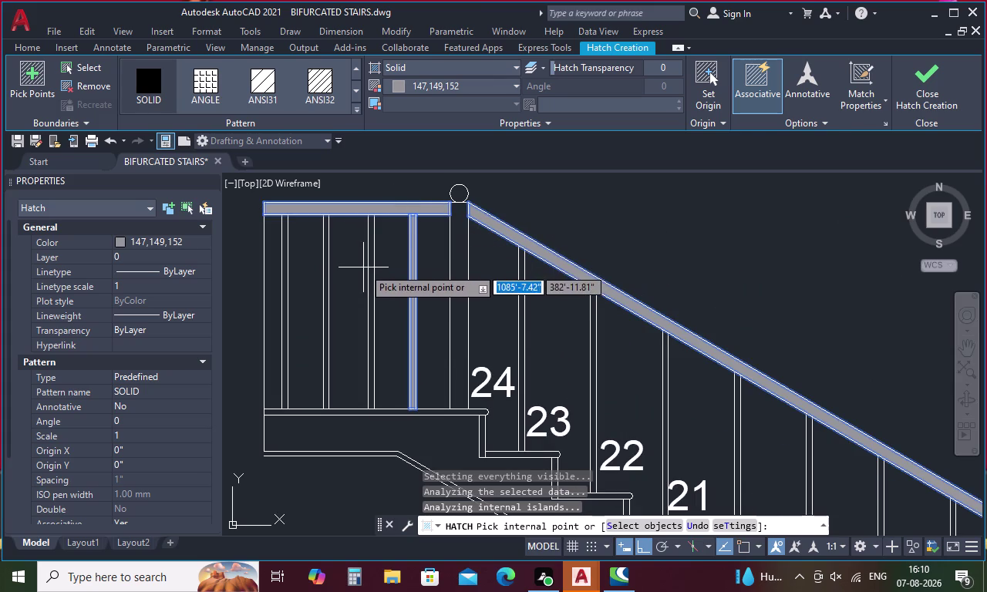
click(372, 264)
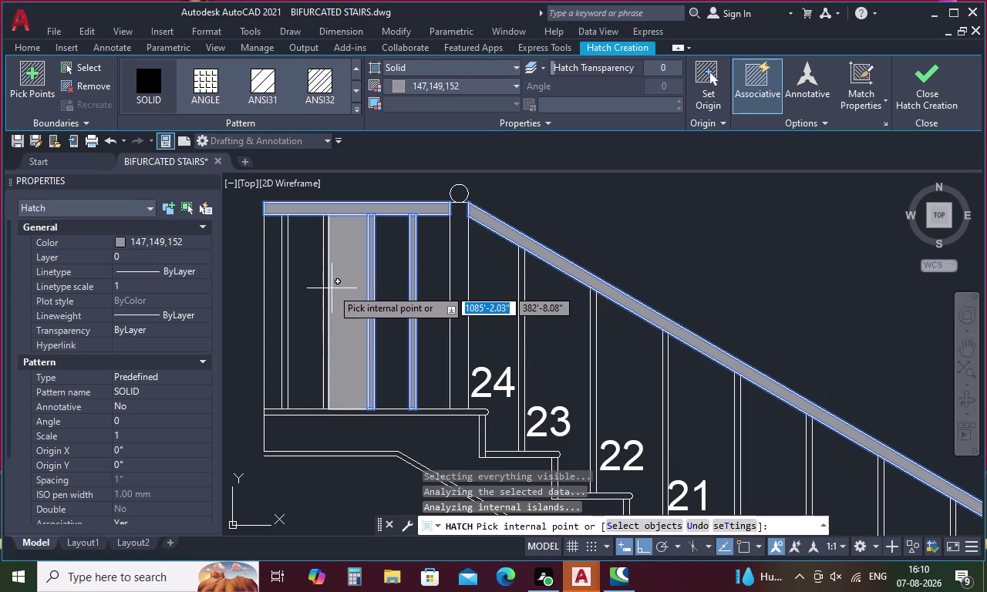
click(325, 297)
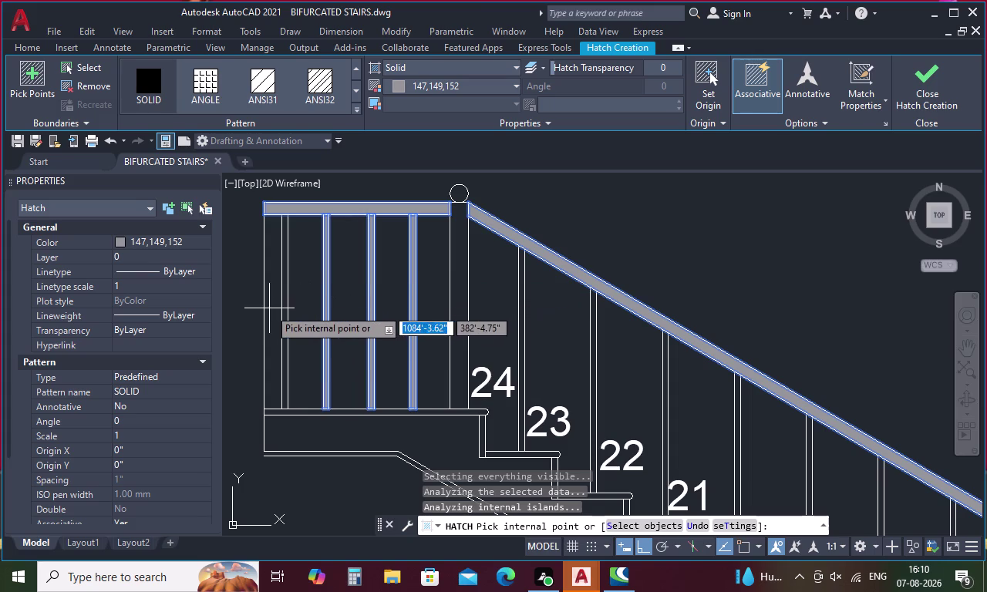
click(283, 298)
scroll(down, 3)
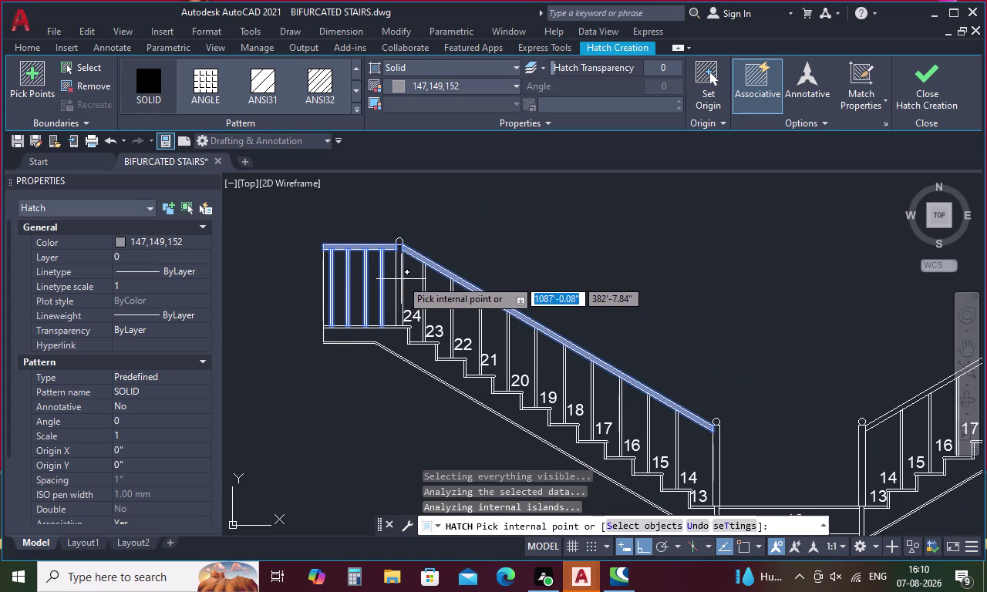
scroll(up, 3)
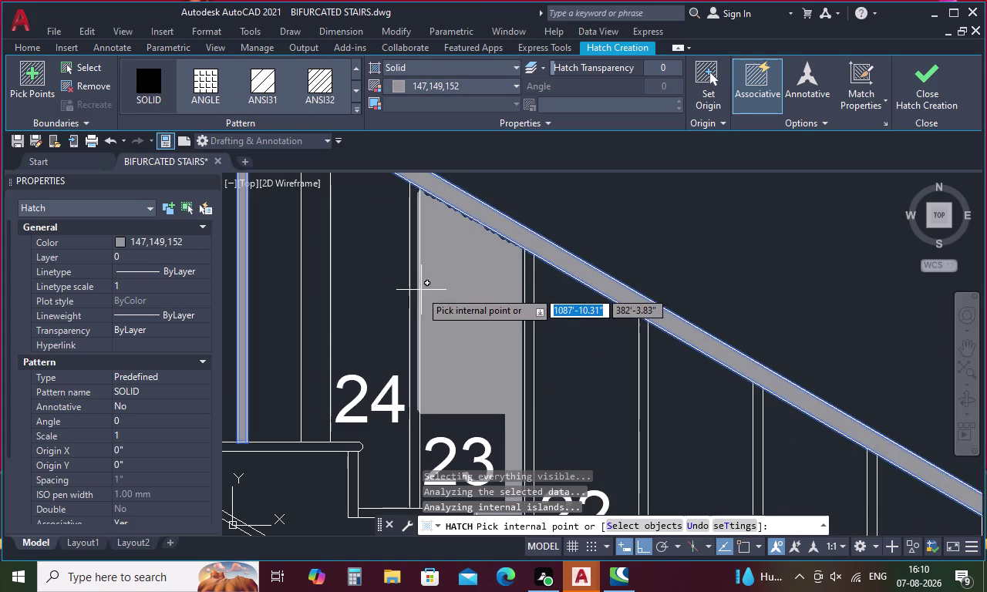
Fill the balusters from step 23 down the left flight, including steps 22 to 20.
click(416, 297)
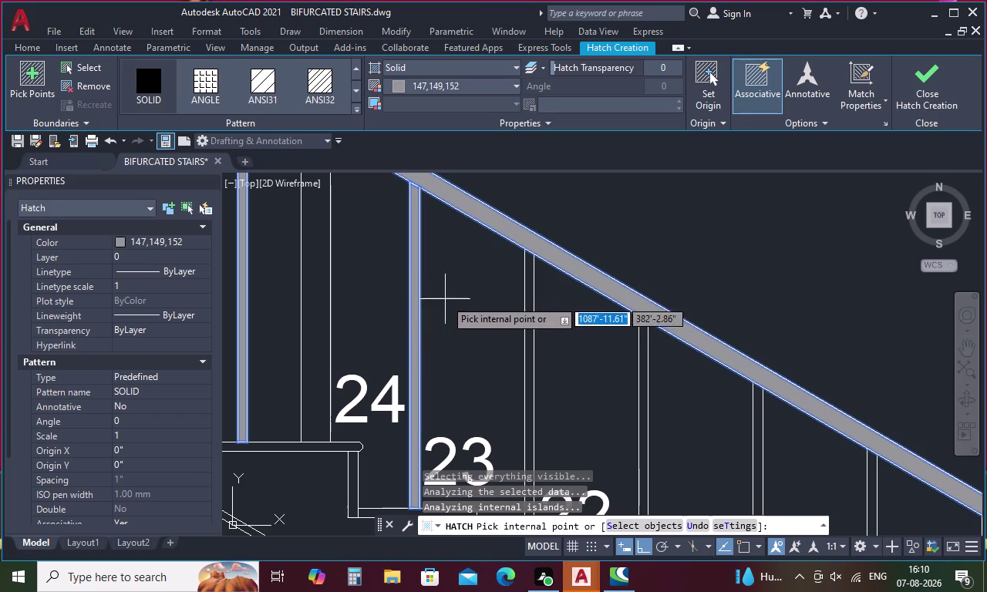
click(527, 304)
middle_drag(528, 298, 284, 69)
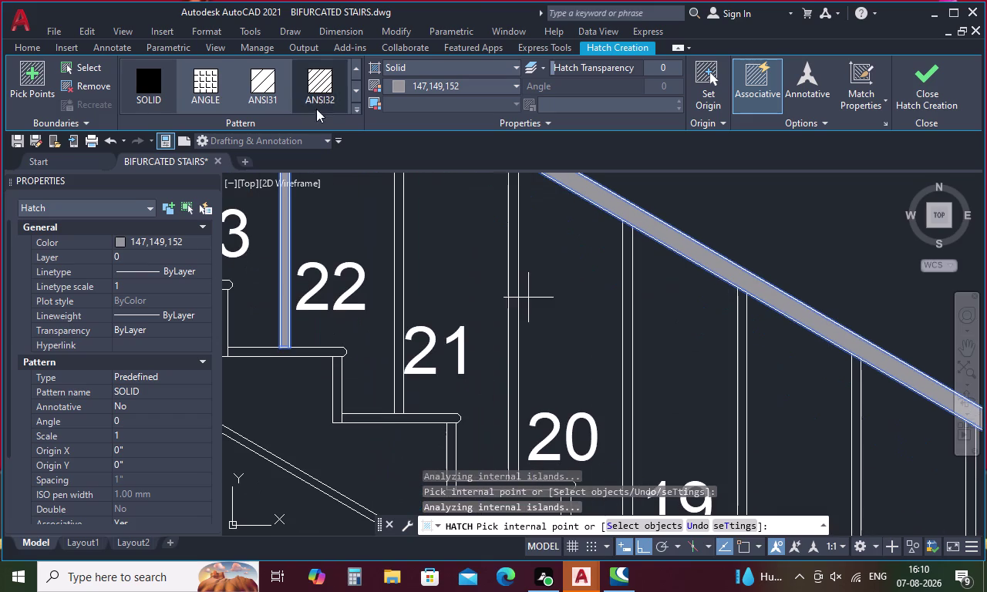
click(399, 237)
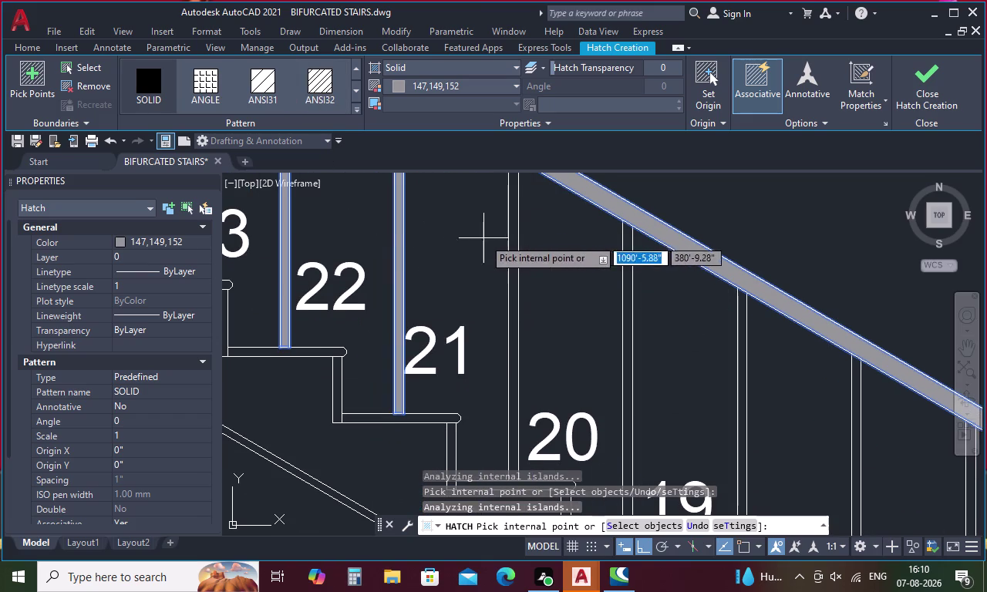
click(514, 244)
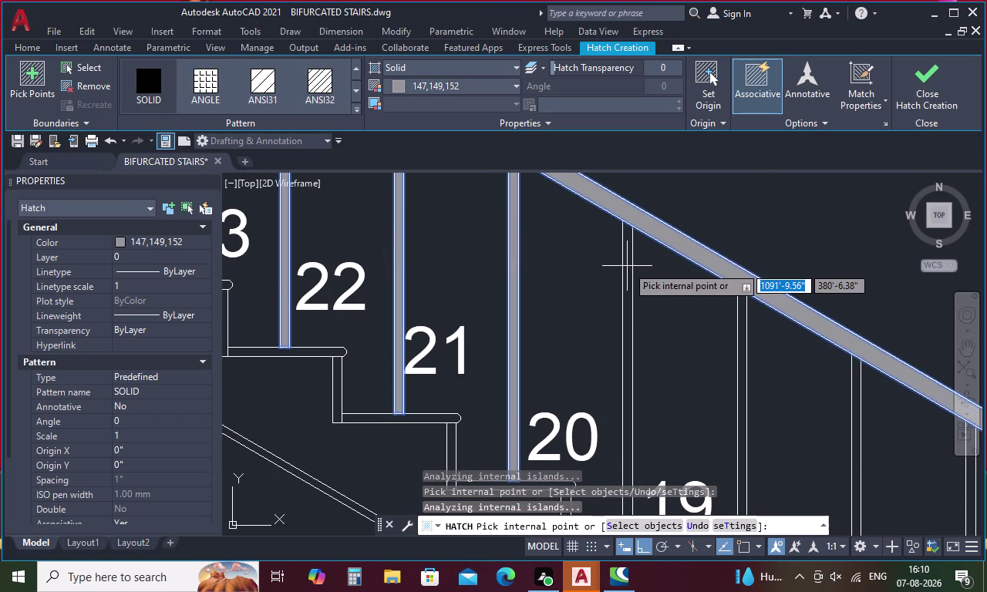
click(627, 266)
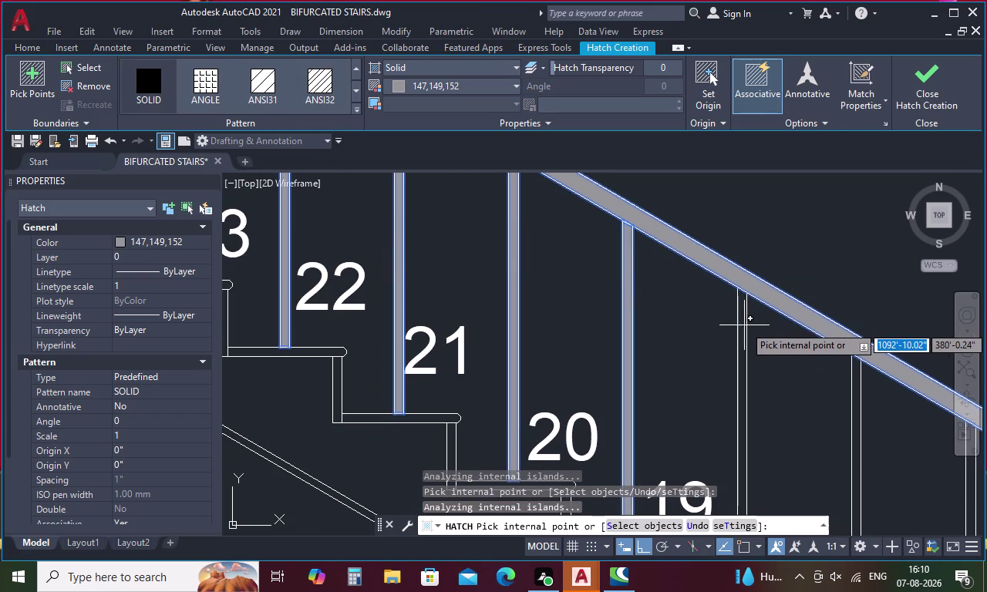
click(744, 326)
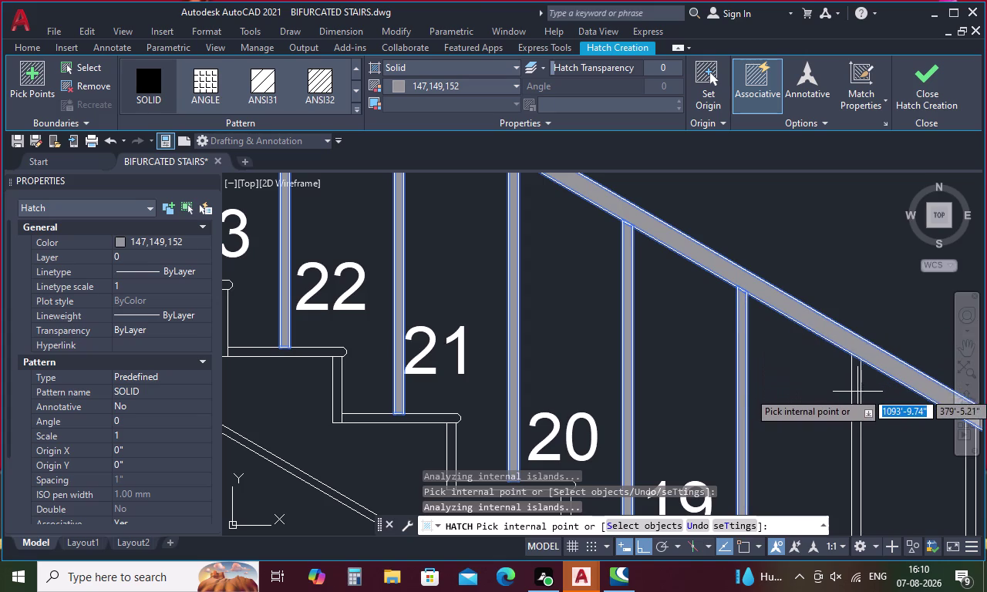
click(857, 392)
scroll(down, 3)
middle_drag(853, 381, 455, 276)
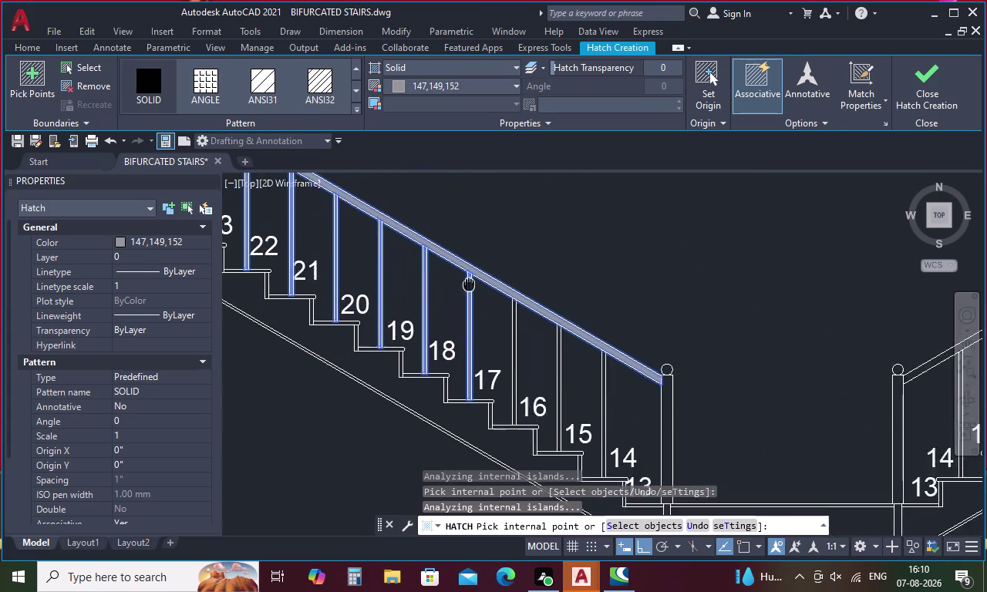
middle_drag(454, 276, 386, 239)
scroll(up, 3)
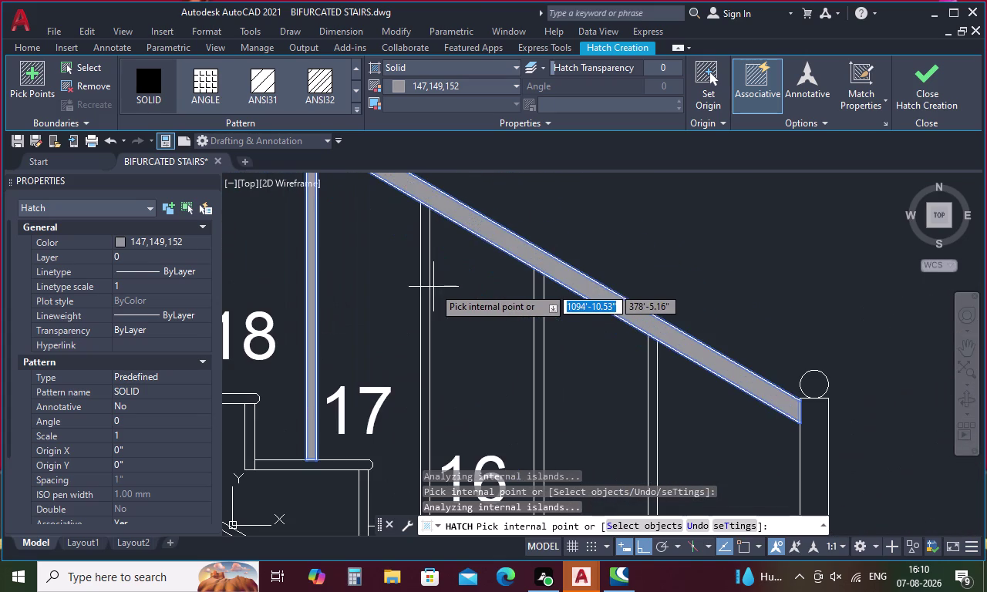
Fill the remaining balusters from step 17 down to the newel post.
click(427, 297)
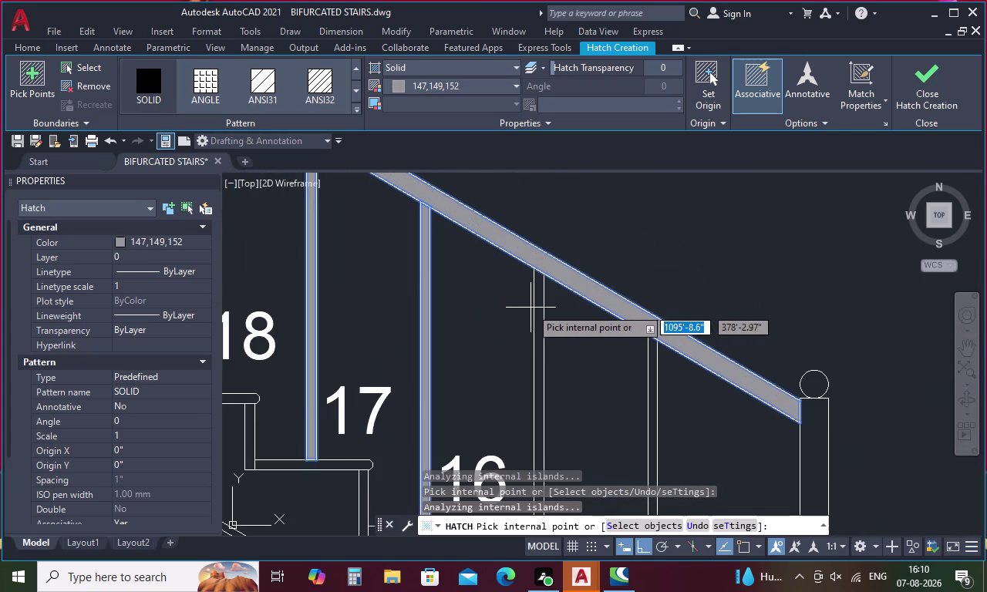
click(542, 304)
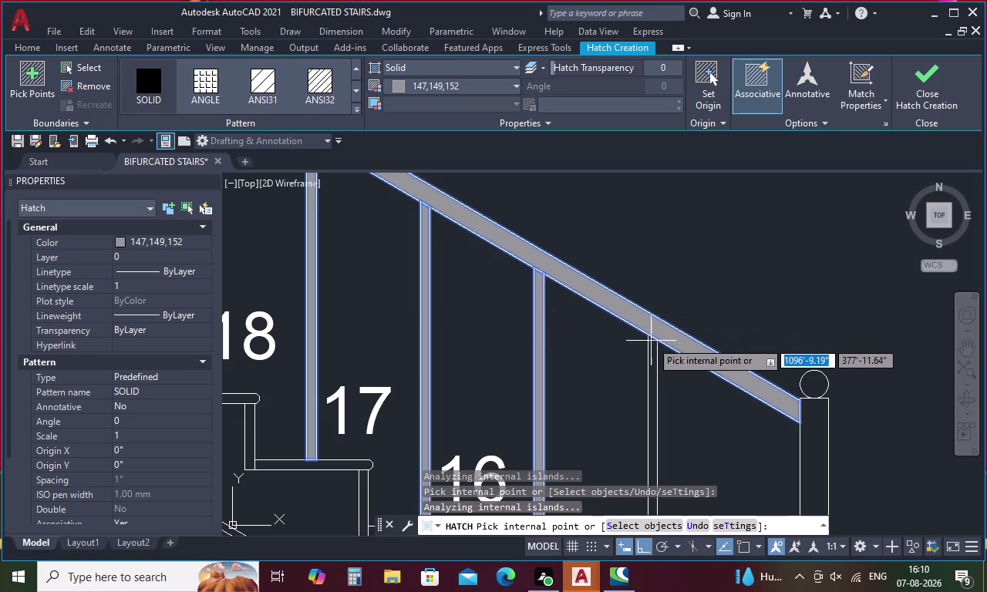
click(652, 352)
scroll(down, 3)
middle_drag(666, 311, 654, 292)
scroll(down, 3)
scroll(down, 3)
middle_drag(672, 257, 464, 223)
scroll(up, 3)
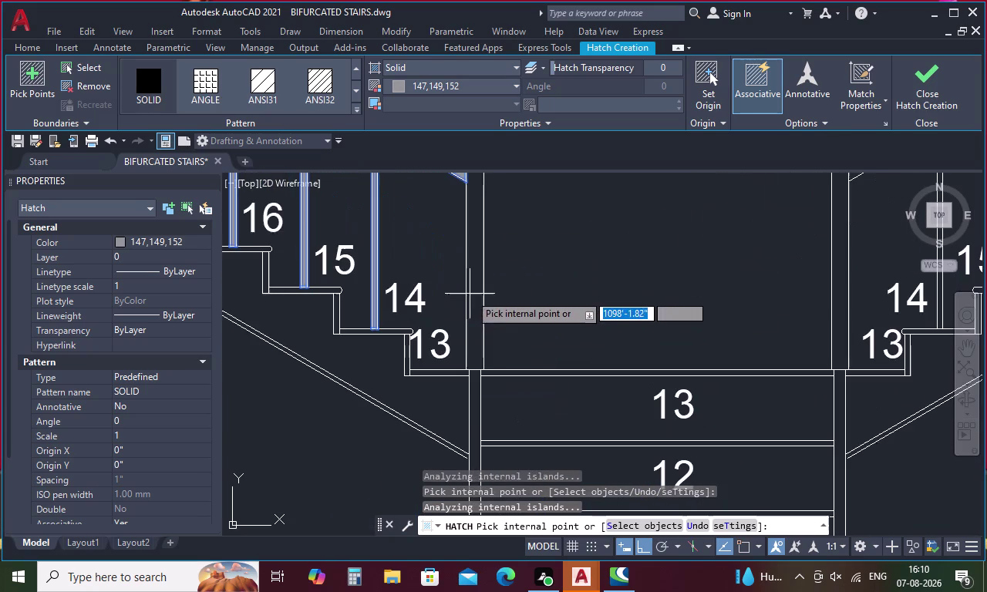
Try several times to hatch the post beside the central landing.
middle_drag(526, 307, 526, 259)
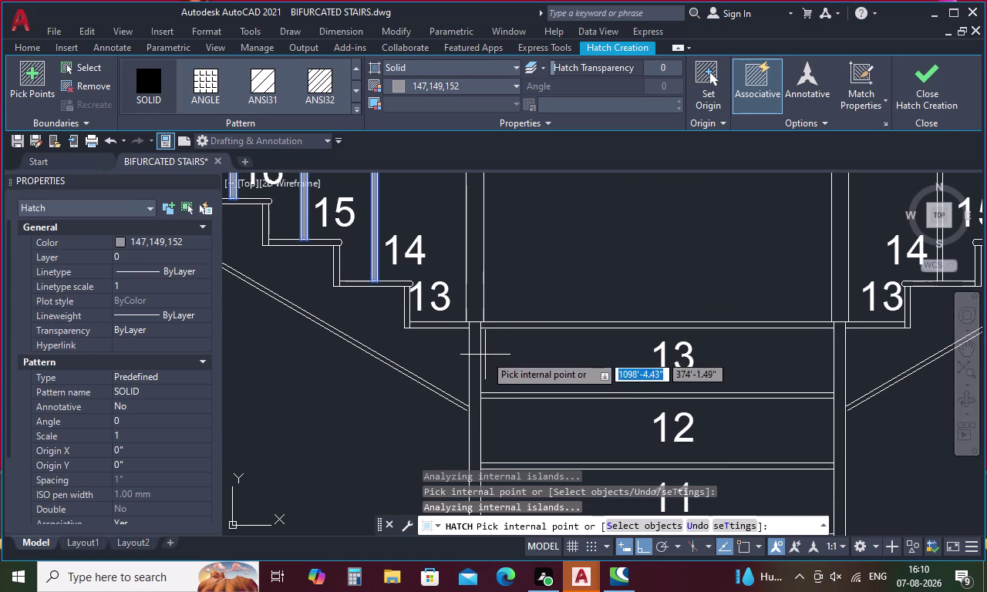
click(477, 367)
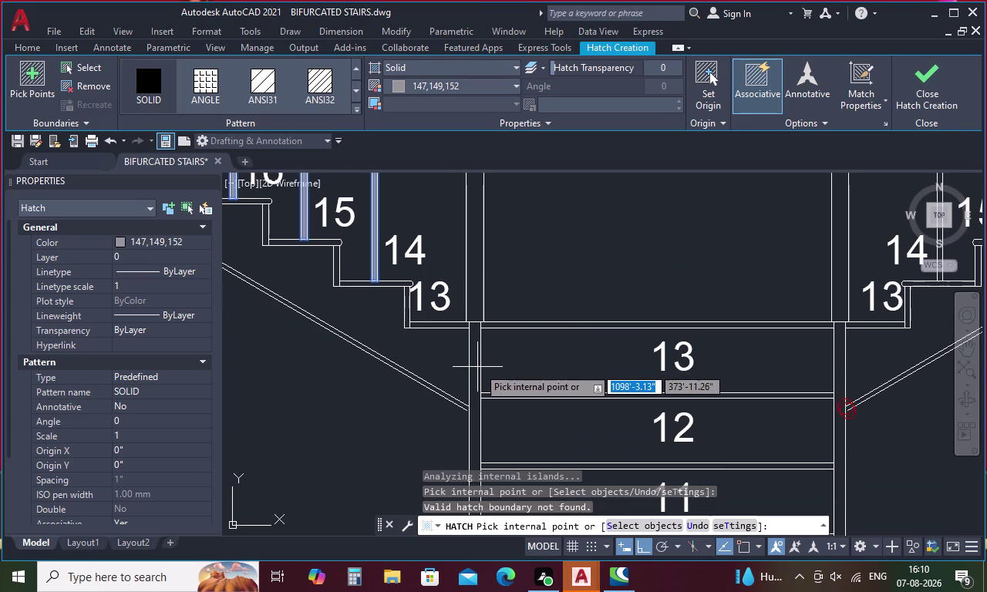
scroll(up, 3)
click(460, 376)
scroll(down, 3)
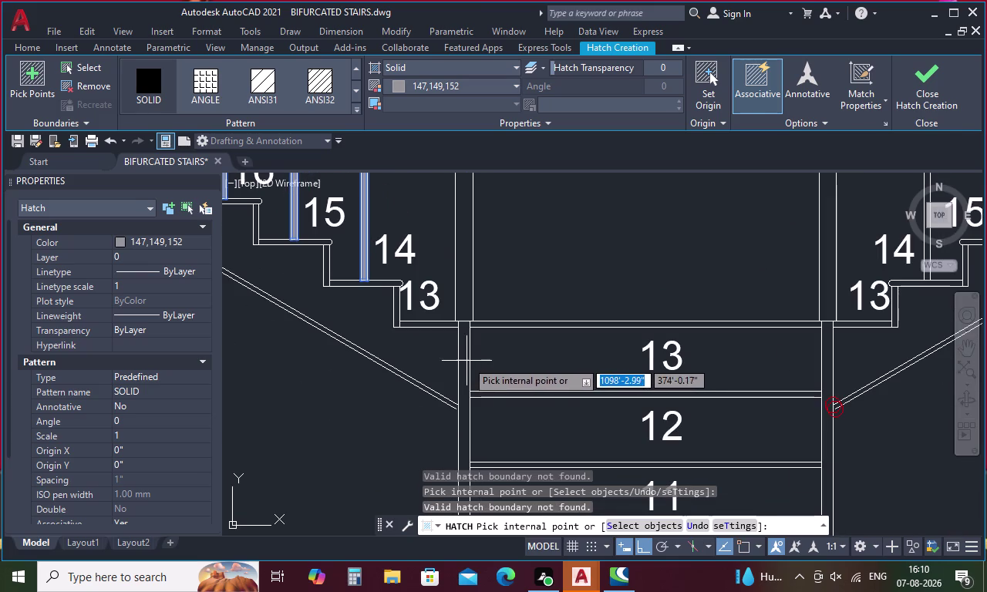
scroll(up, 3)
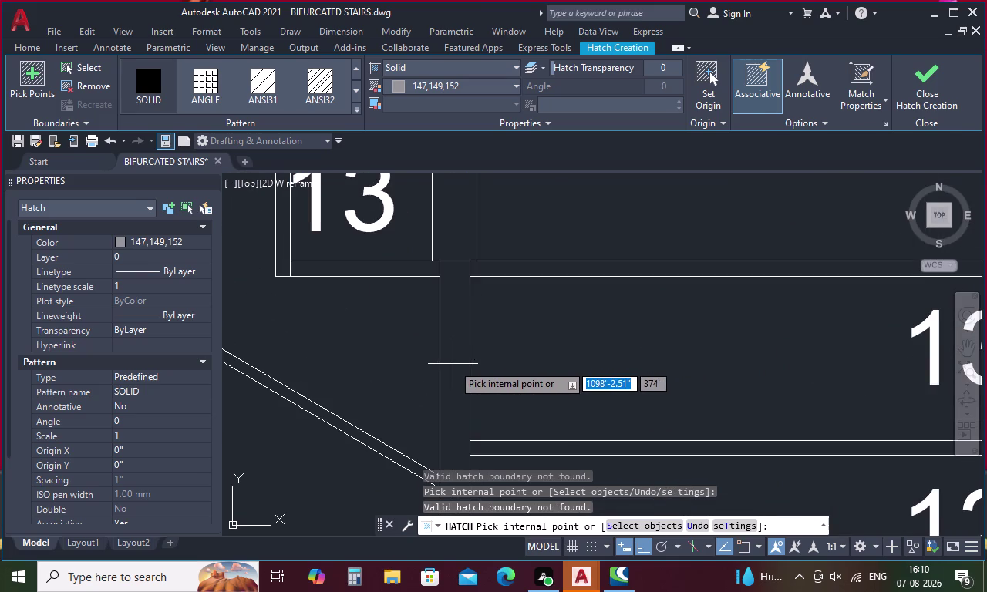
click(452, 364)
scroll(down, 3)
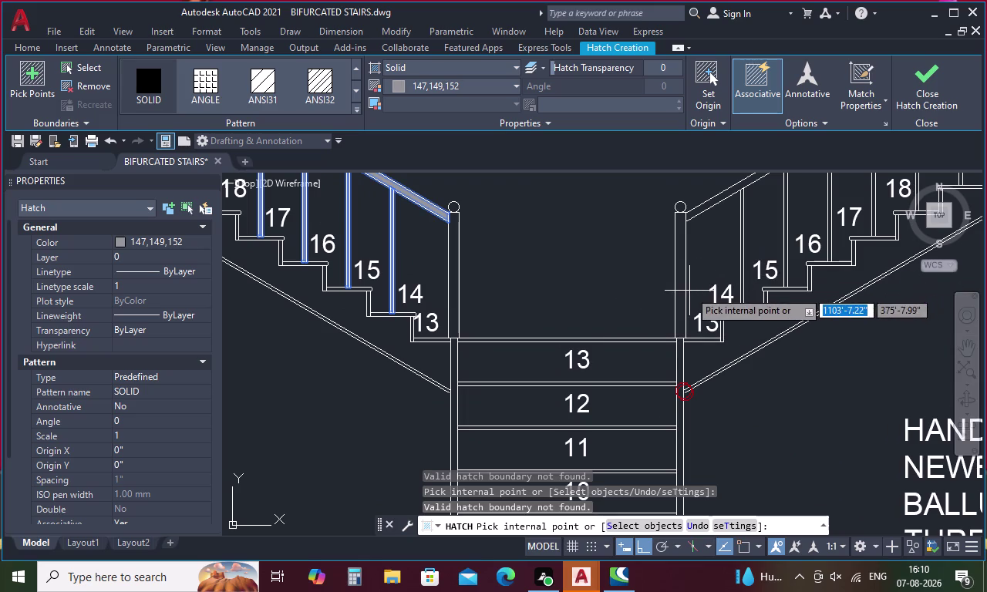
Fill the right-flight balusters starting at steps 14 and 15 with grey hatch.
middle_drag(690, 291, 594, 309)
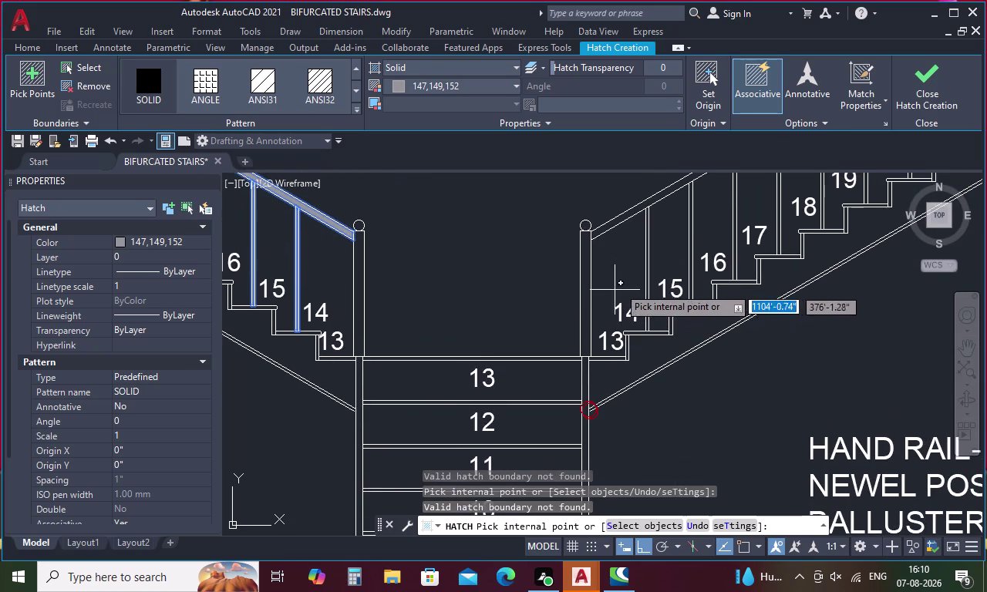
click(647, 256)
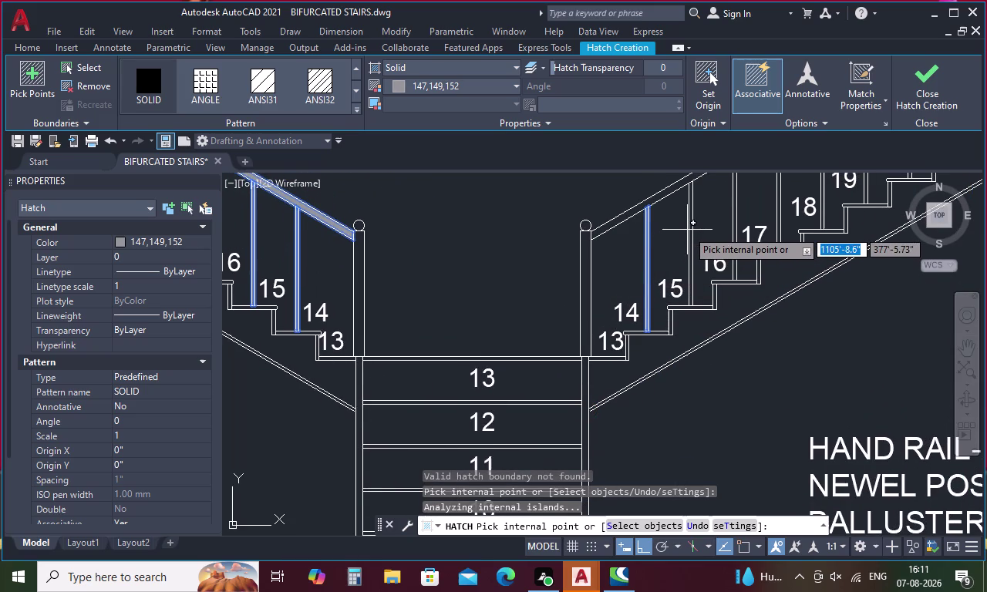
click(690, 227)
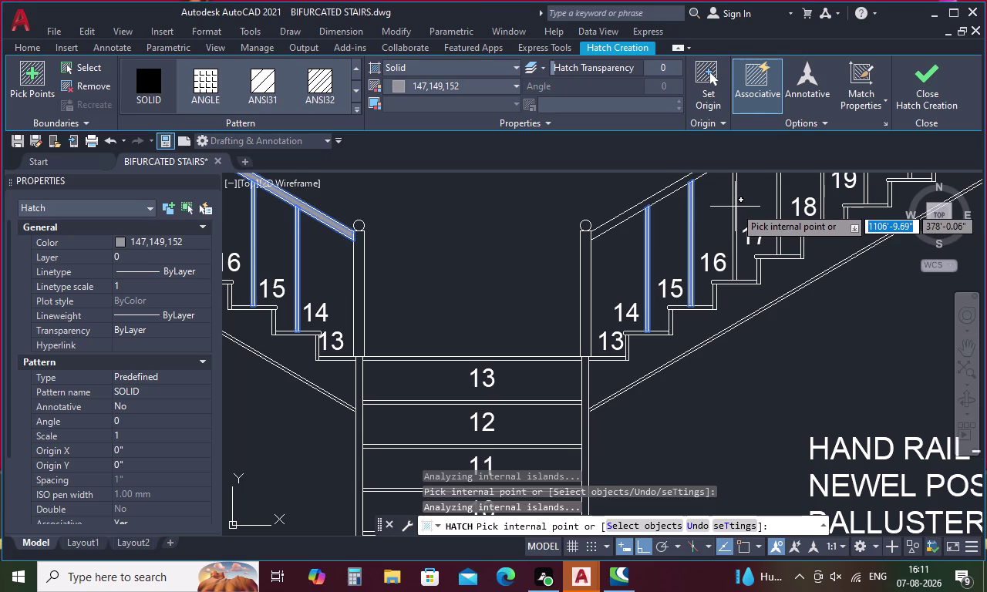
click(735, 206)
middle_drag(746, 207, 443, 342)
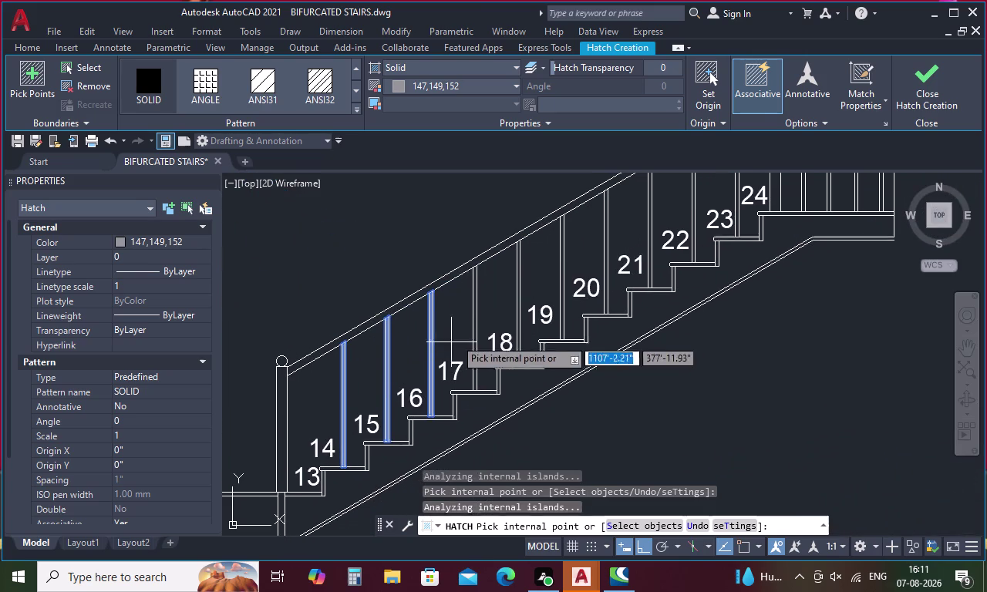
Fill the balusters at steps 18 through 24, then try the top newel post.
click(474, 317)
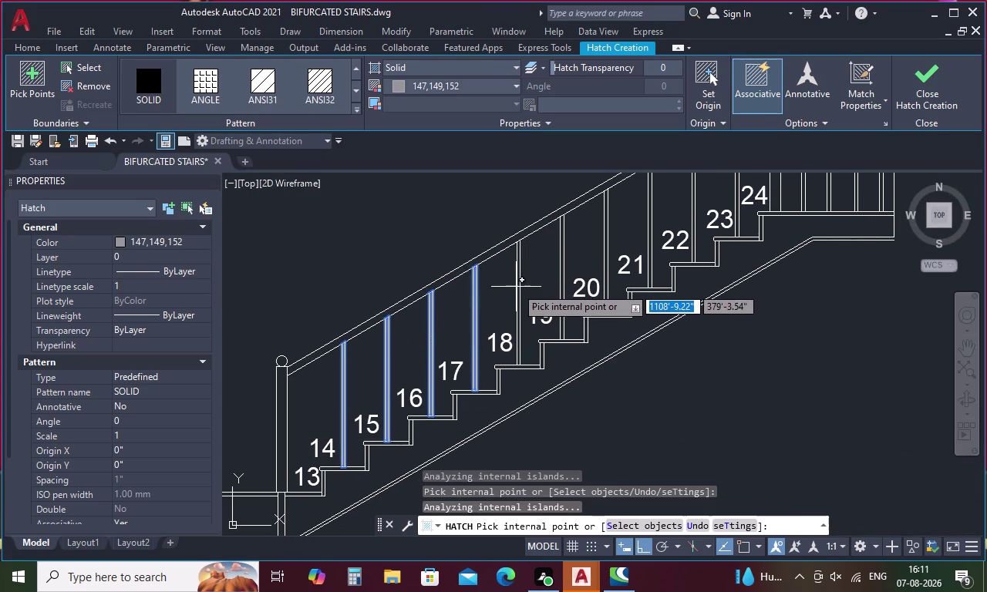
click(519, 287)
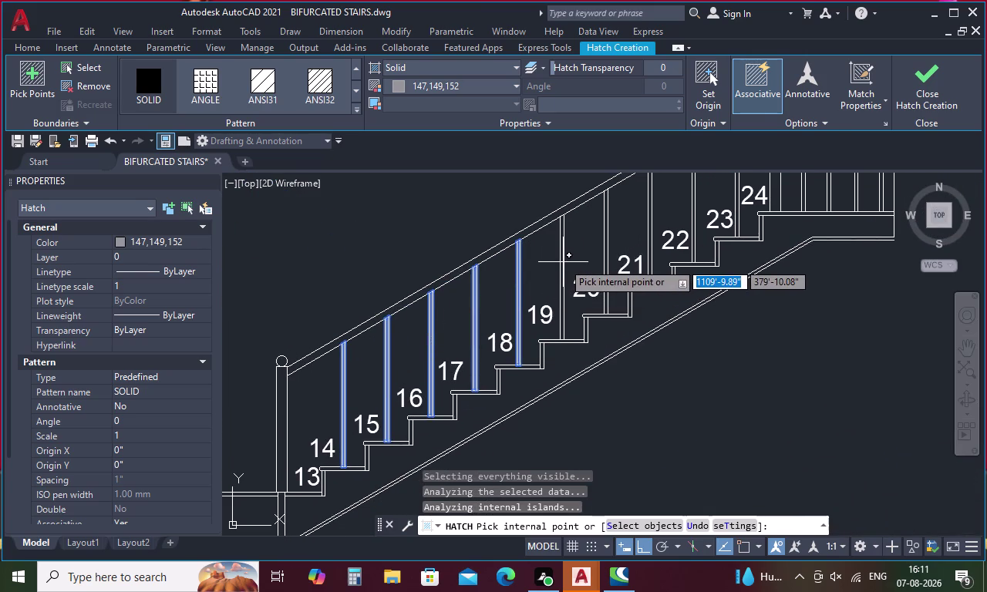
click(563, 258)
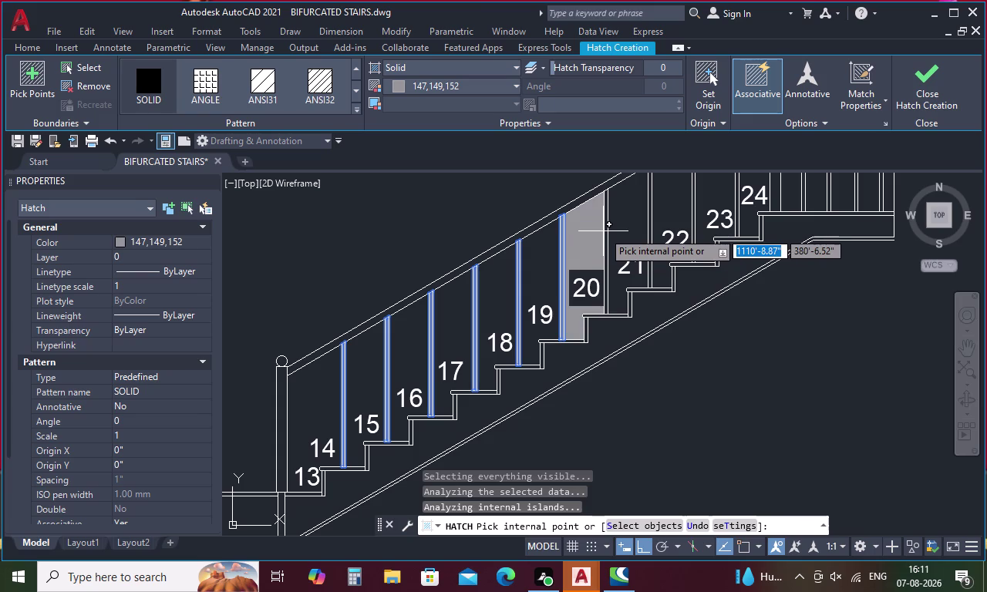
click(606, 231)
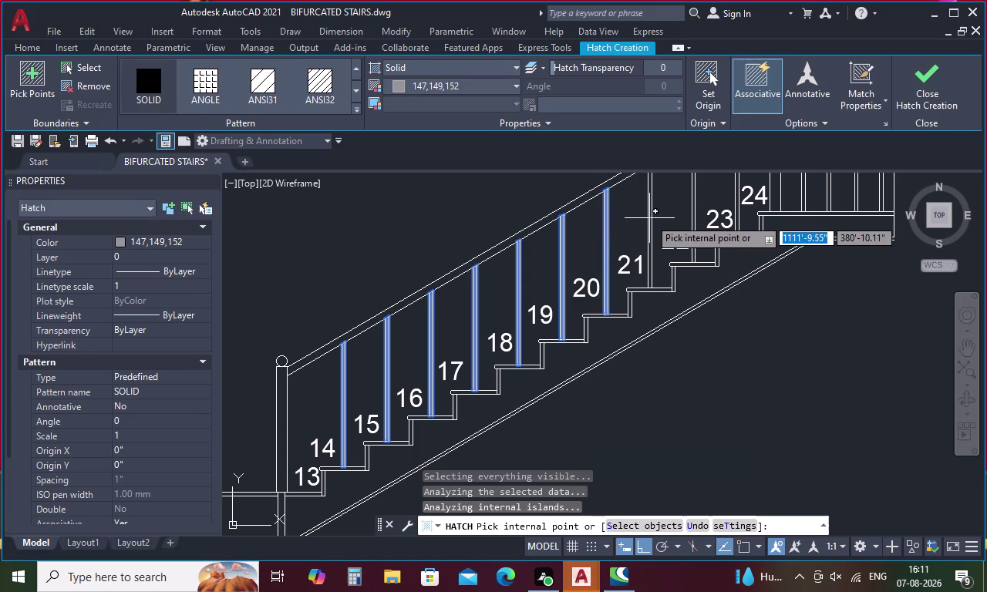
click(649, 218)
click(694, 203)
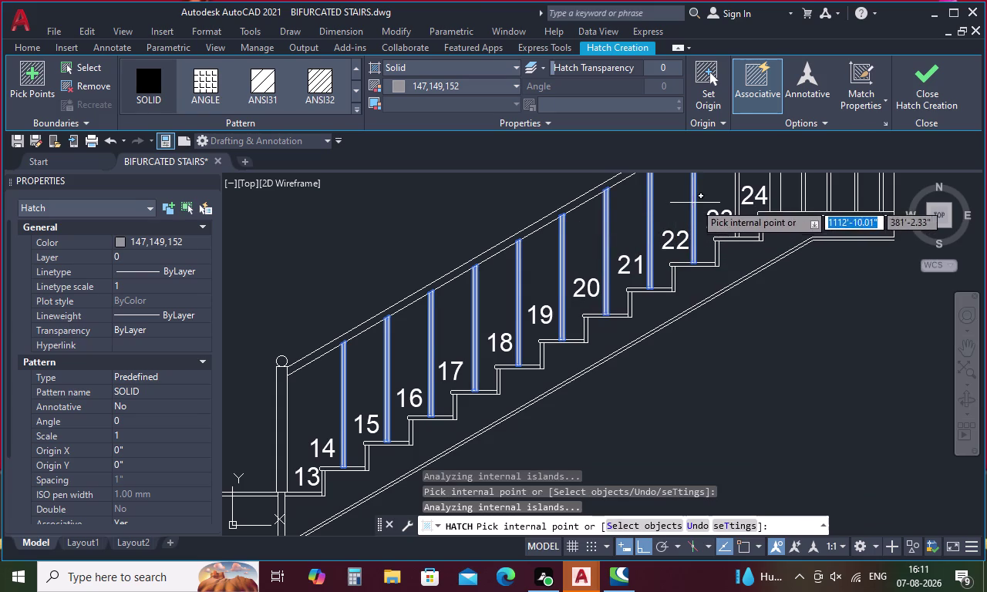
middle_drag(690, 216, 495, 361)
click(542, 310)
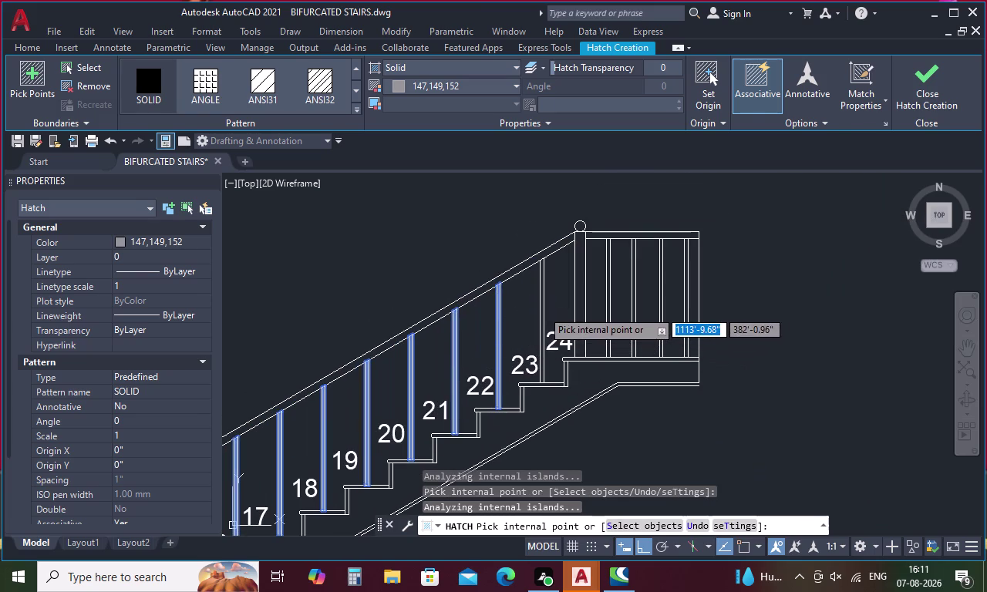
click(616, 232)
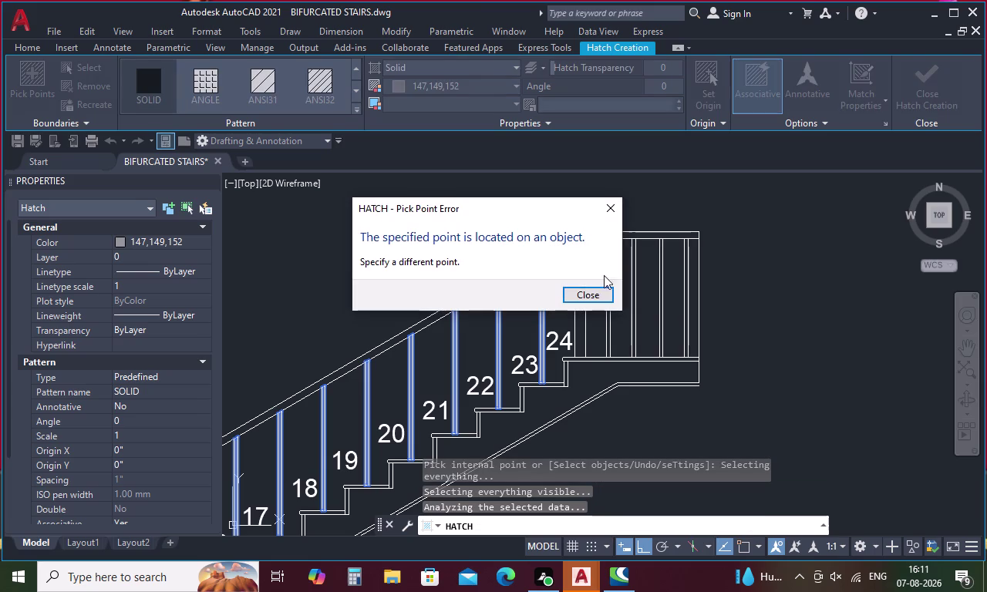
Dismiss the pick-point error and fill the upper landing's top rail and four balusters.
click(599, 292)
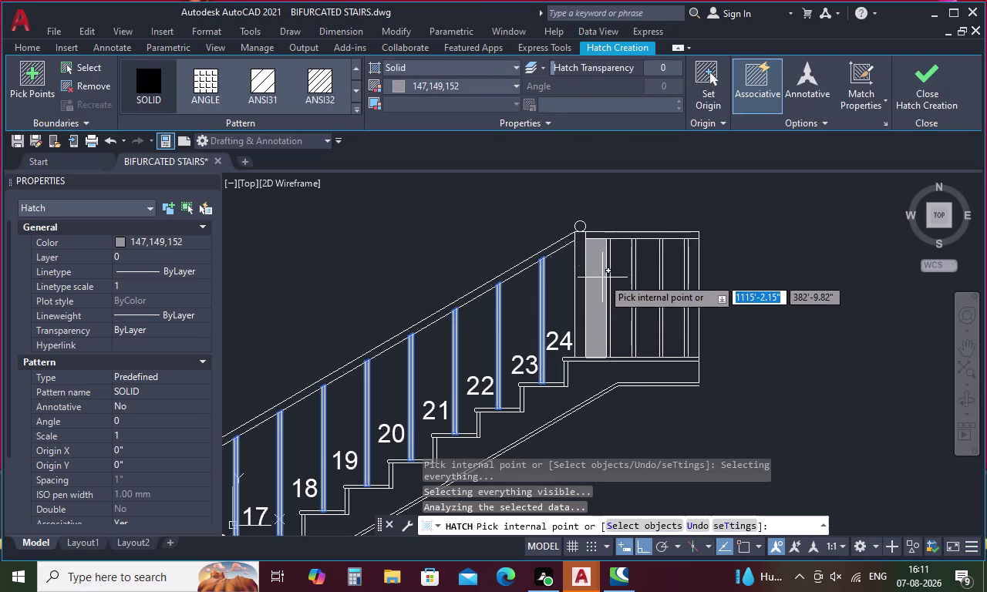
click(614, 237)
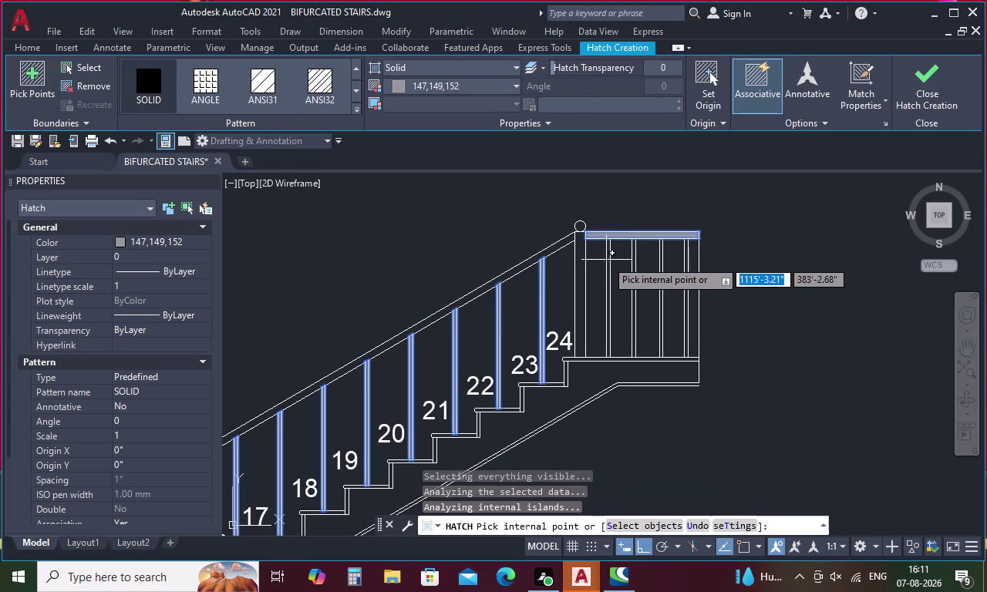
click(609, 260)
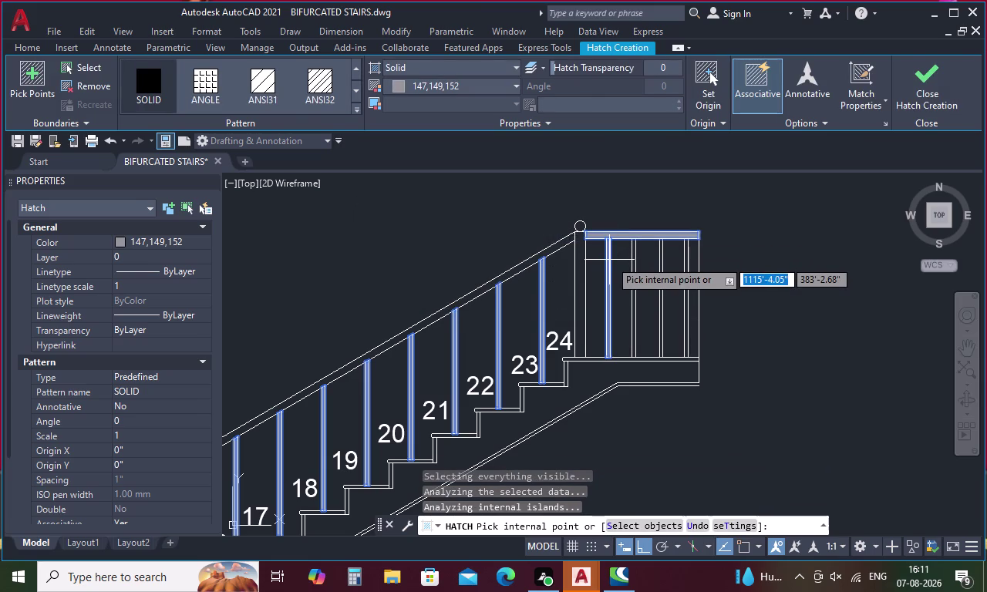
click(633, 263)
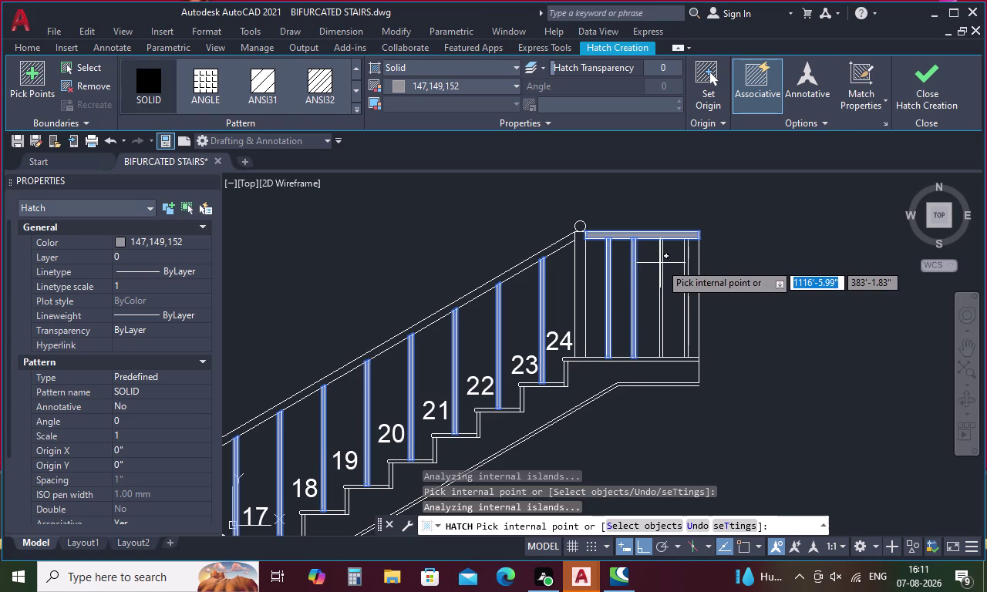
click(662, 263)
click(686, 257)
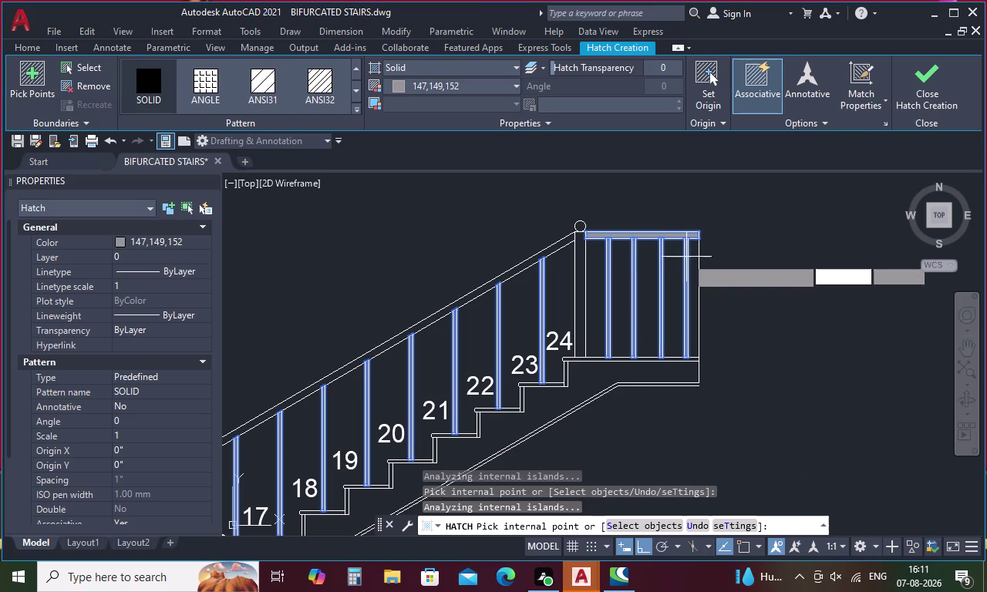
Fill one remaining baluster with grey hatch and end the hatch command.
scroll(down, 3)
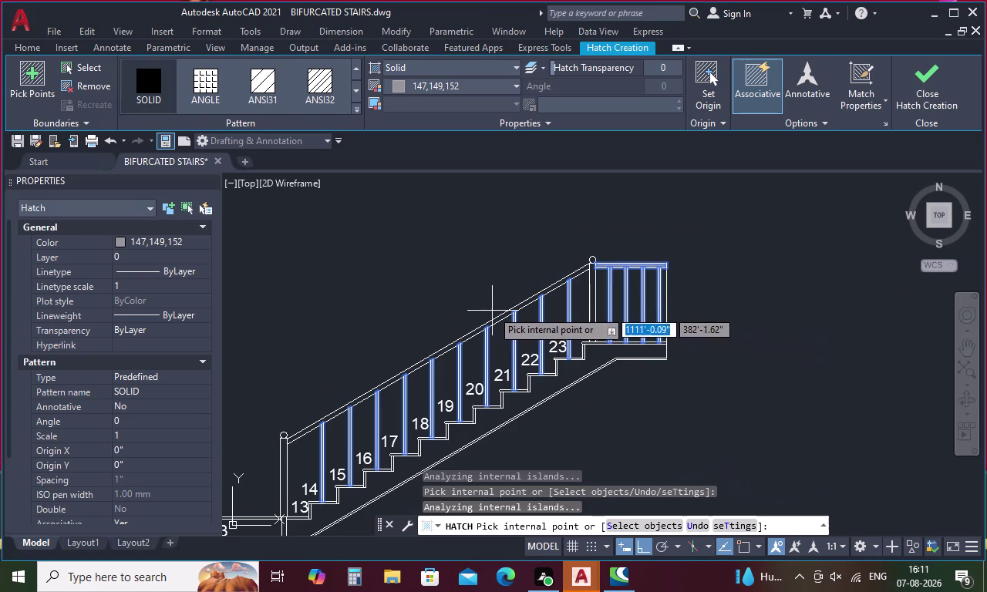
scroll(up, 3)
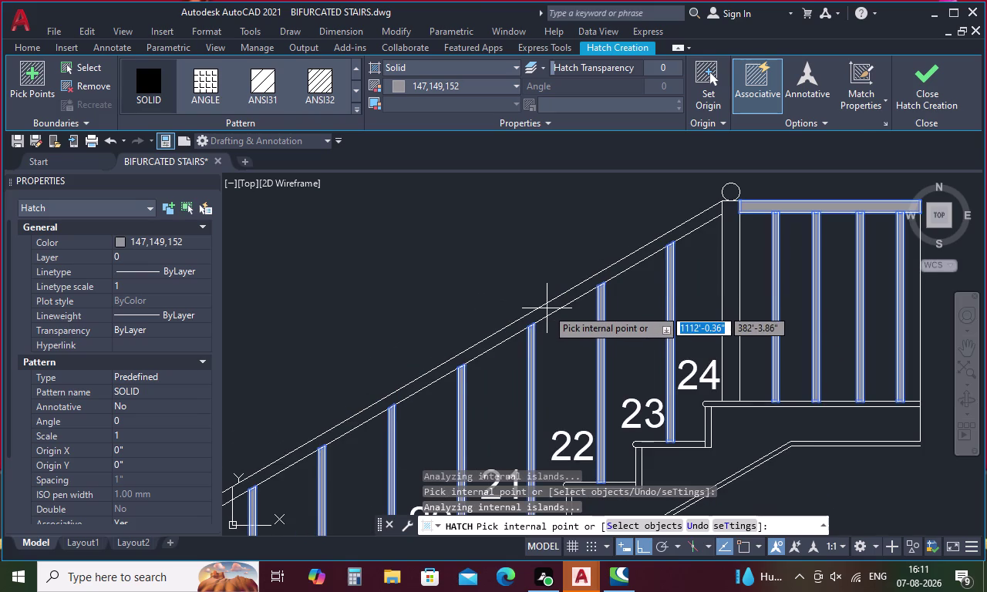
click(547, 309)
scroll(down, 3)
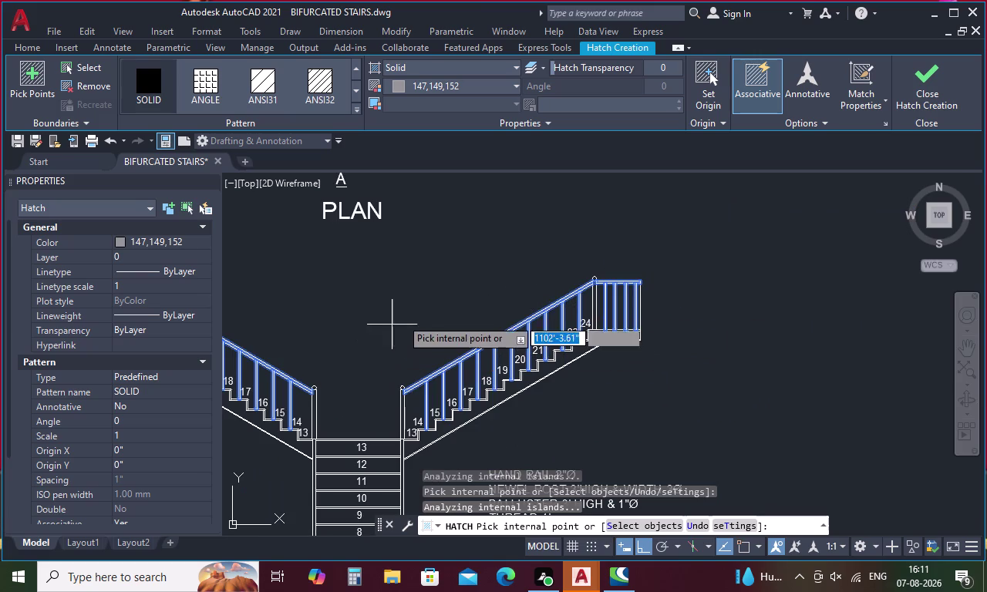
click(922, 93)
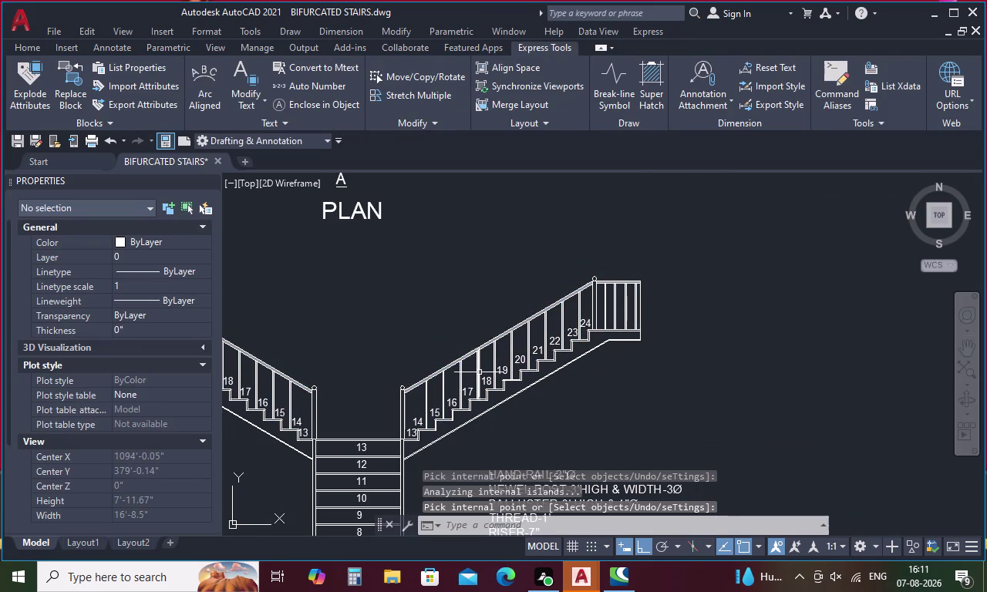
Cancel the hatch and extend the right and left slab lines to the central flight edges.
middle_drag(486, 369, 574, 245)
key(Escape)
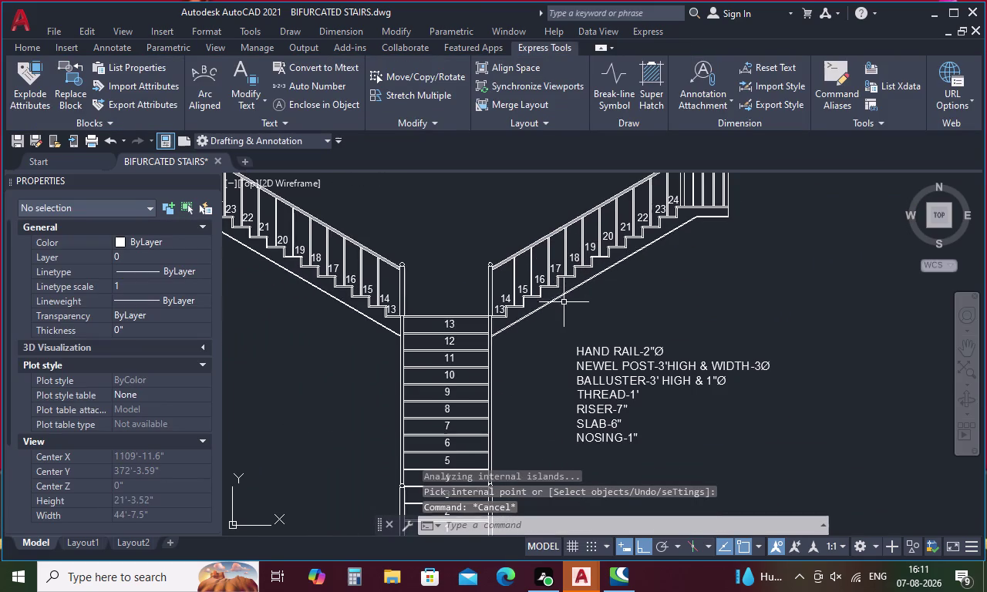
text(EX)
key(space)
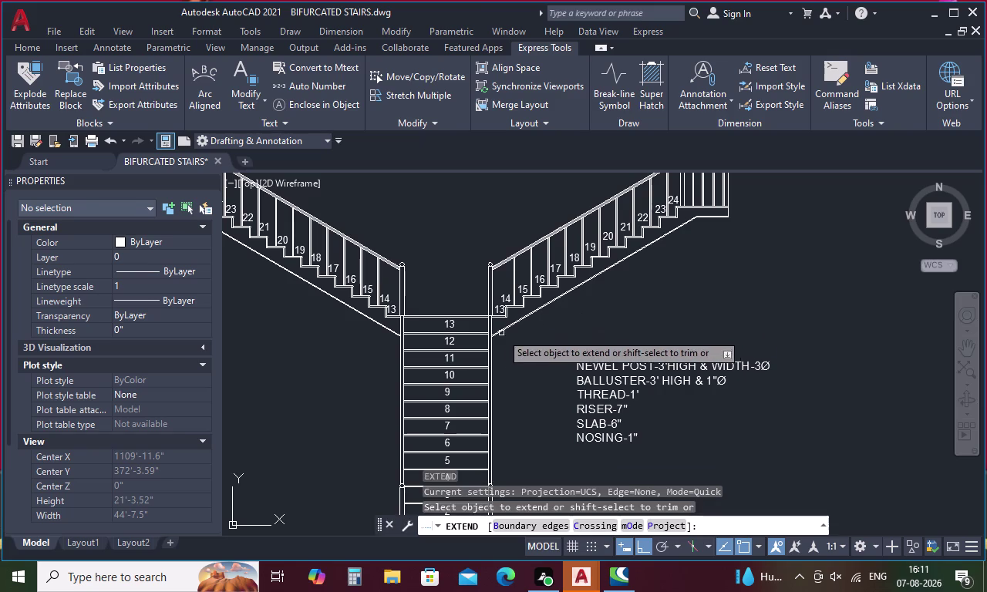
scroll(up, 3)
click(500, 374)
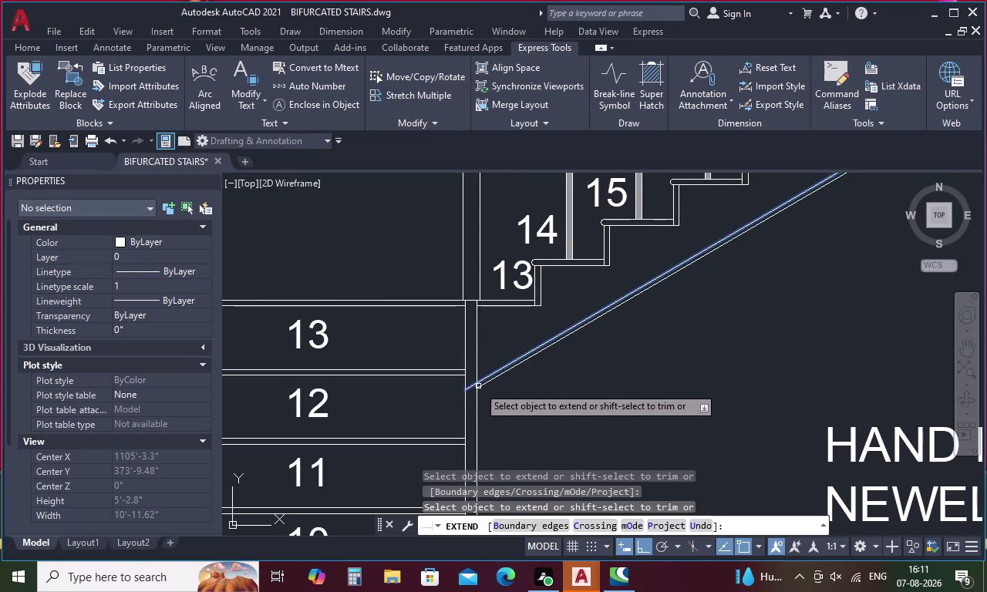
scroll(down, 3)
middle_drag(371, 387, 499, 382)
scroll(up, 3)
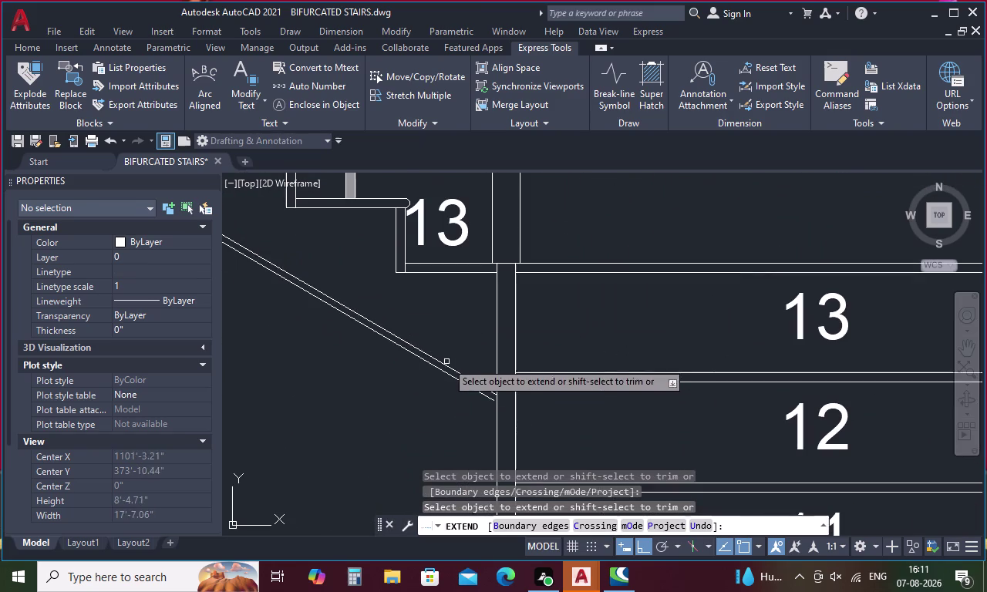
click(479, 394)
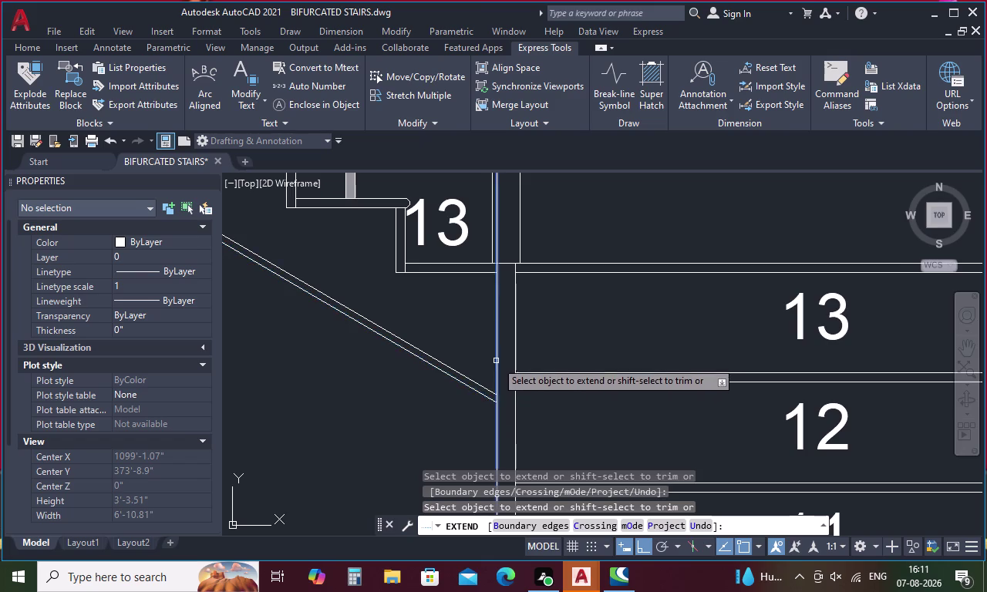
scroll(down, 3)
key(Escape)
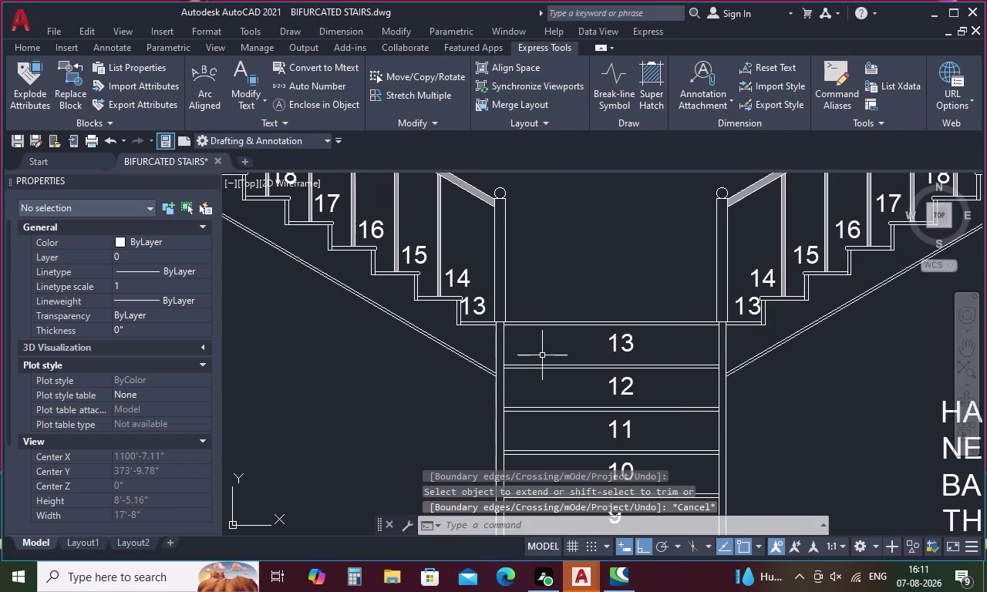
Solid-fill the left and right side strips of the central flight in grey (147,149,152).
text(H)
key(space)
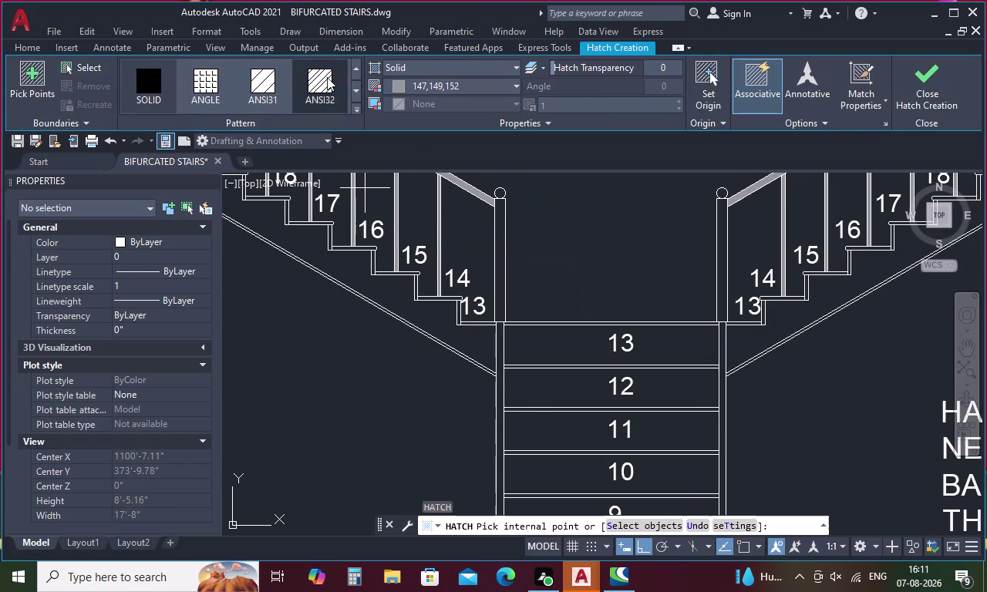
click(501, 375)
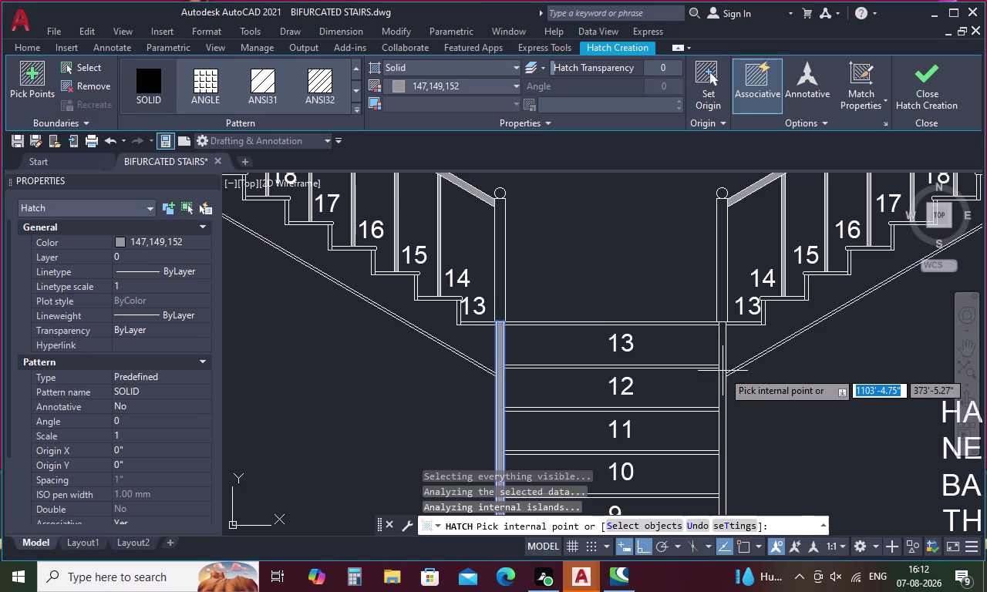
click(723, 371)
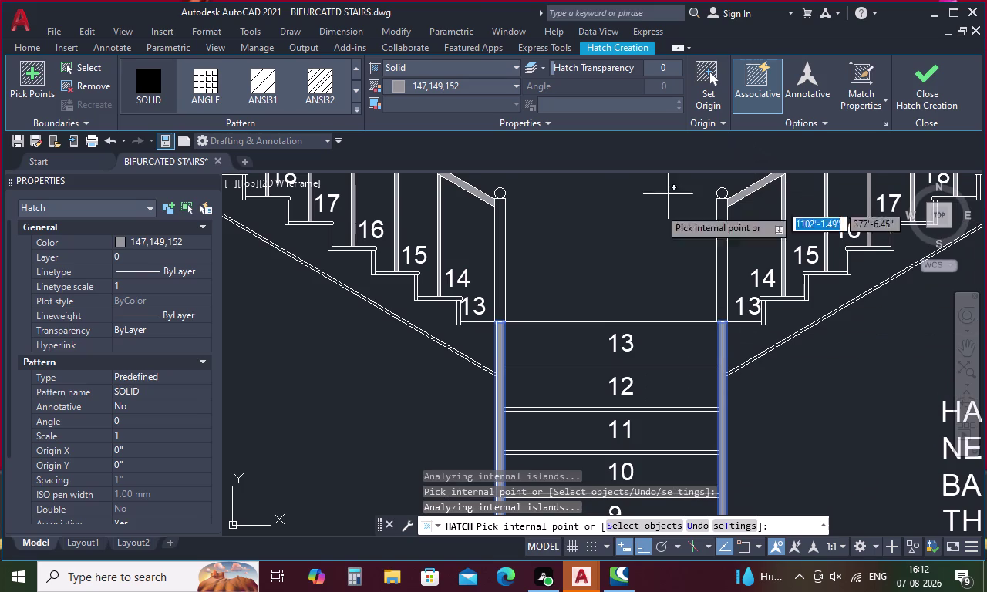
scroll(down, 3)
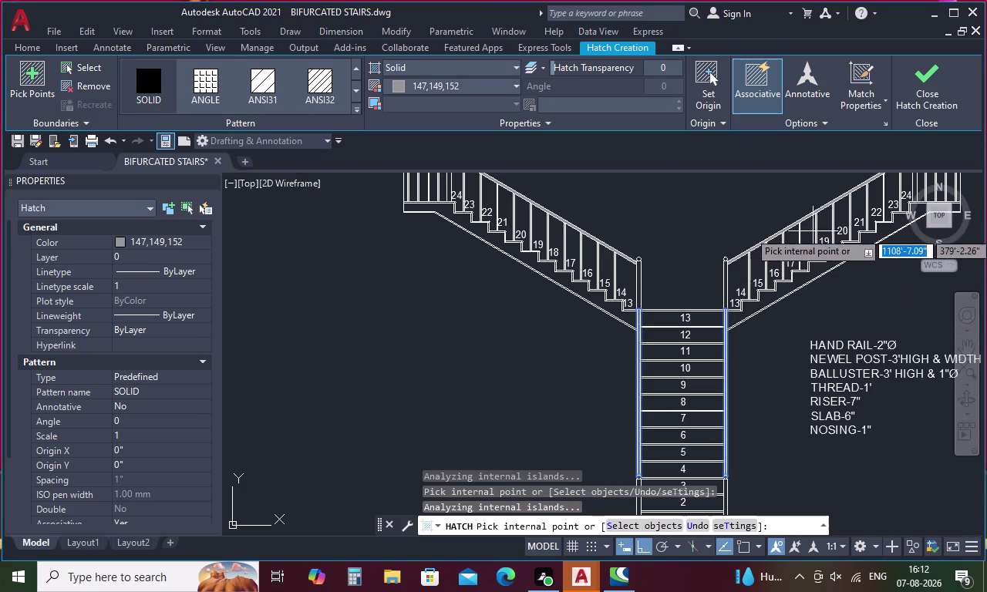
middle_drag(597, 232, 582, 222)
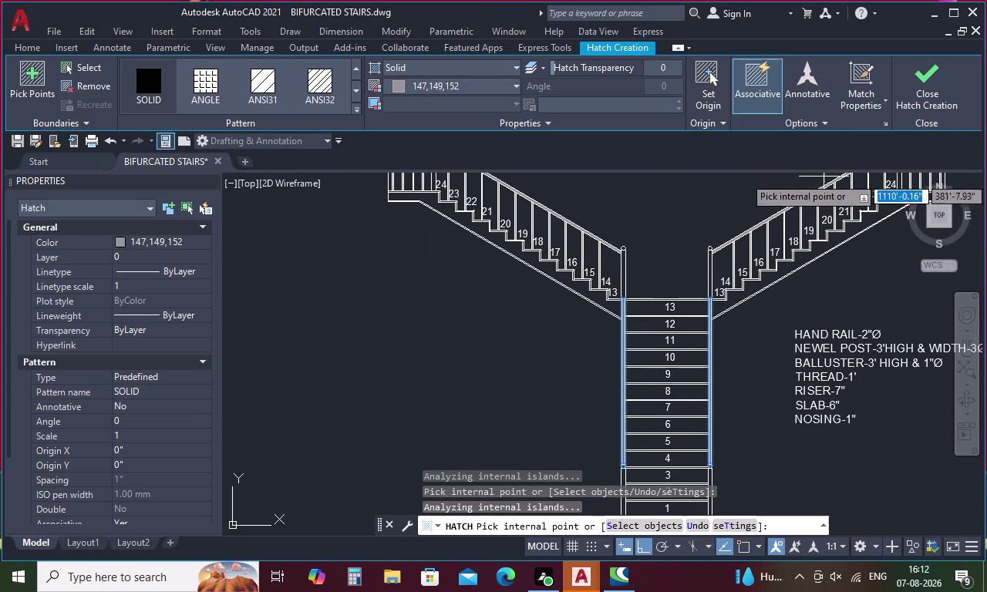
click(922, 80)
key(h)
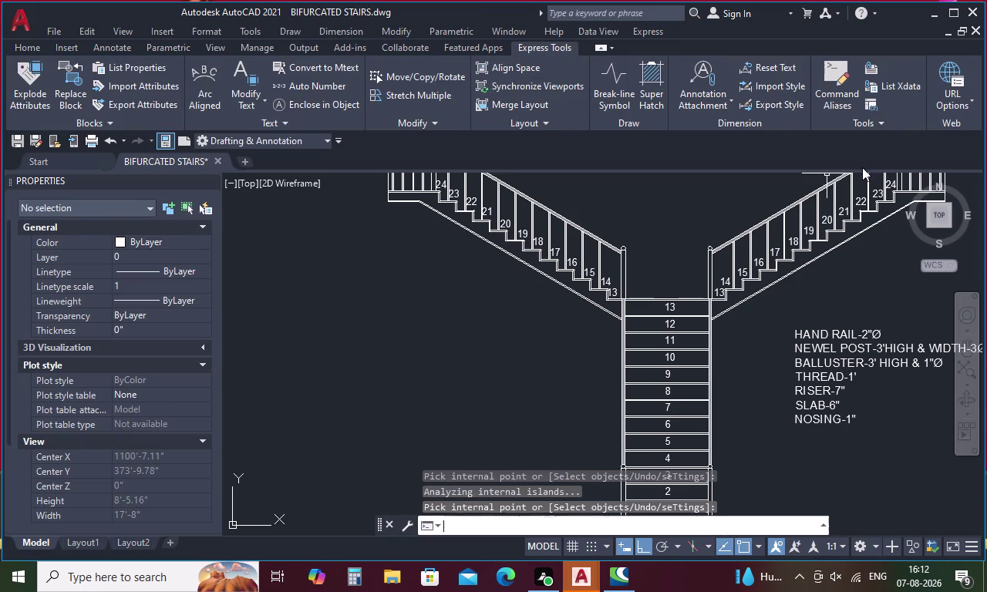
key(space)
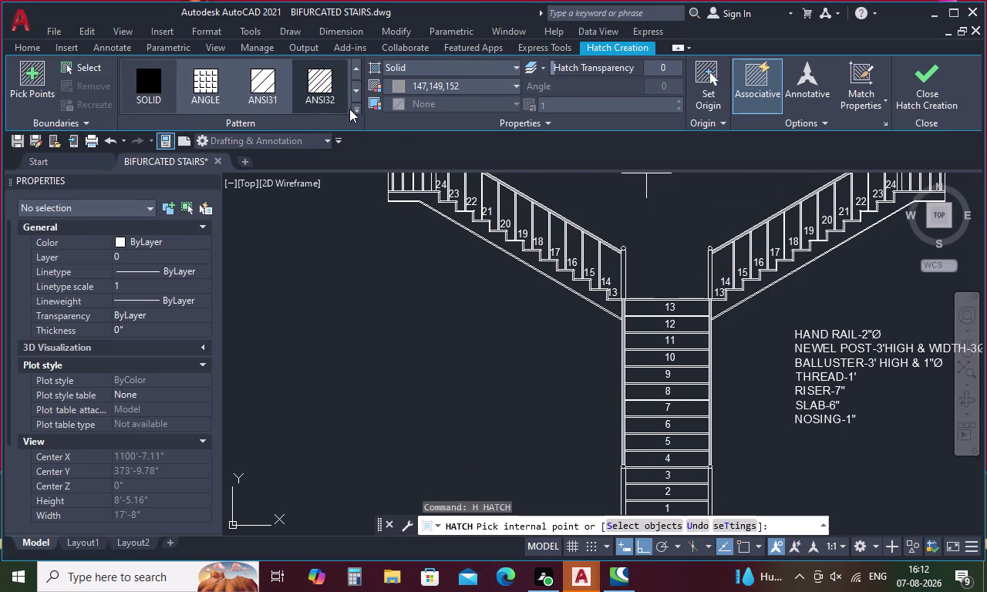
Choose the AR-CONC concrete pattern from the hatch pattern gallery.
click(356, 109)
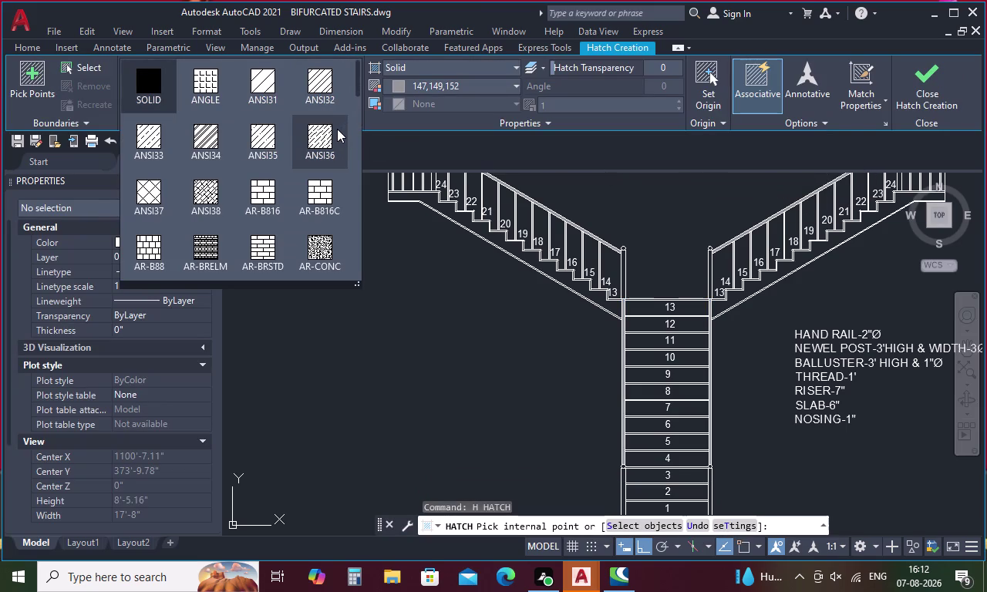
click(207, 196)
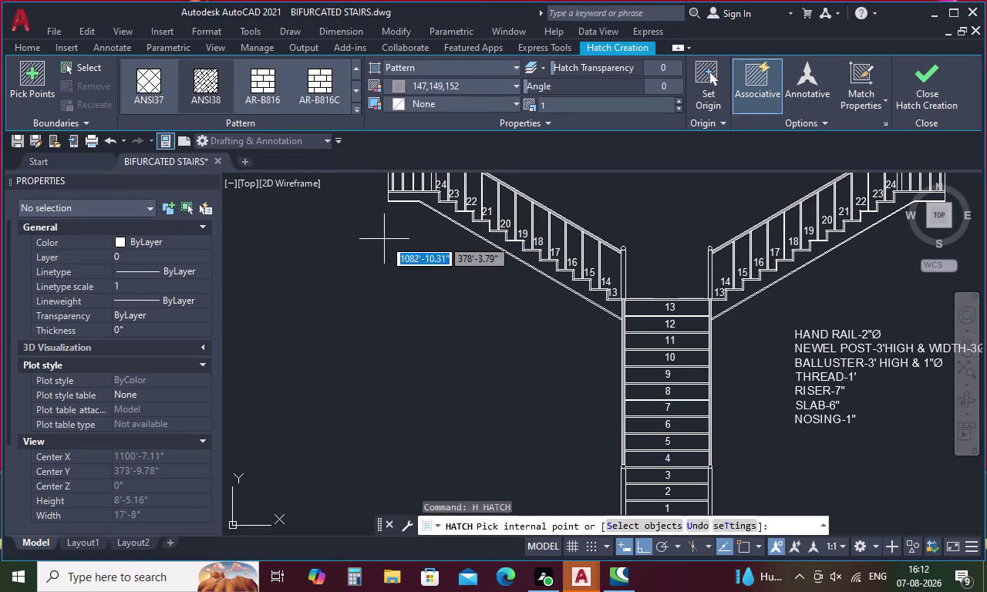
click(358, 106)
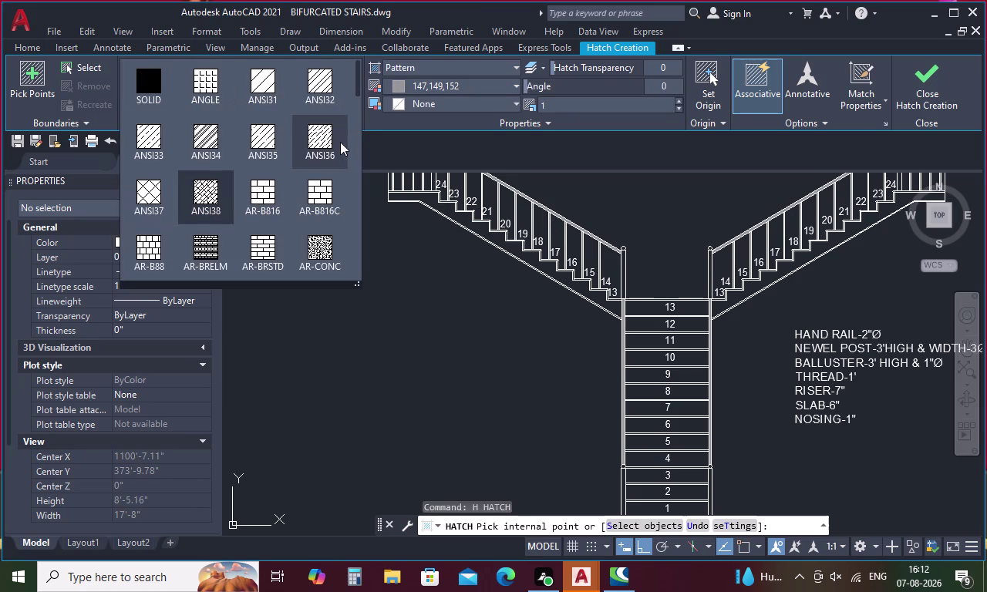
click(321, 260)
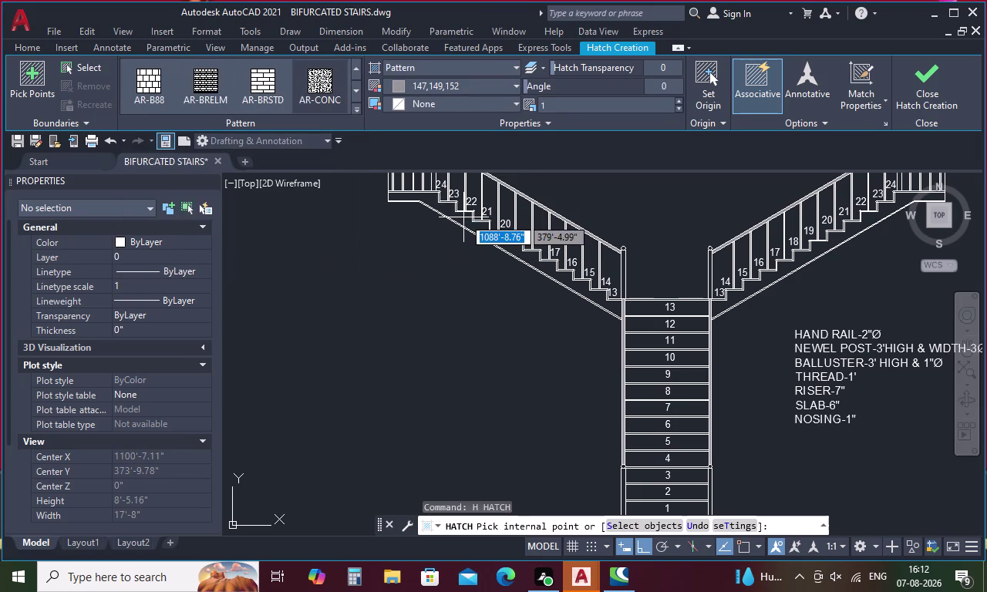
Hatch the left and right stair slabs and clear the hatch scale value.
scroll(up, 3)
click(464, 219)
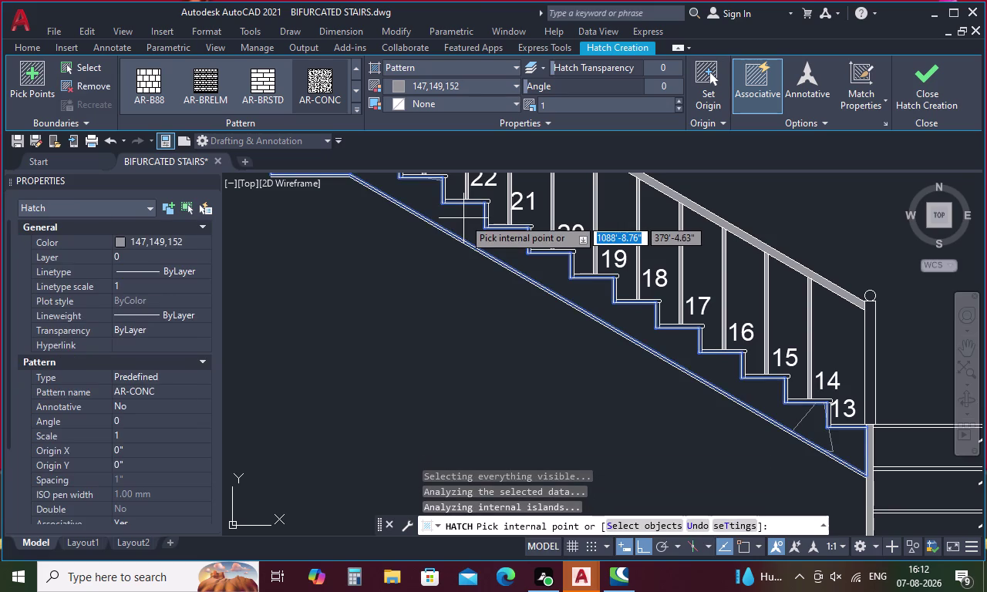
scroll(down, 3)
scroll(down, 3)
middle_drag(727, 221, 577, 238)
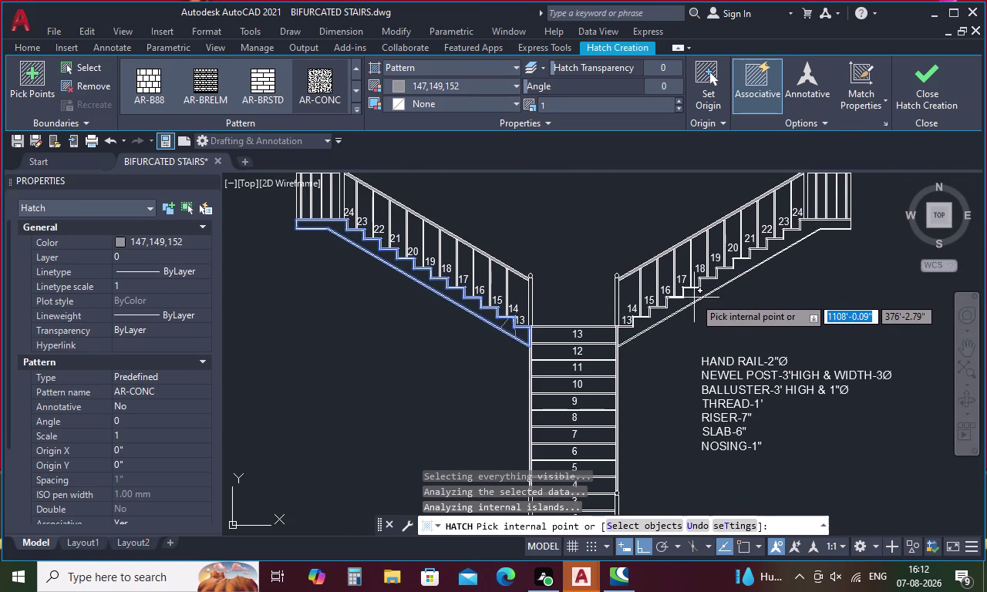
scroll(up, 3)
click(690, 290)
scroll(down, 3)
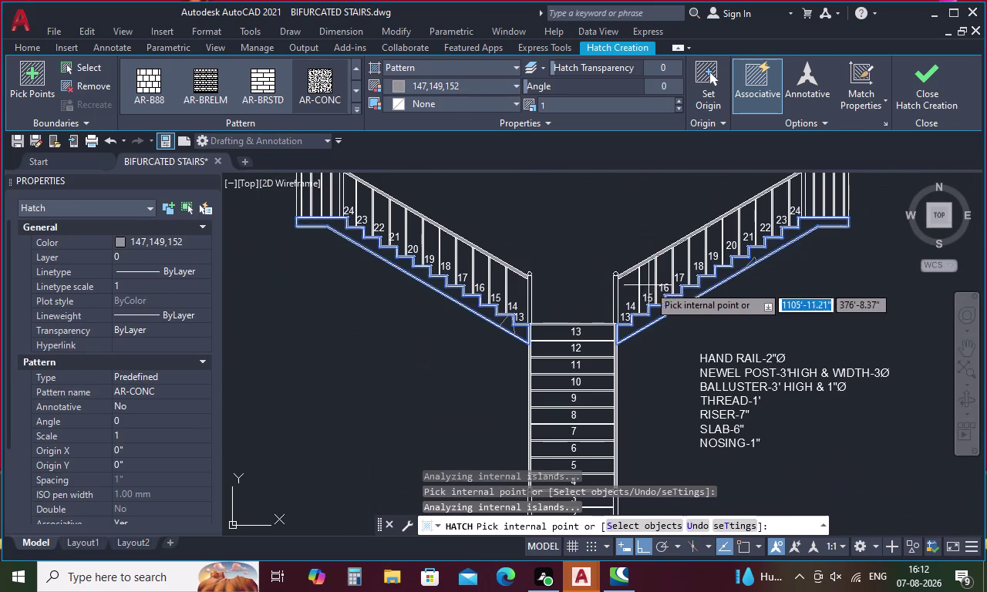
click(549, 109)
key(BackSpace)
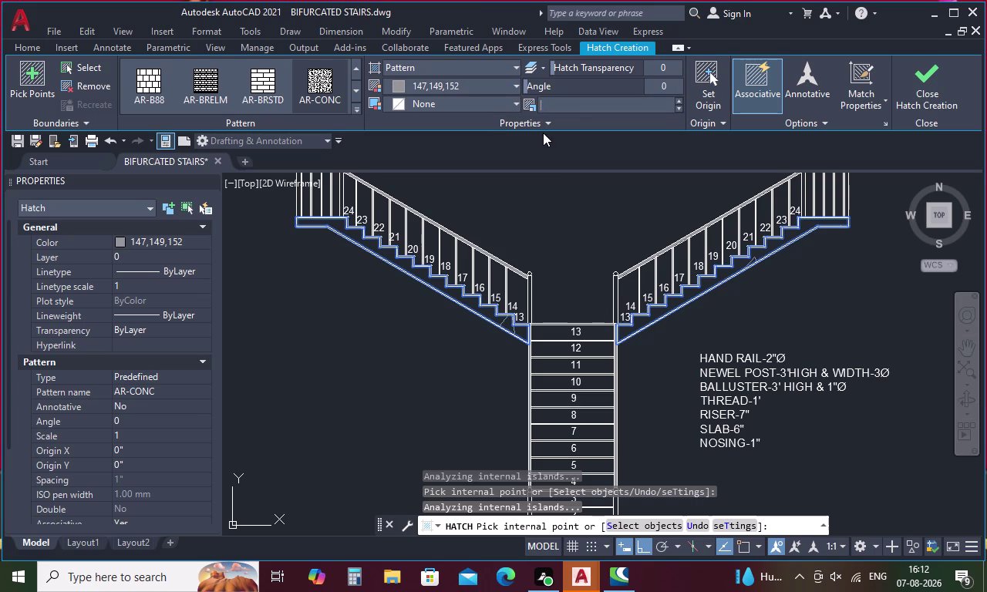
Set the concrete hatch scale to 0.1, then refine it to 0.05.
key(period)
key(1)
key(Return)
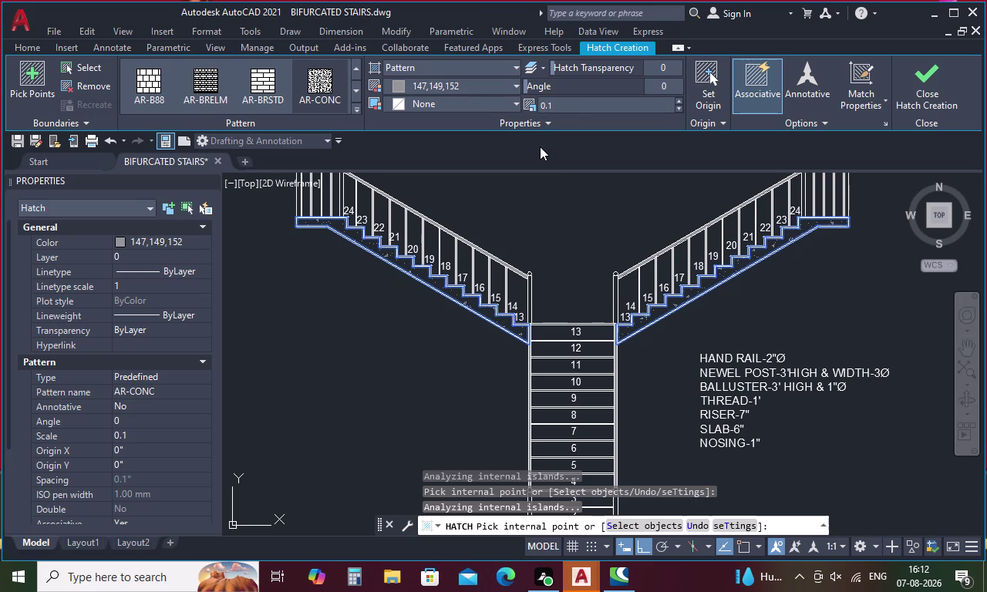
click(562, 106)
key(BackSpace)
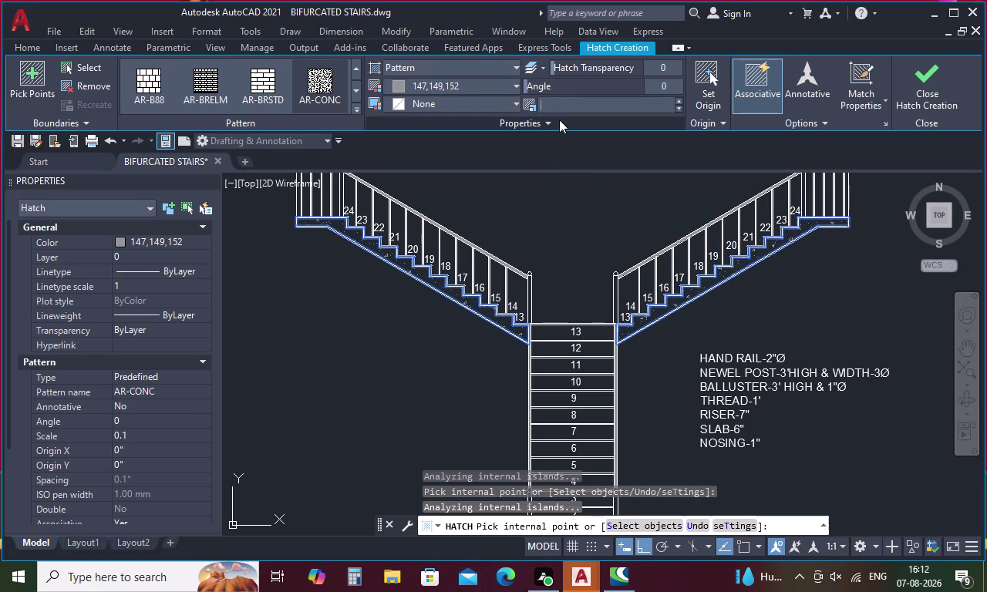
text(.0)
key(5)
key(Return)
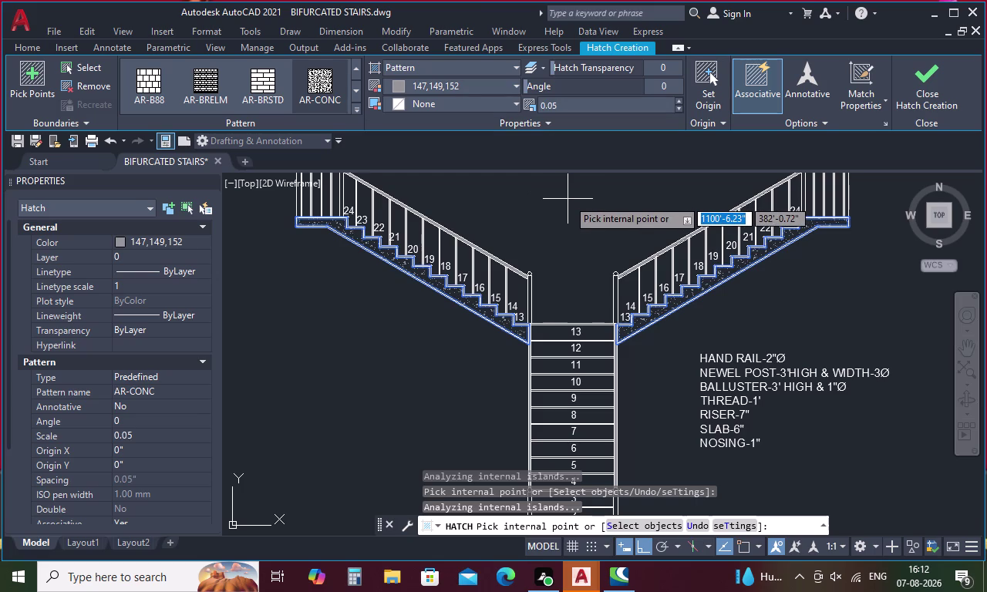
Make the concrete slab hatch white and finish it.
click(519, 86)
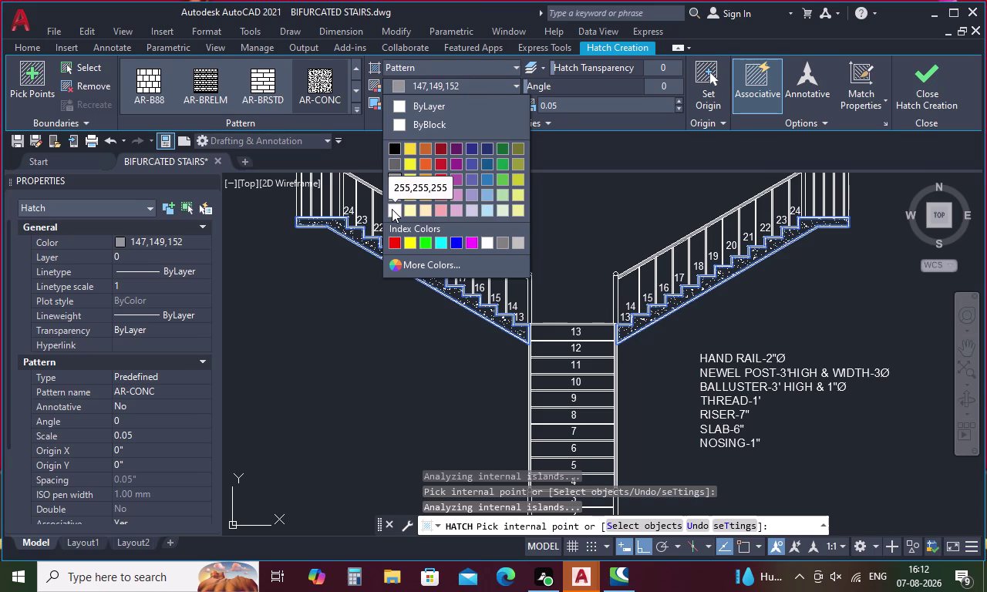
click(490, 243)
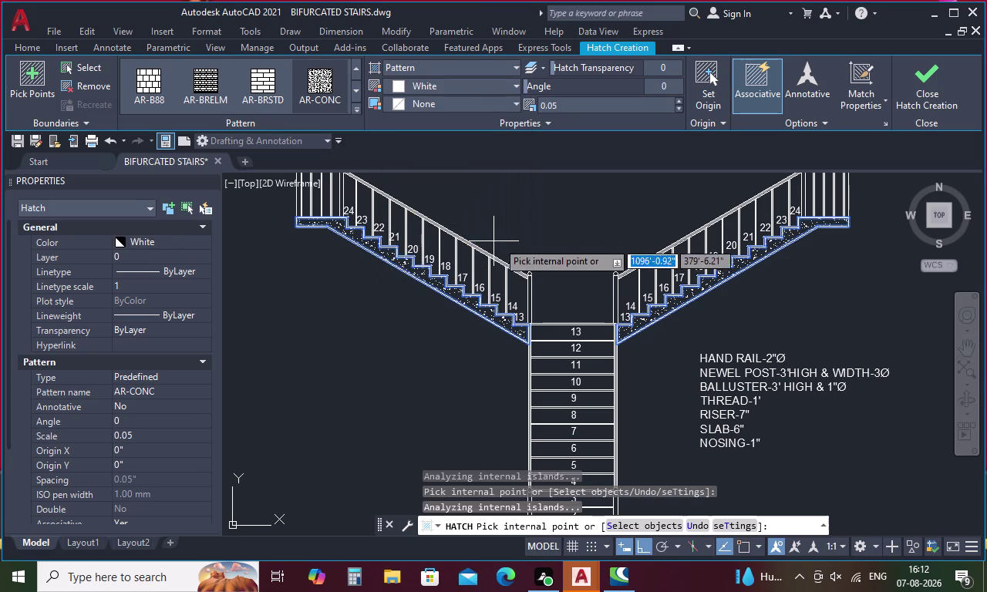
click(553, 235)
key(Escape)
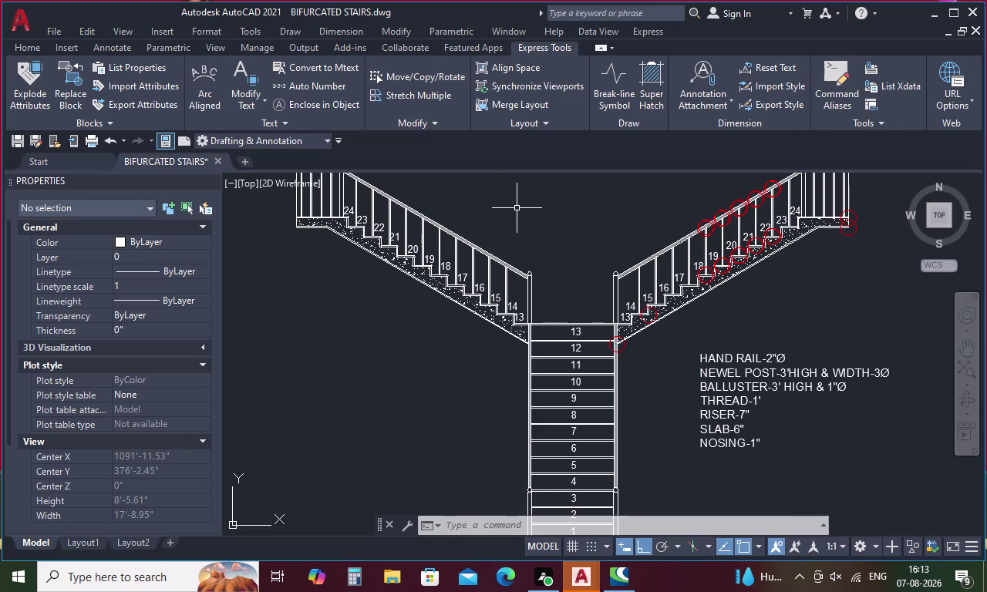
Restart the hatch command and pan and zoom around the stair elevation.
key(h)
key(space)
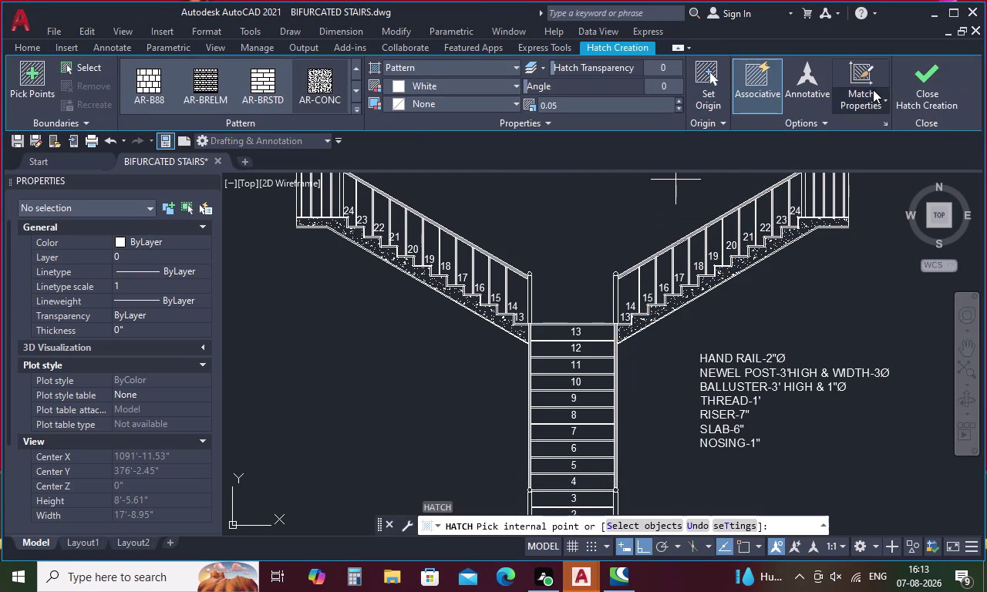
click(921, 78)
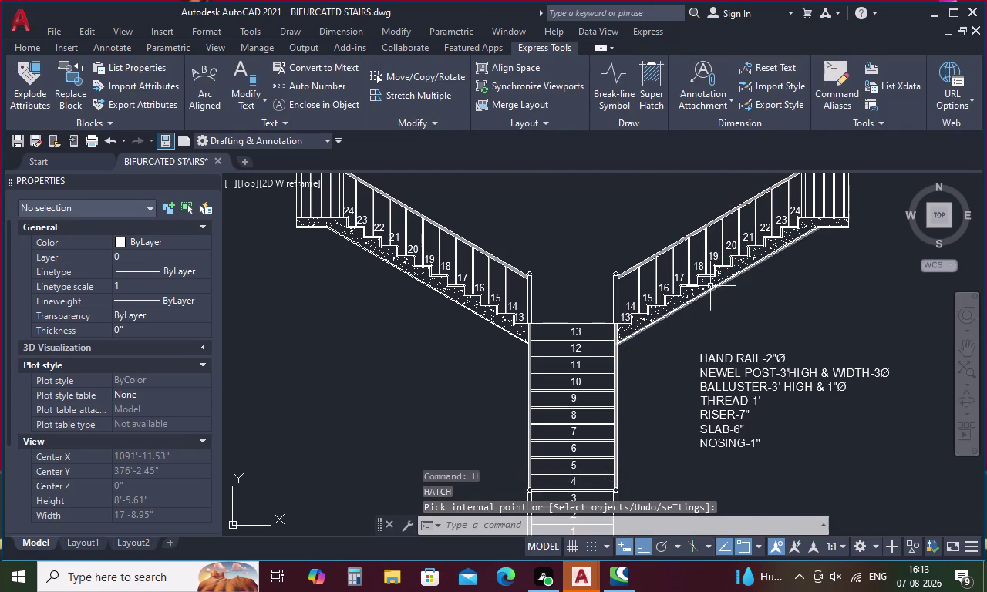
middle_drag(772, 216, 630, 267)
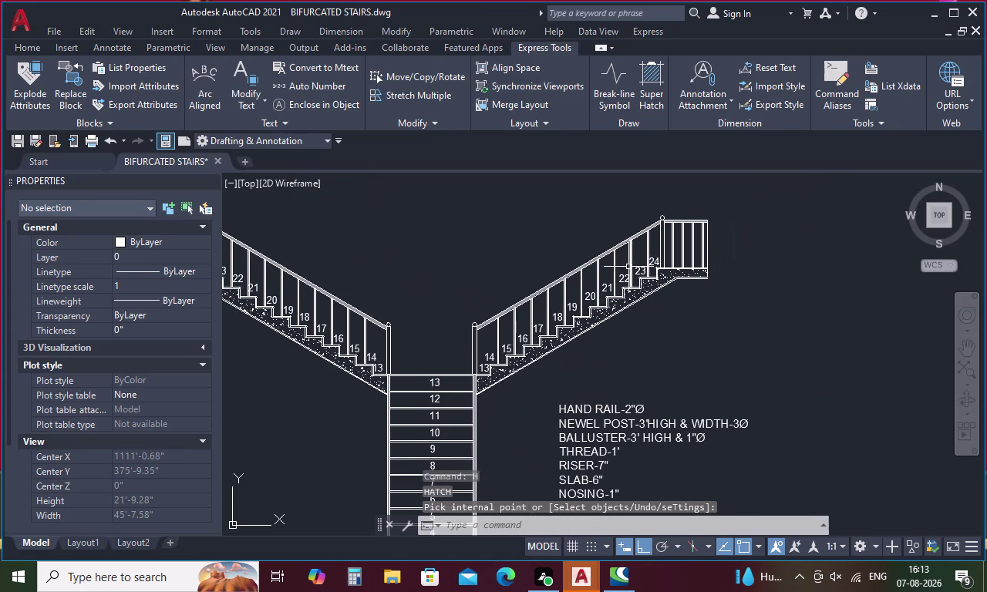
scroll(up, 3)
middle_drag(452, 348, 548, 312)
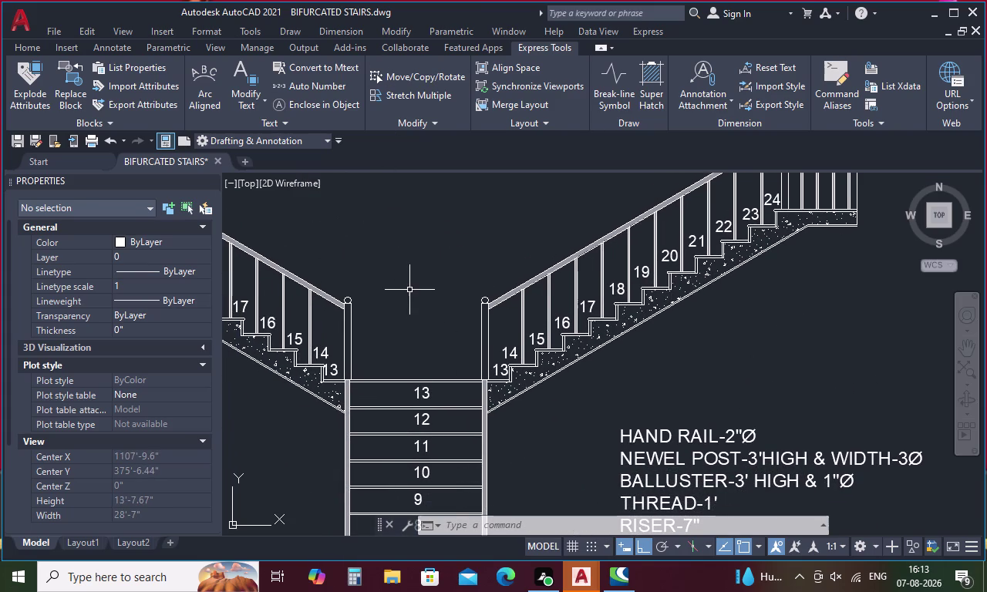
scroll(down, 3)
middle_drag(417, 285, 517, 259)
scroll(down, 3)
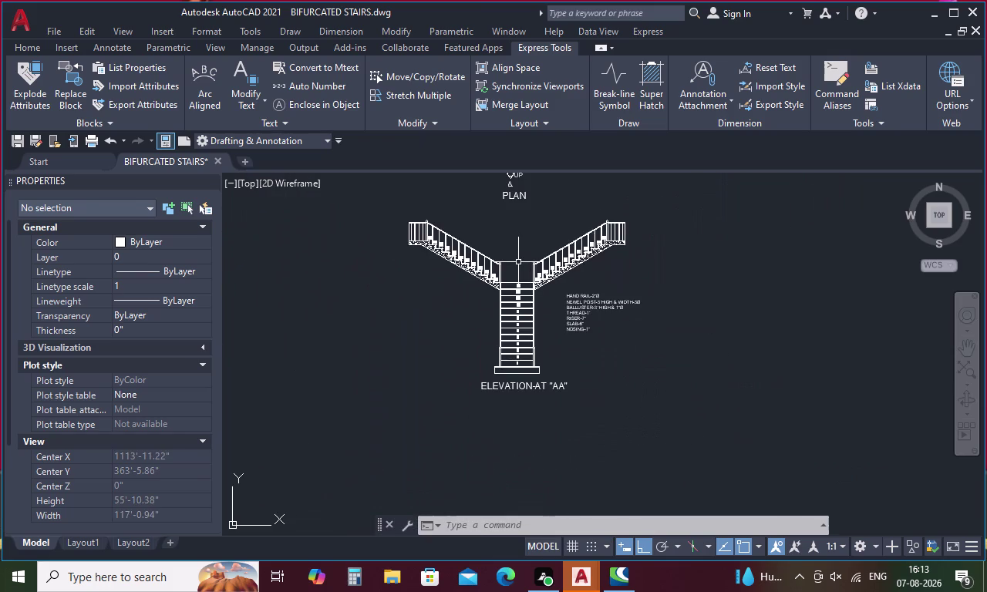
scroll(up, 3)
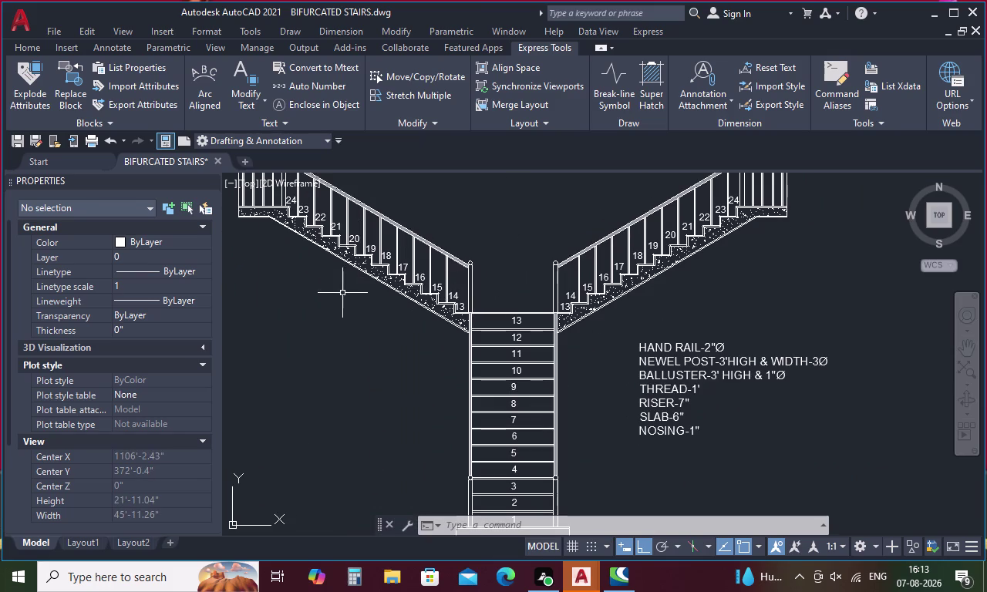
scroll(up, 3)
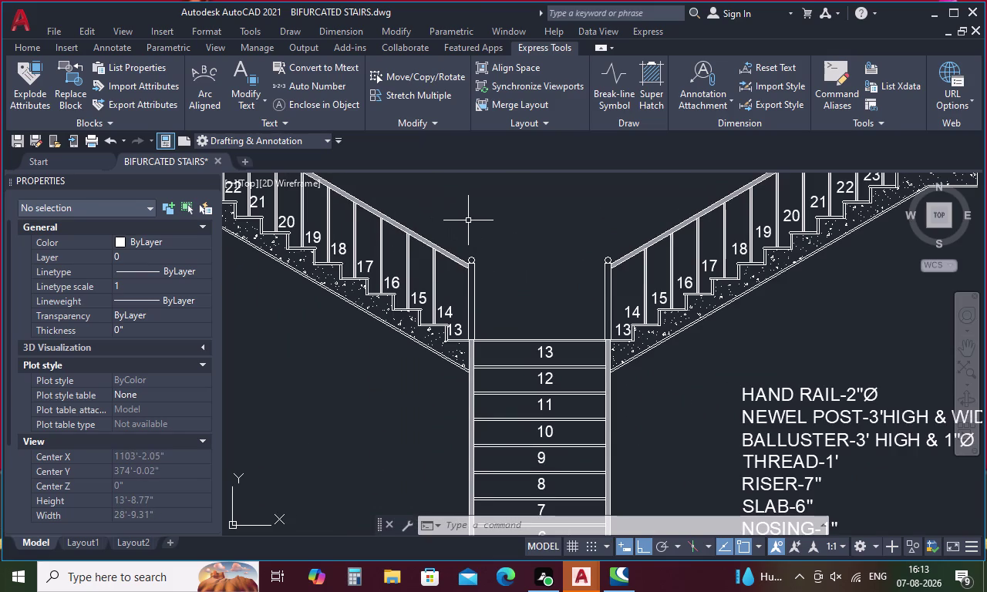
scroll(down, 3)
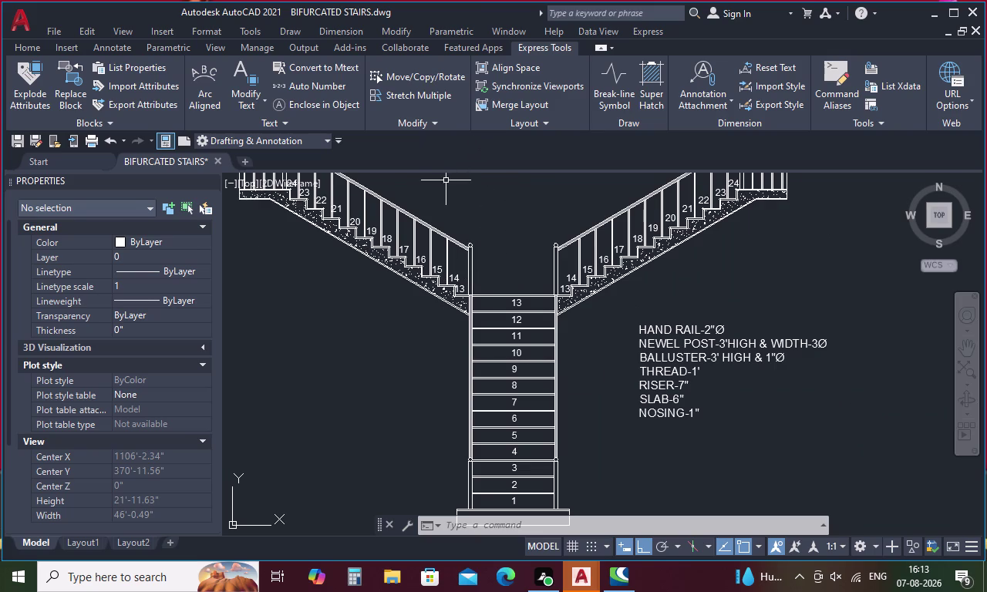
scroll(up, 3)
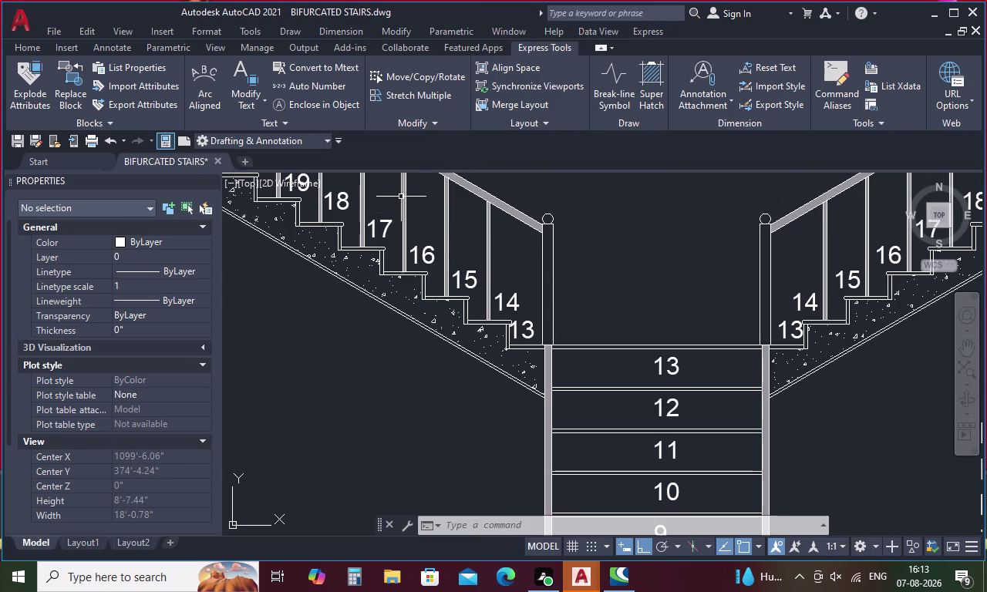
Cancel the leftover hatch, start a new one, and page back to the first patterns.
key(Escape)
key(h)
key(space)
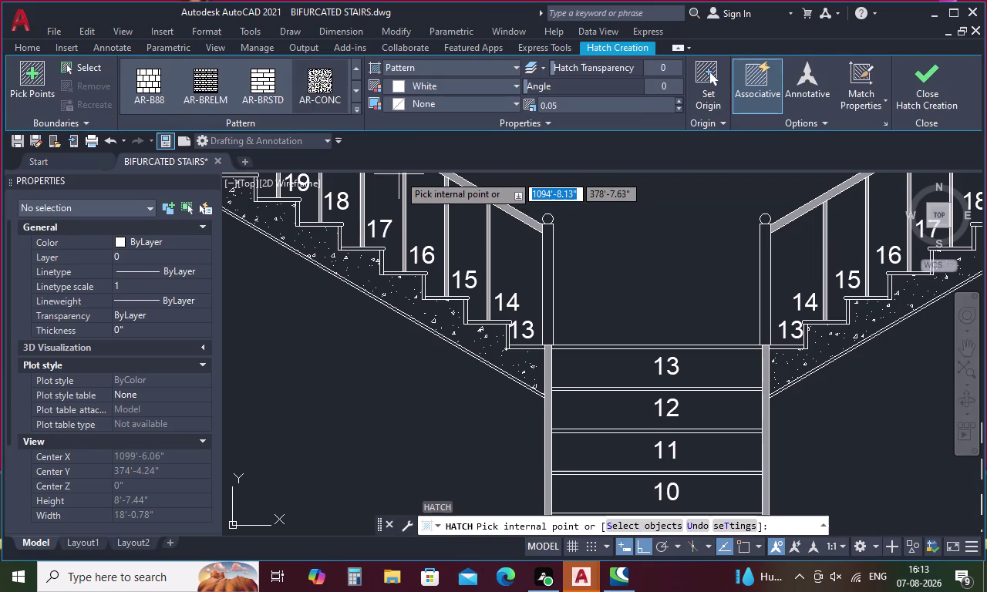
click(354, 65)
click(354, 65)
click(354, 65)
click(354, 65)
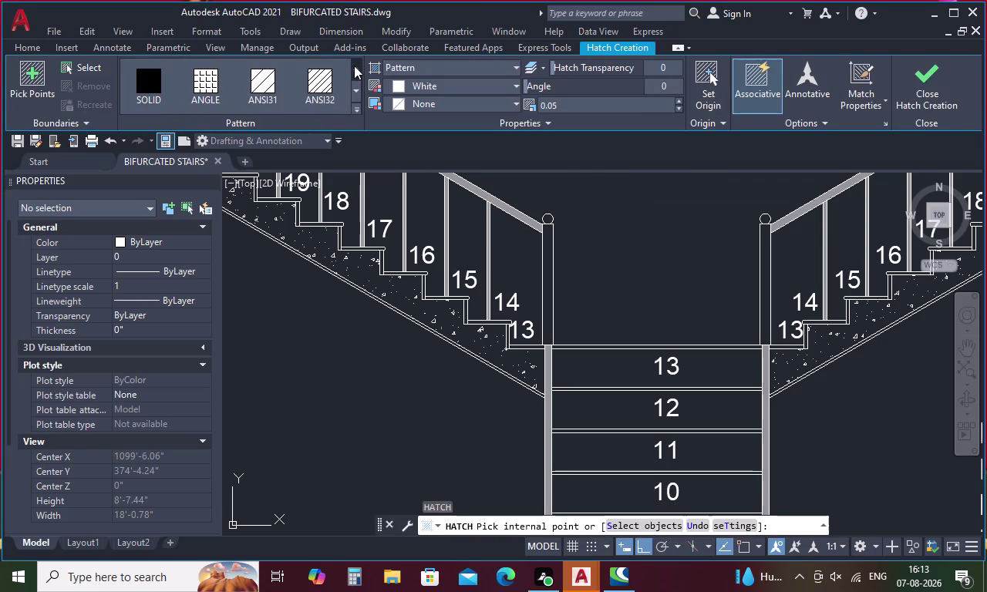
Set the hatch type to Solid and pick the tread outline at step 15.
click(355, 108)
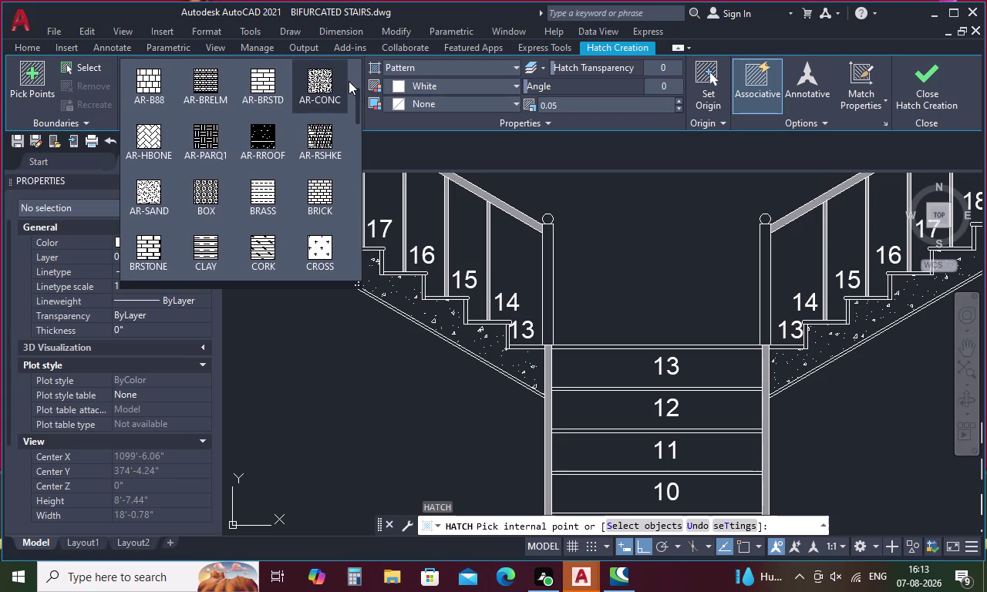
click(430, 68)
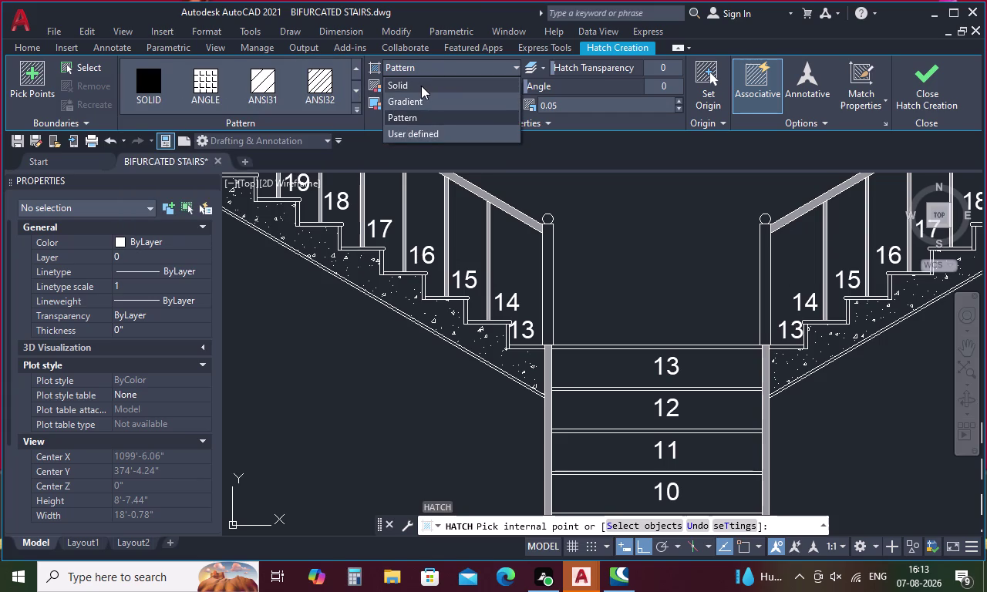
click(421, 86)
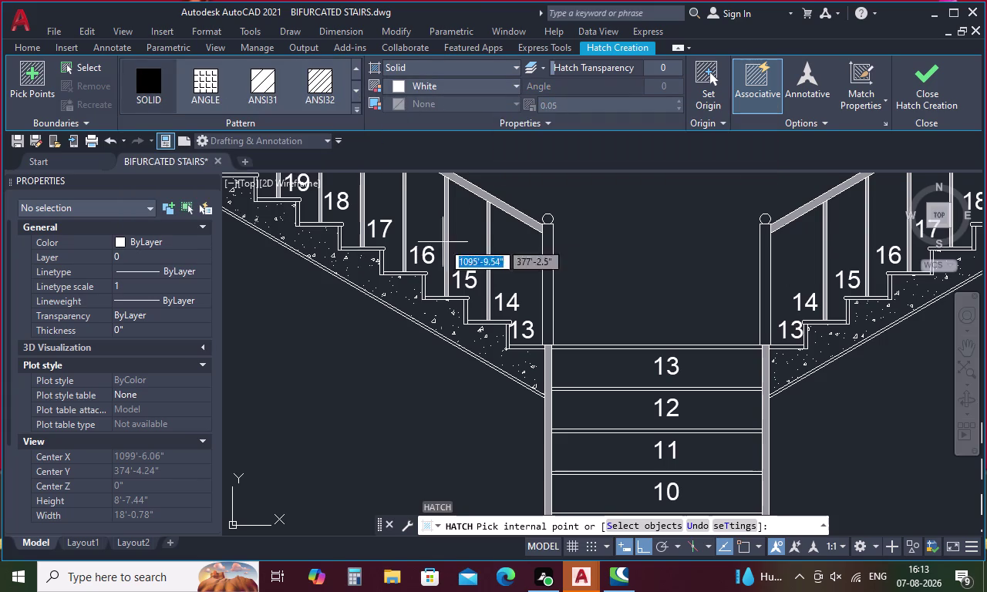
click(440, 298)
Pick the riser and tread outline strips around steps 15 and 16 for solid fill.
scroll(up, 3)
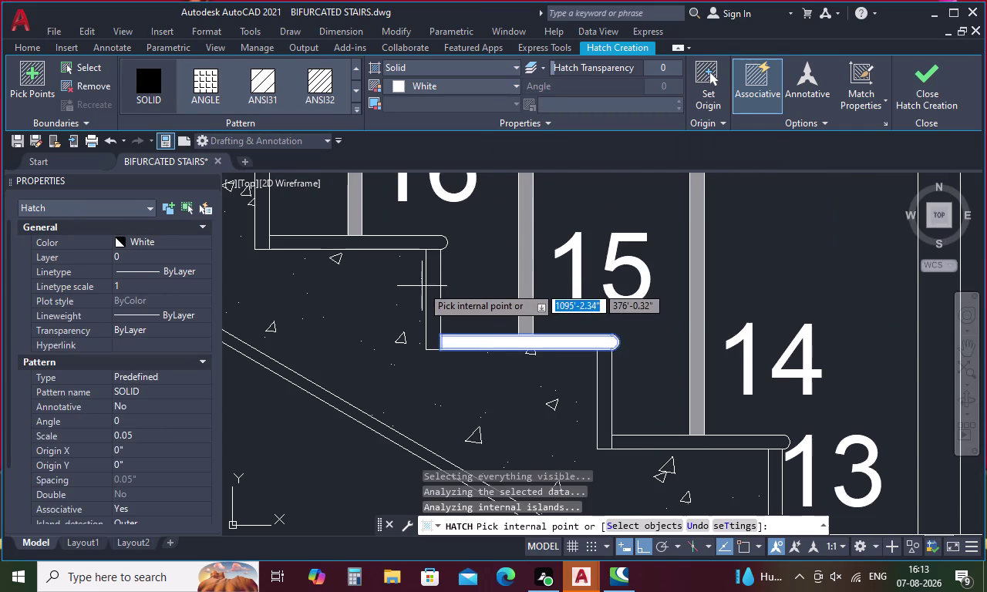
click(429, 292)
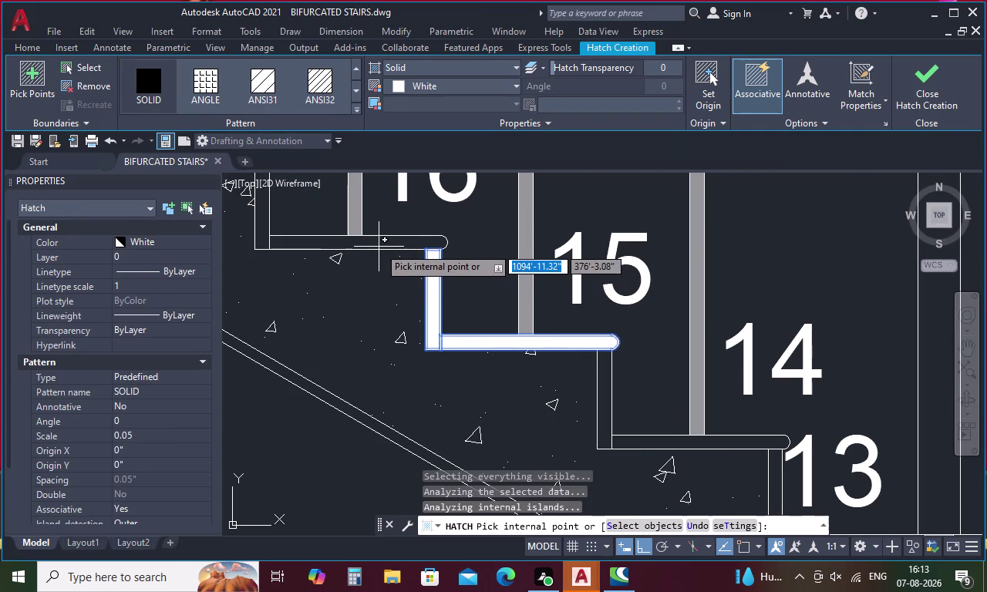
click(378, 246)
click(261, 224)
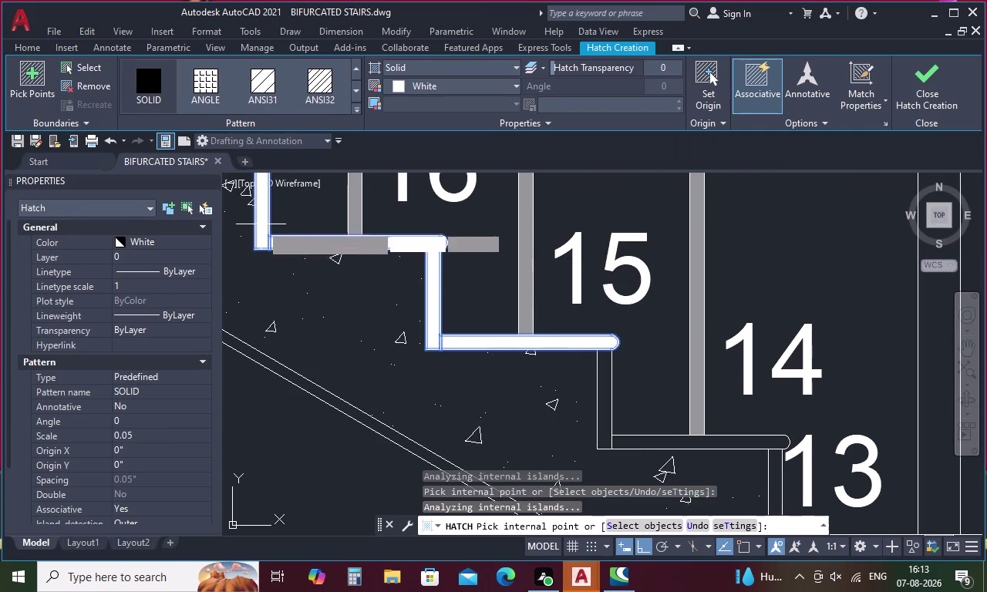
scroll(down, 3)
middle_drag(265, 224, 446, 268)
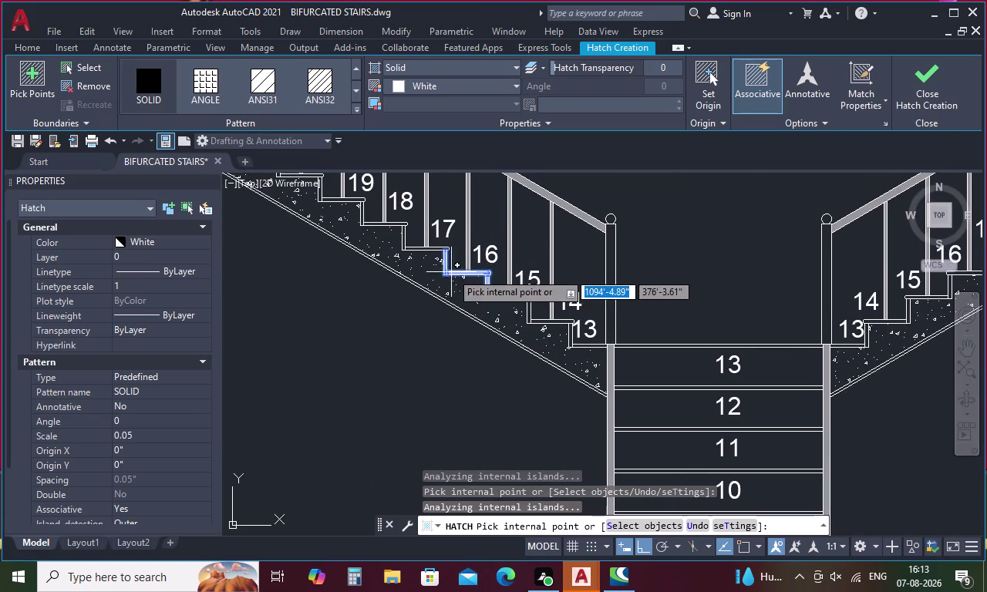
scroll(up, 3)
click(415, 250)
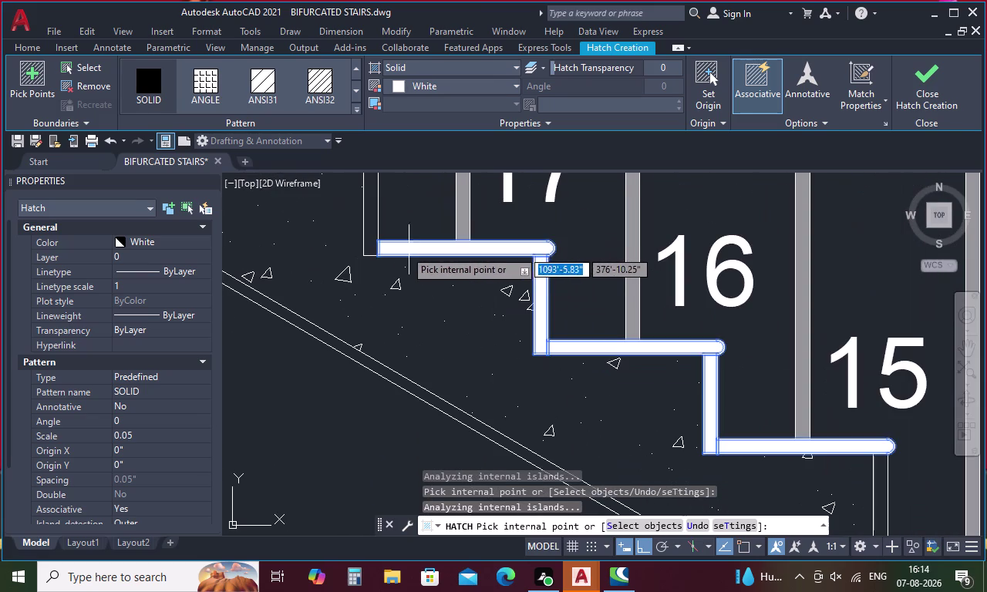
click(369, 221)
scroll(down, 3)
Add the tread and riser outline strips for steps 17 through 19.
middle_drag(372, 222, 442, 253)
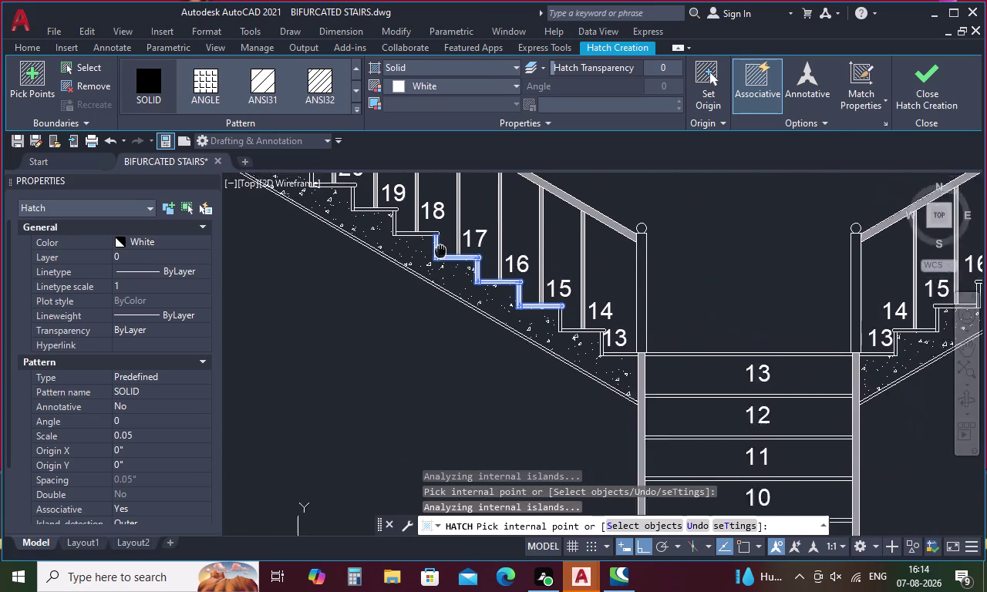
middle_drag(442, 254, 470, 262)
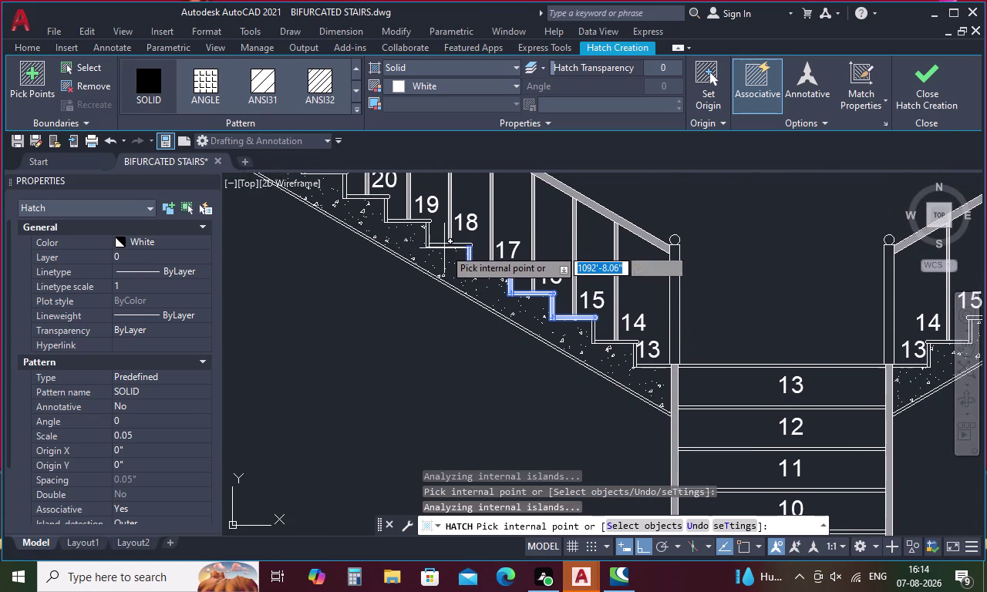
click(445, 246)
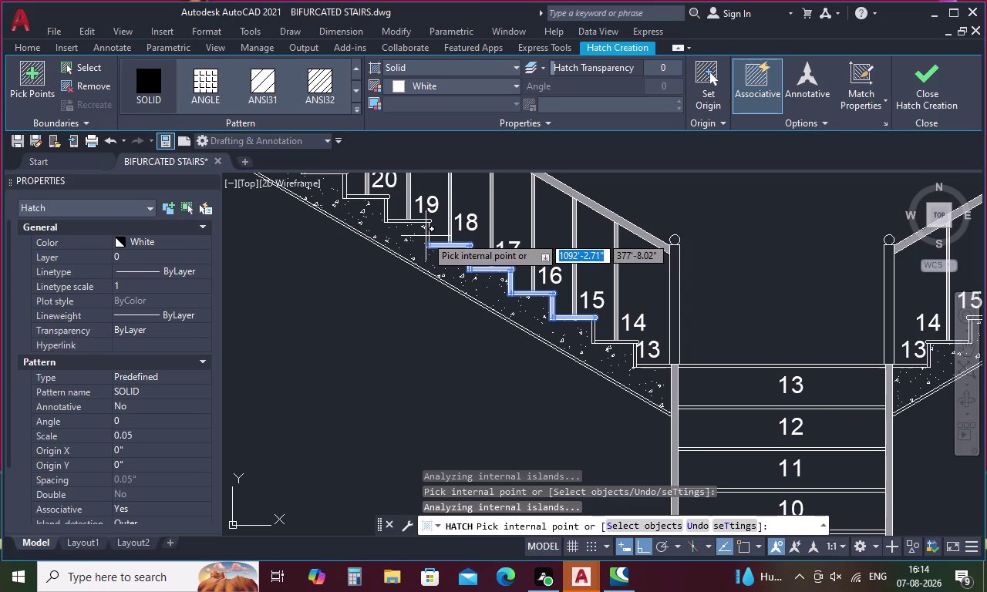
click(427, 234)
click(410, 222)
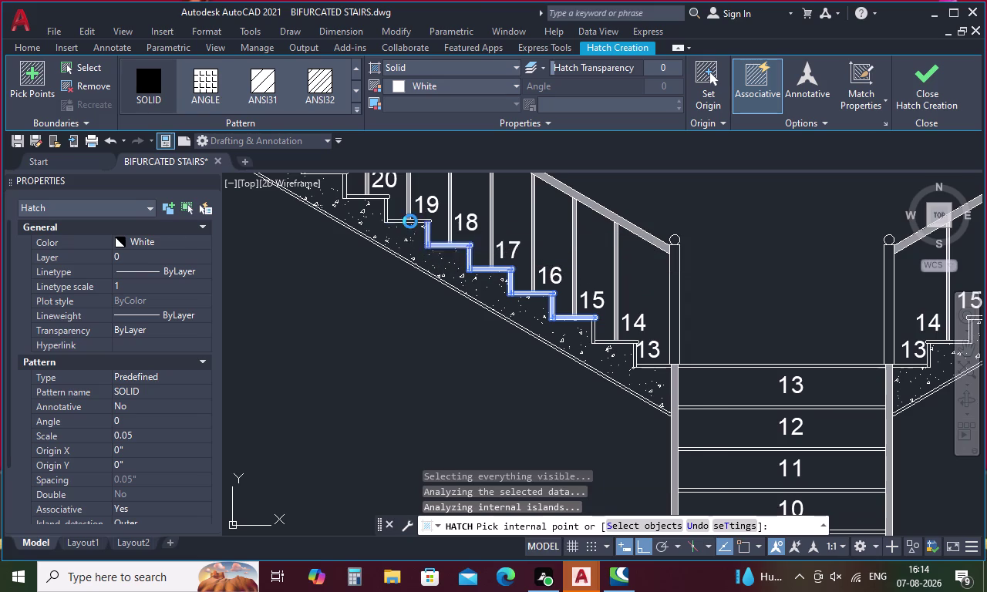
click(386, 207)
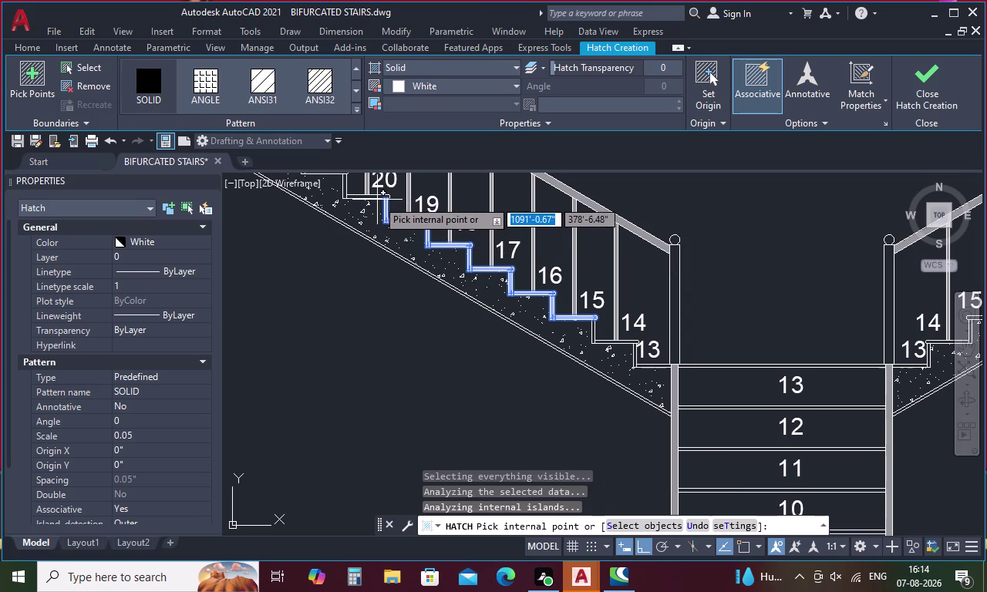
click(376, 197)
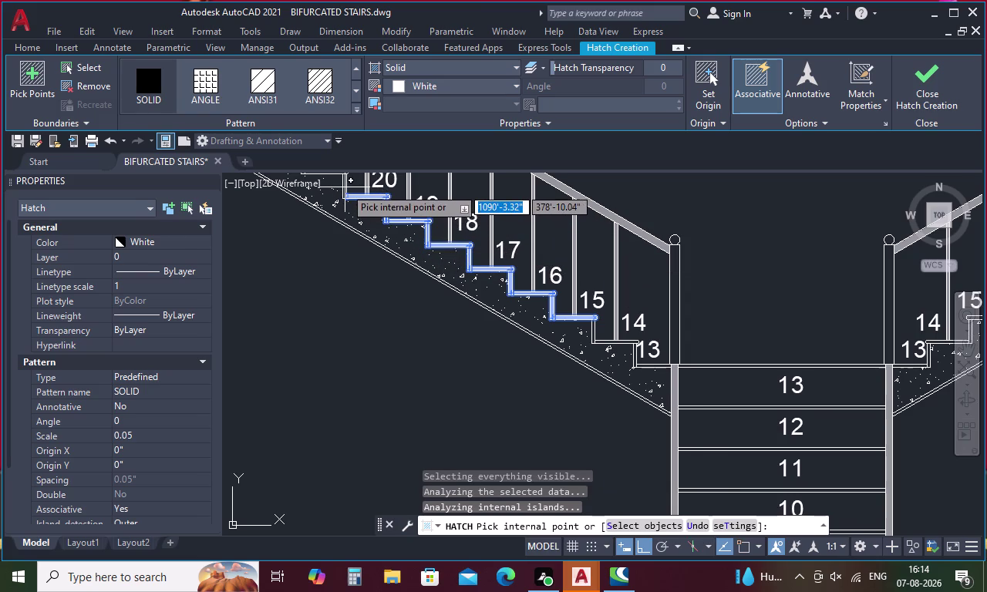
click(344, 188)
Add the outline strips for steps 20 through 22 to the fill.
middle_drag(352, 188, 546, 310)
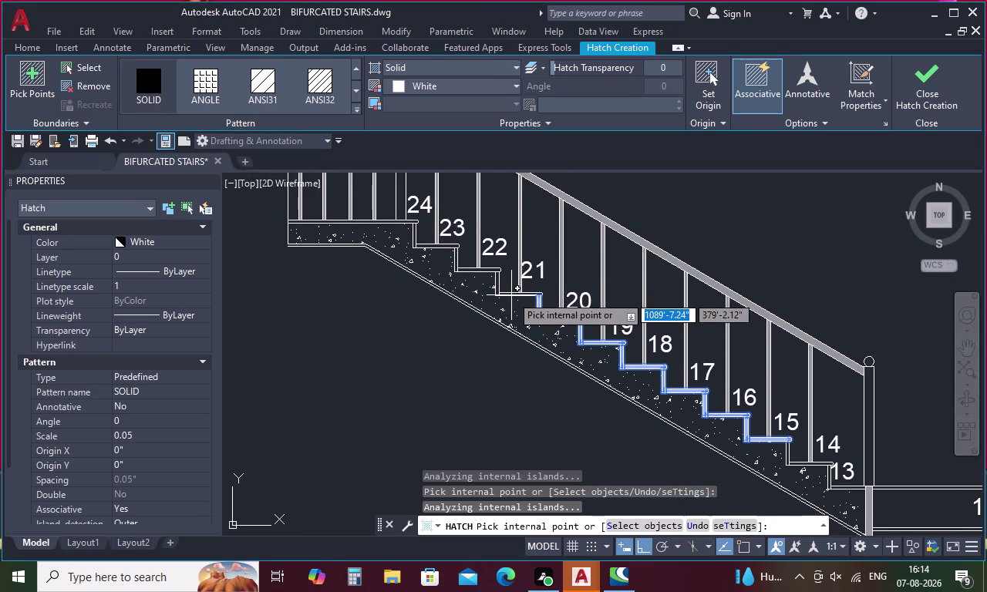
click(511, 295)
click(497, 289)
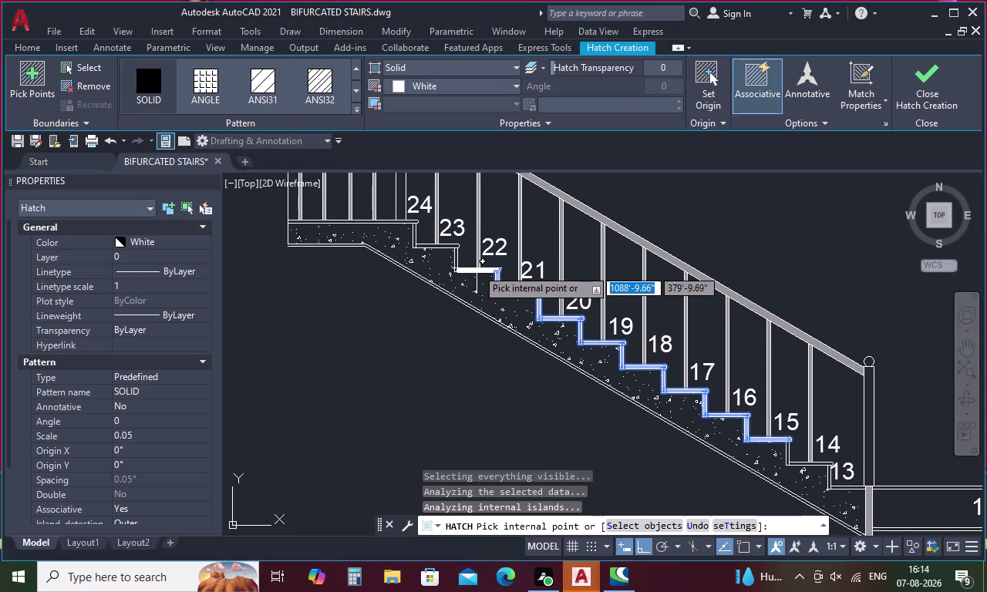
click(476, 269)
click(576, 291)
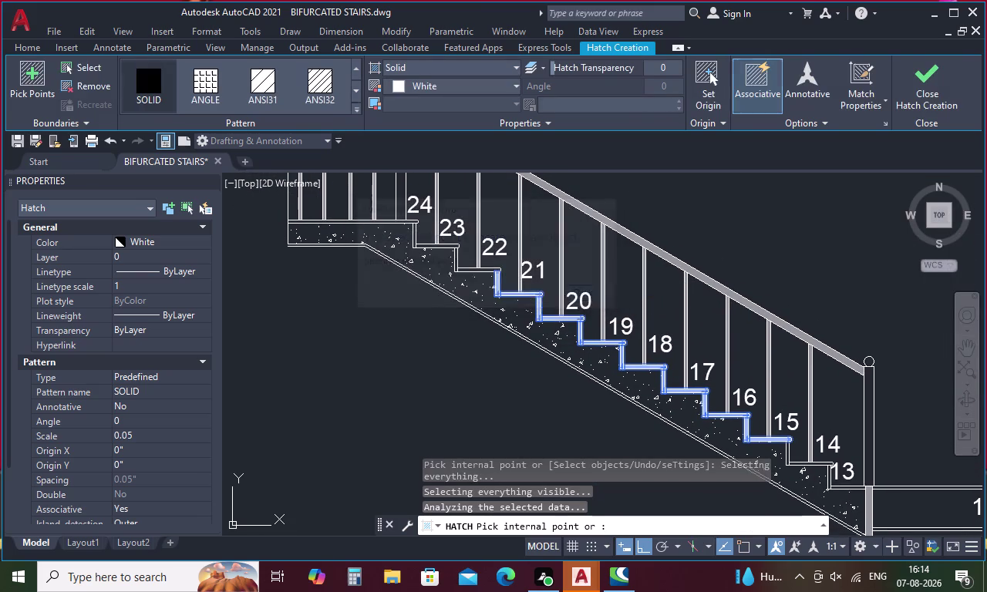
click(477, 270)
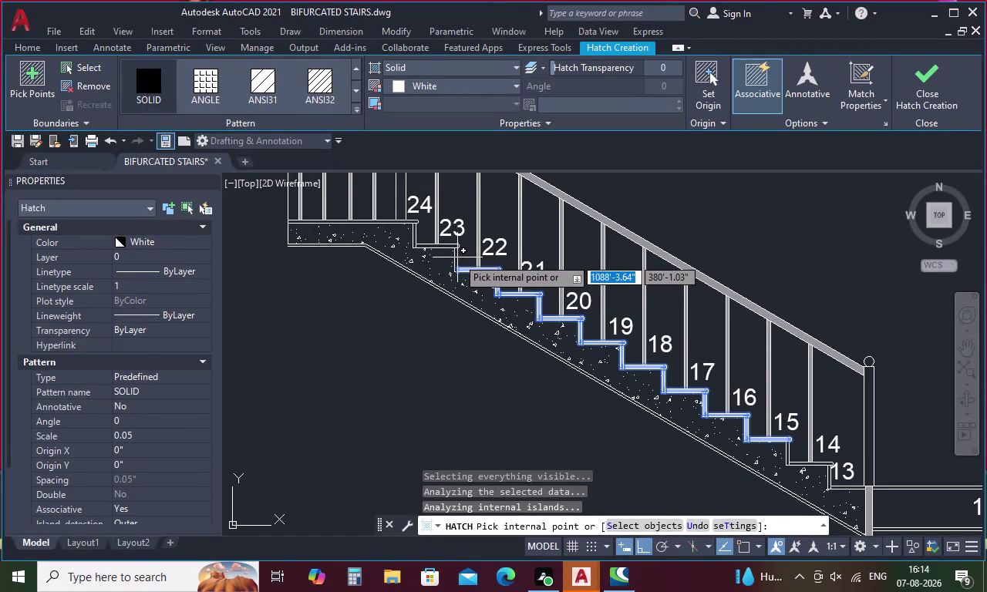
scroll(up, 3)
click(453, 270)
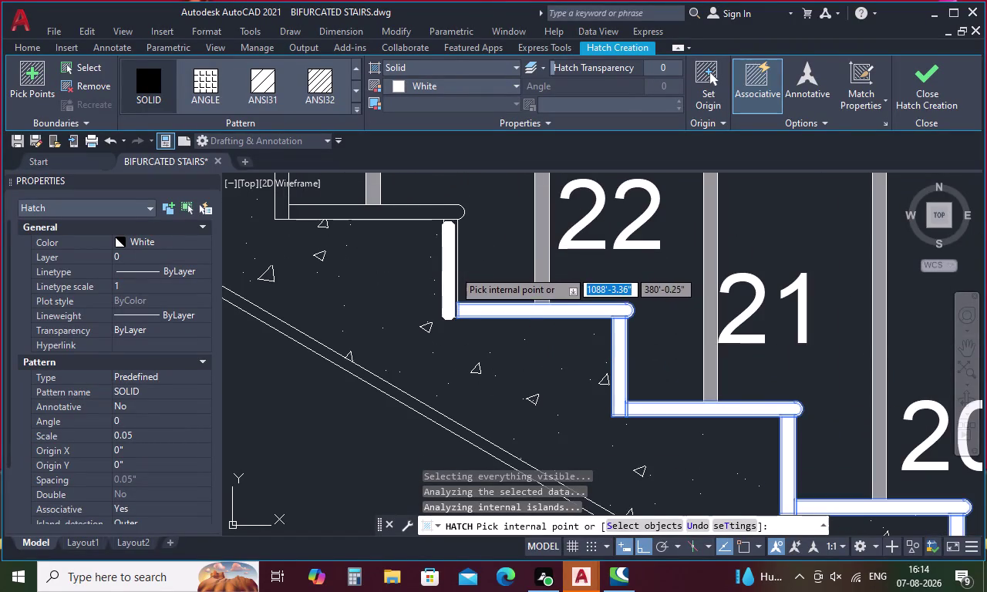
click(412, 217)
Add the tread strips at step 23, then pan back toward step 13.
middle_drag(419, 218, 495, 250)
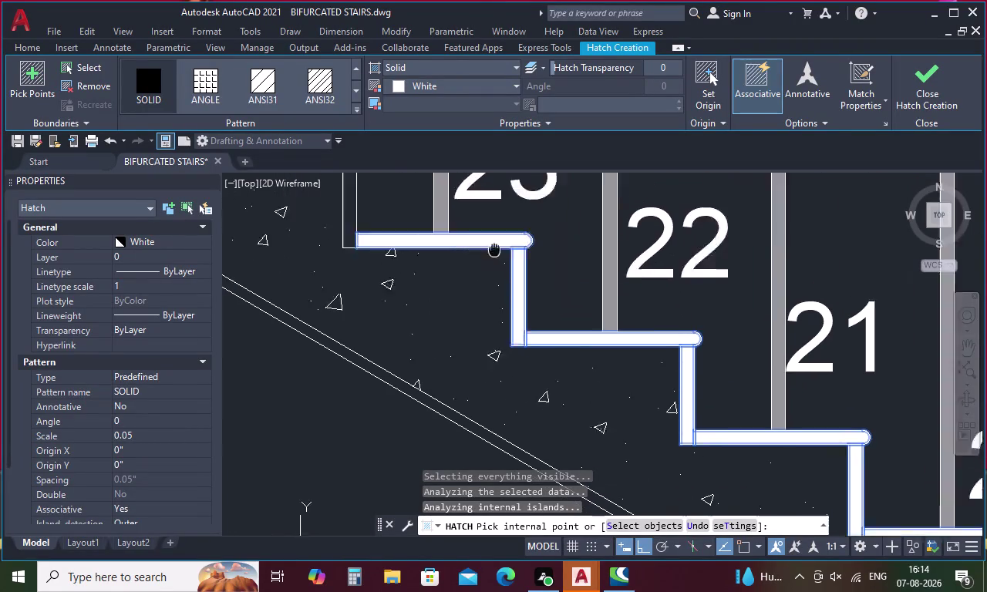
middle_drag(495, 250, 574, 296)
click(437, 247)
middle_drag(438, 245, 548, 320)
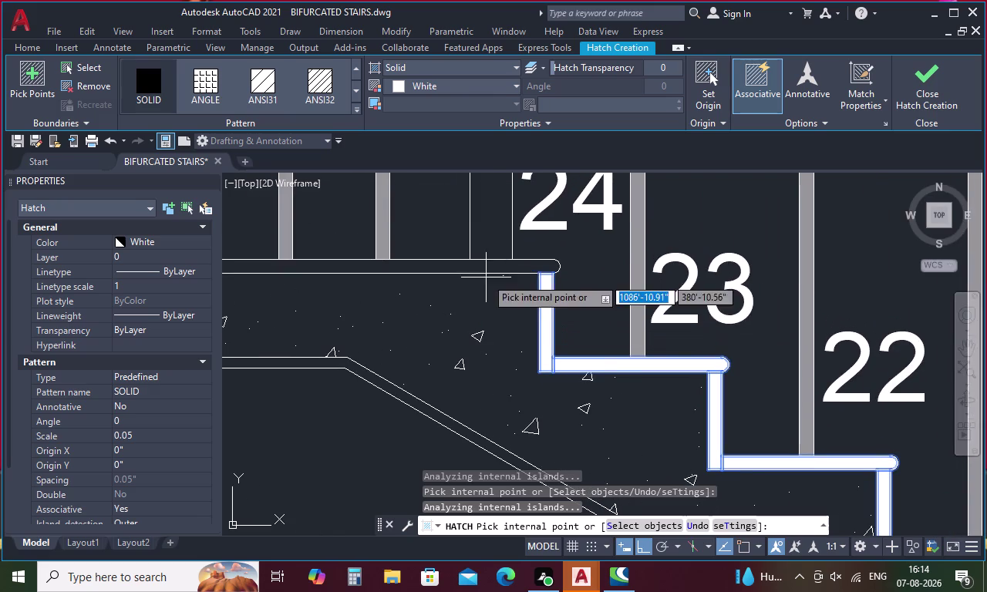
click(464, 262)
scroll(down, 3)
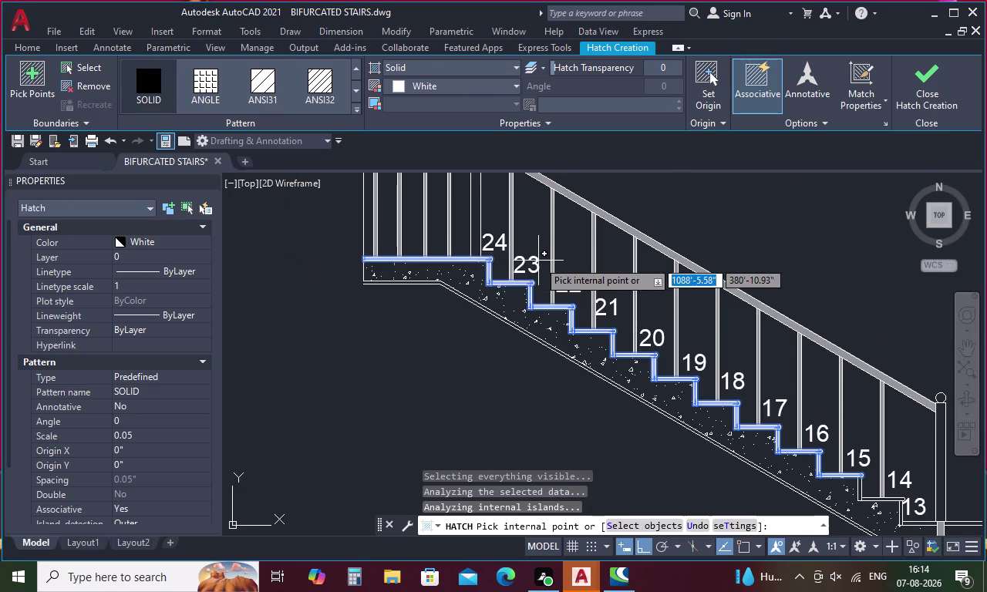
scroll(down, 3)
middle_drag(543, 261, 472, 261)
middle_drag(684, 320, 591, 331)
scroll(up, 3)
scroll(up, 3)
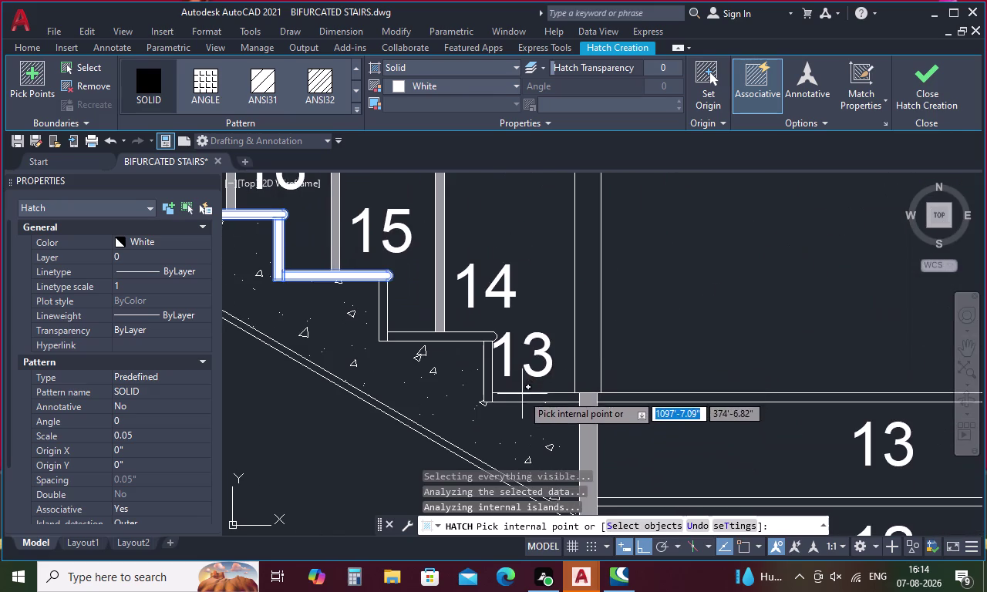
Add the riser and landing edge strips around step 13 to the fill.
click(524, 399)
click(488, 373)
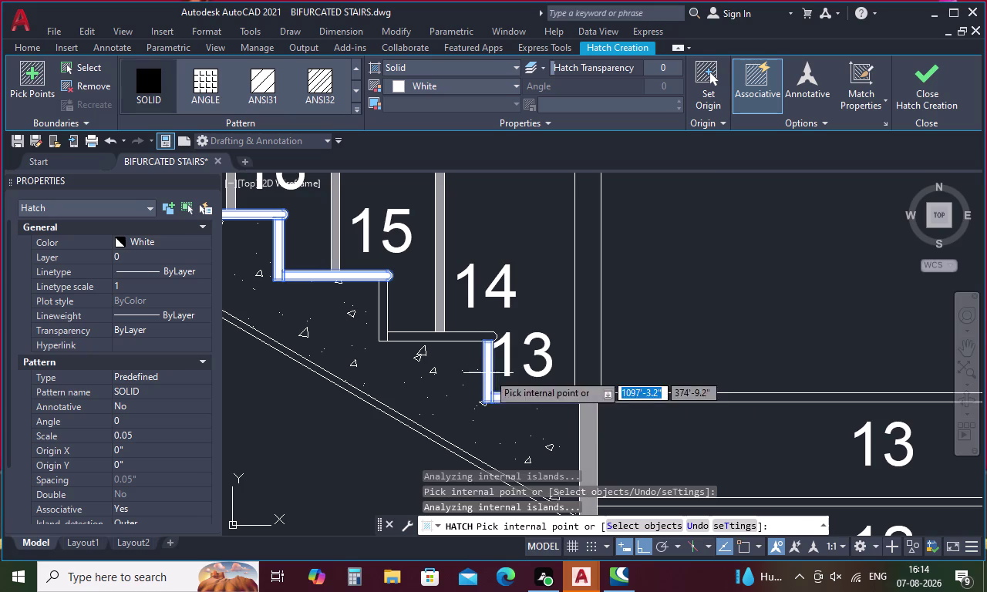
click(457, 334)
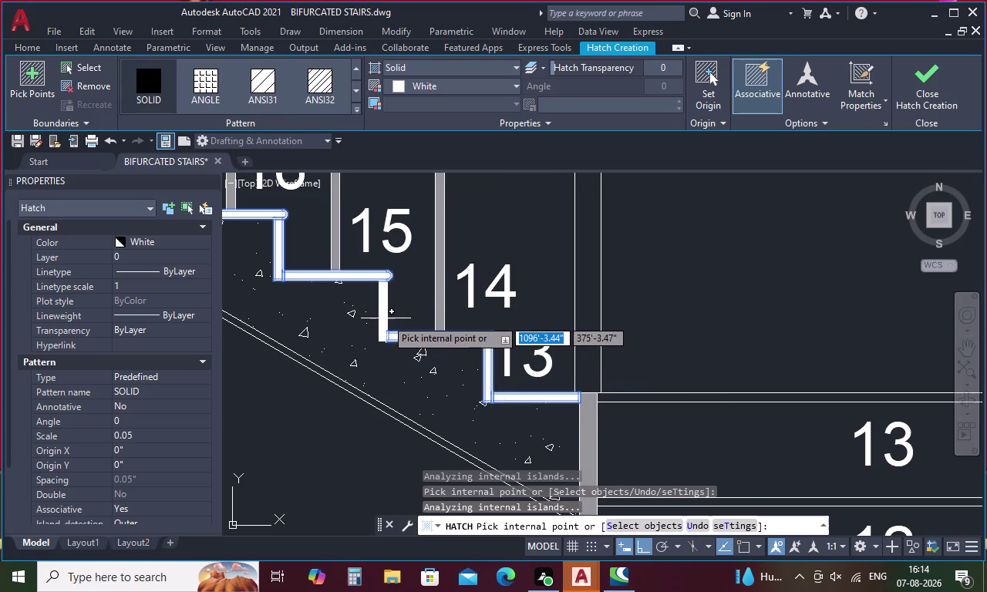
click(386, 317)
scroll(down, 3)
middle_drag(598, 316, 426, 316)
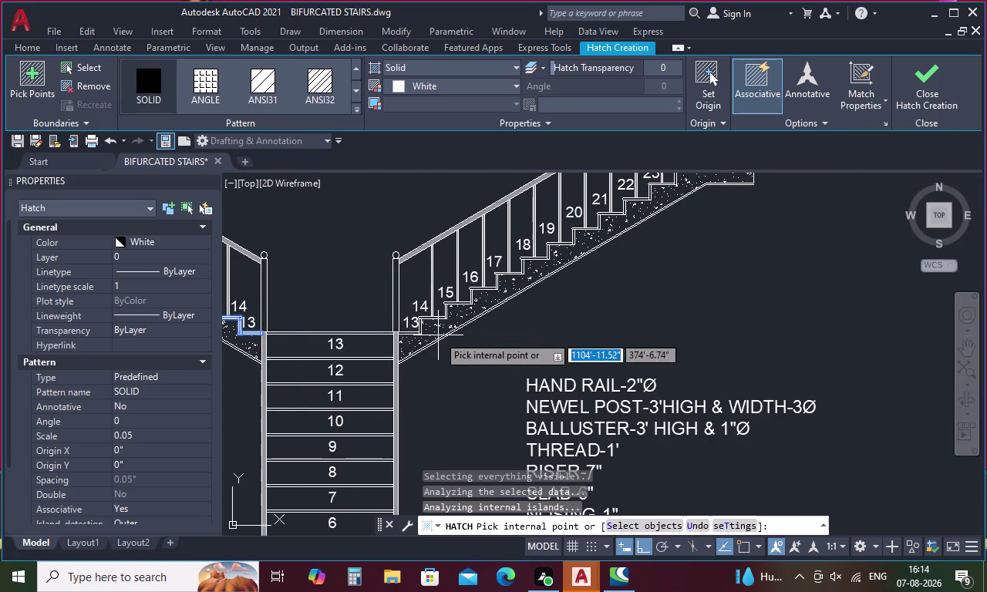
scroll(up, 3)
click(364, 334)
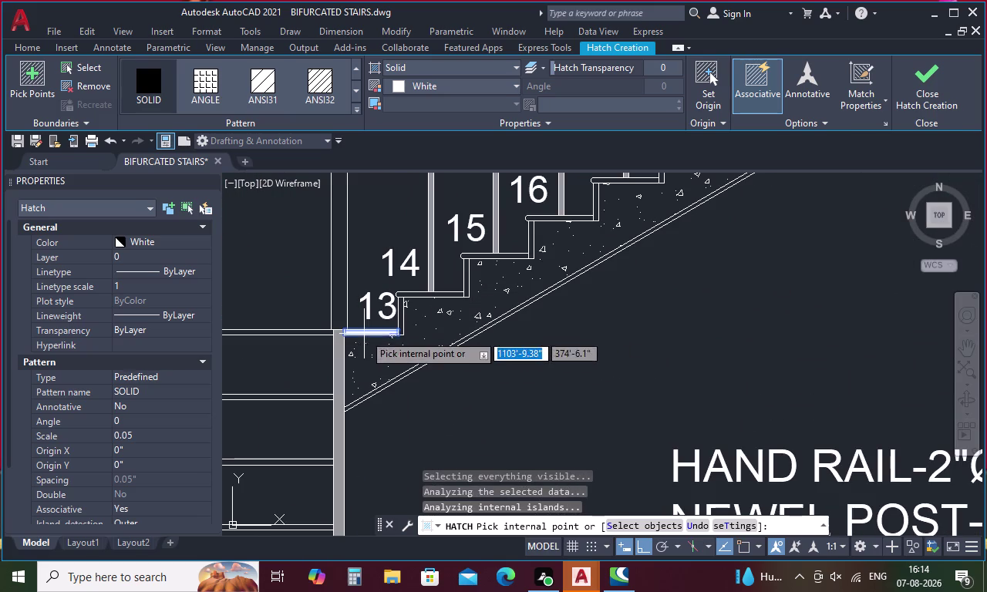
Add the tread and riser strips for steps 14 through 17.
click(426, 294)
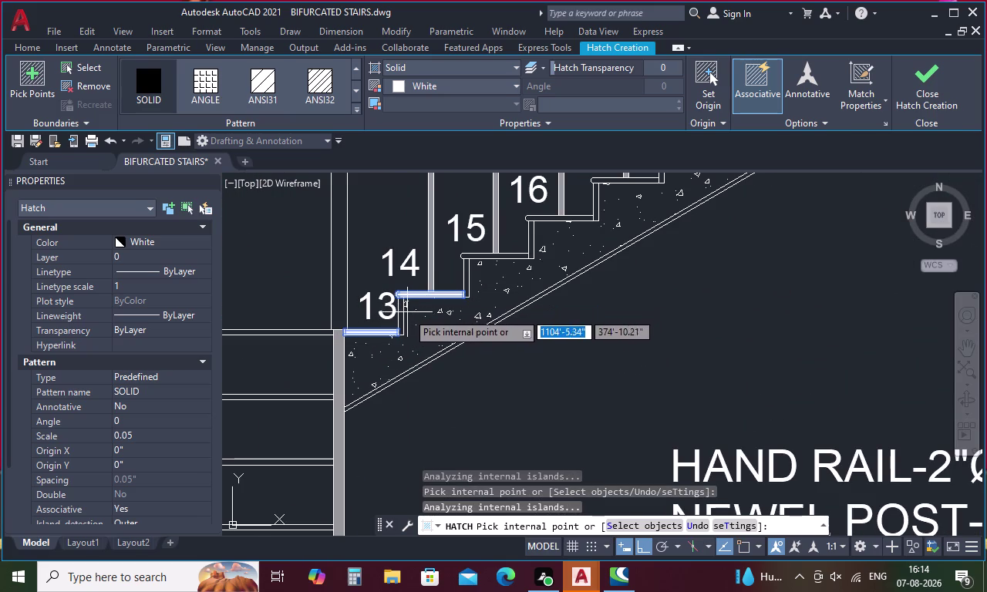
click(402, 315)
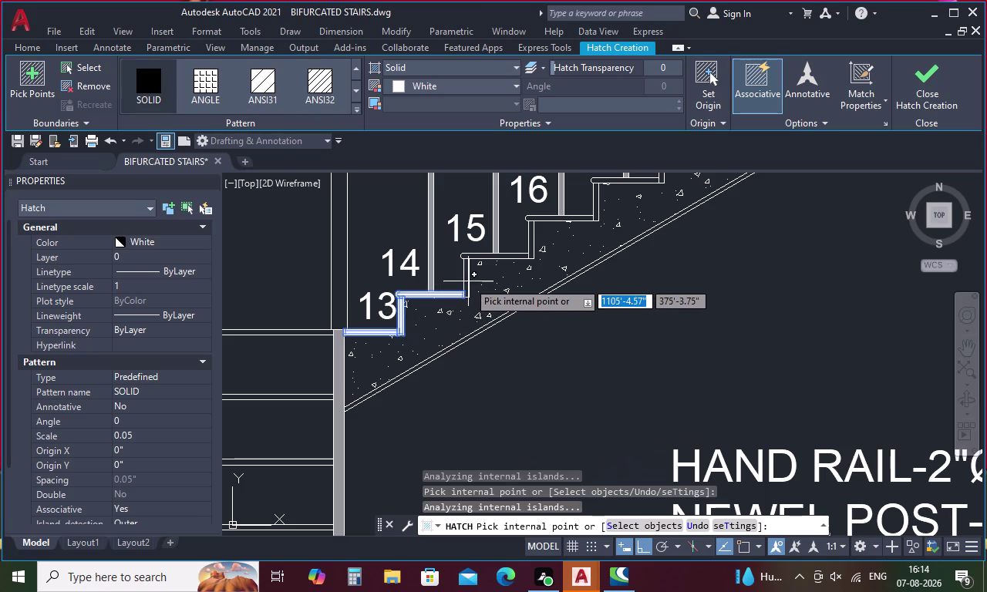
click(468, 281)
click(583, 293)
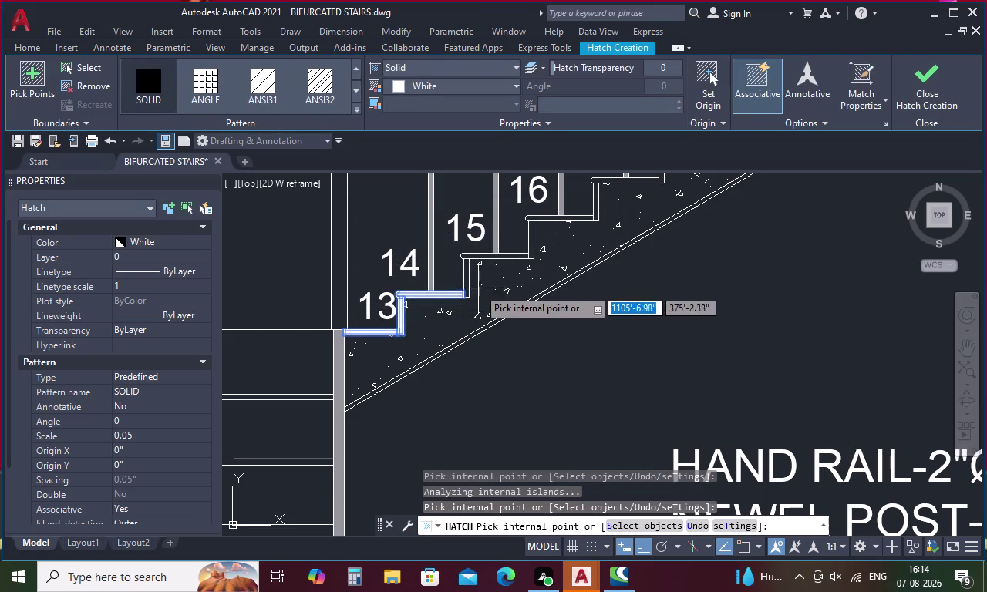
click(467, 280)
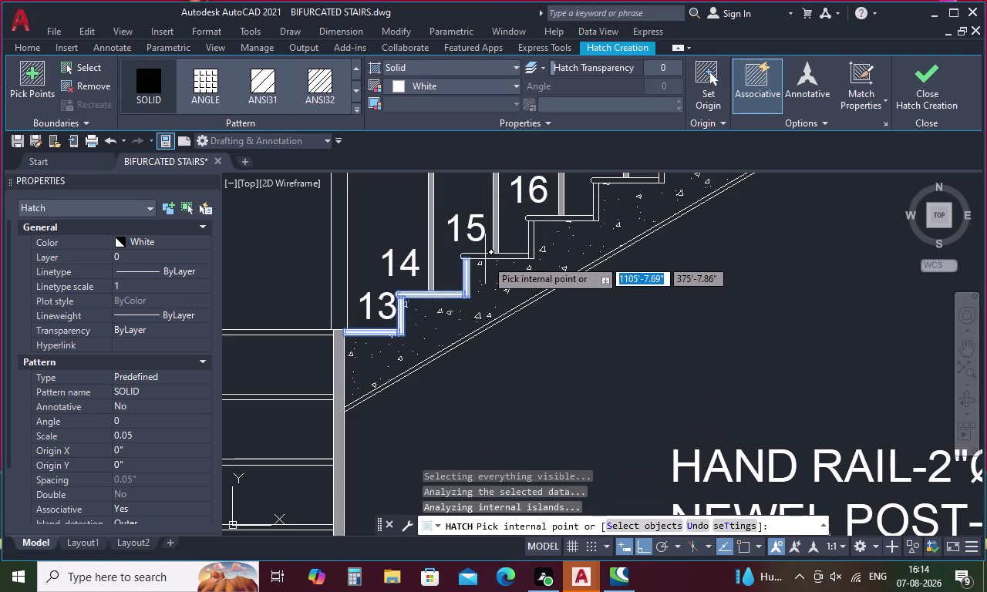
click(488, 257)
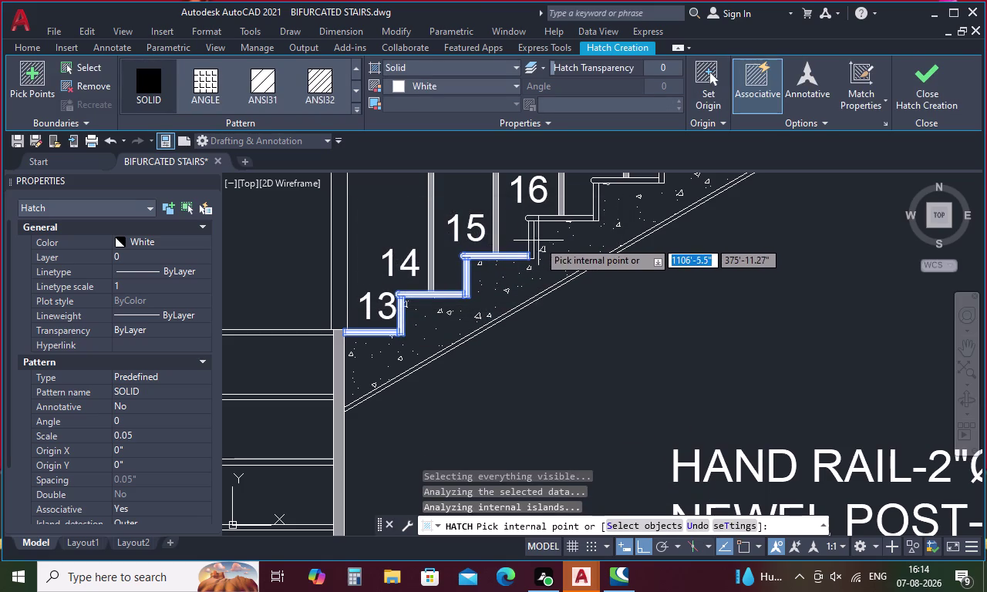
click(529, 243)
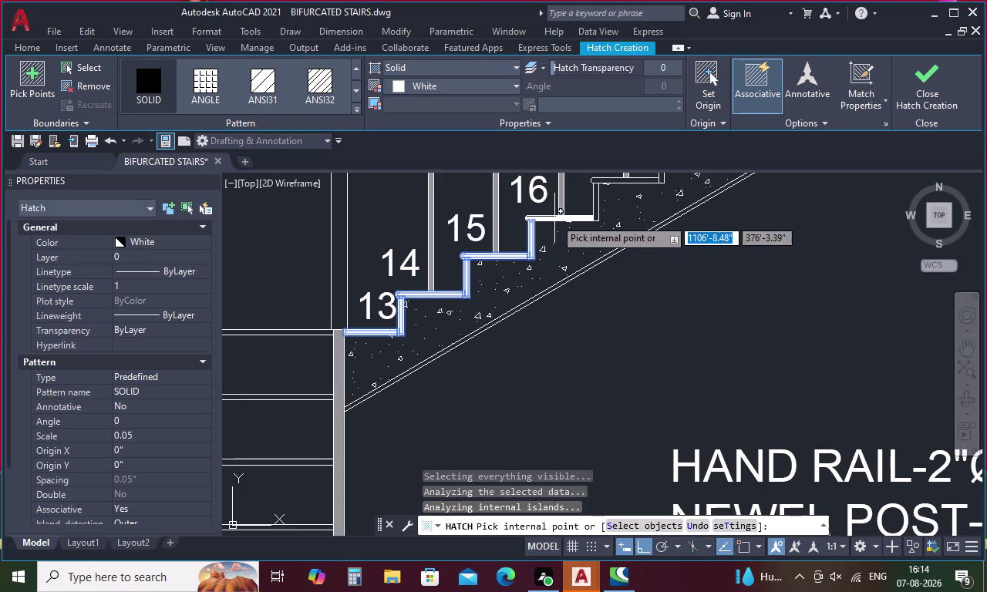
click(556, 218)
click(598, 208)
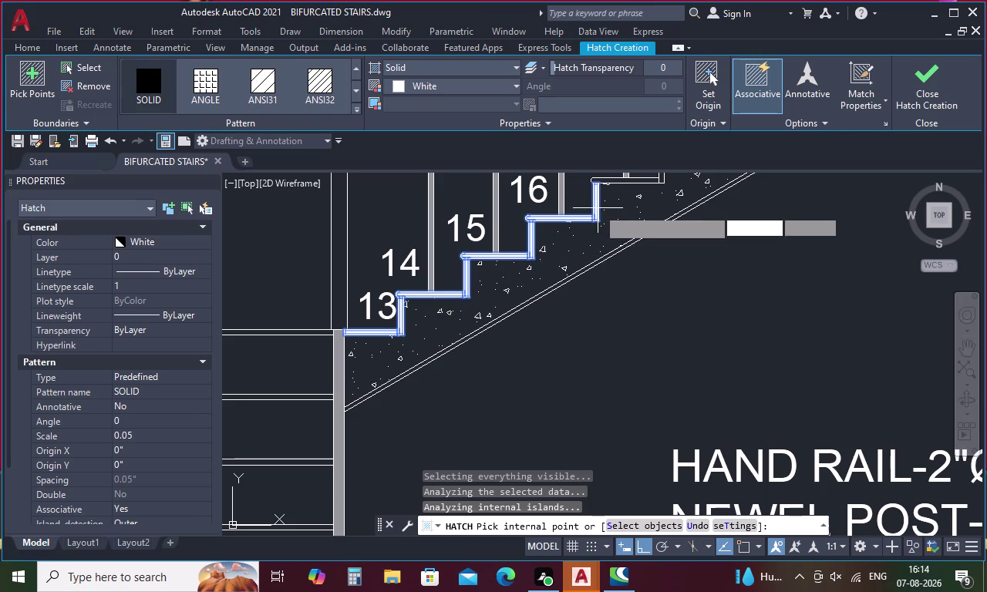
Add the strips for steps 17 through 21; the final pick raises an error.
middle_drag(600, 208, 367, 397)
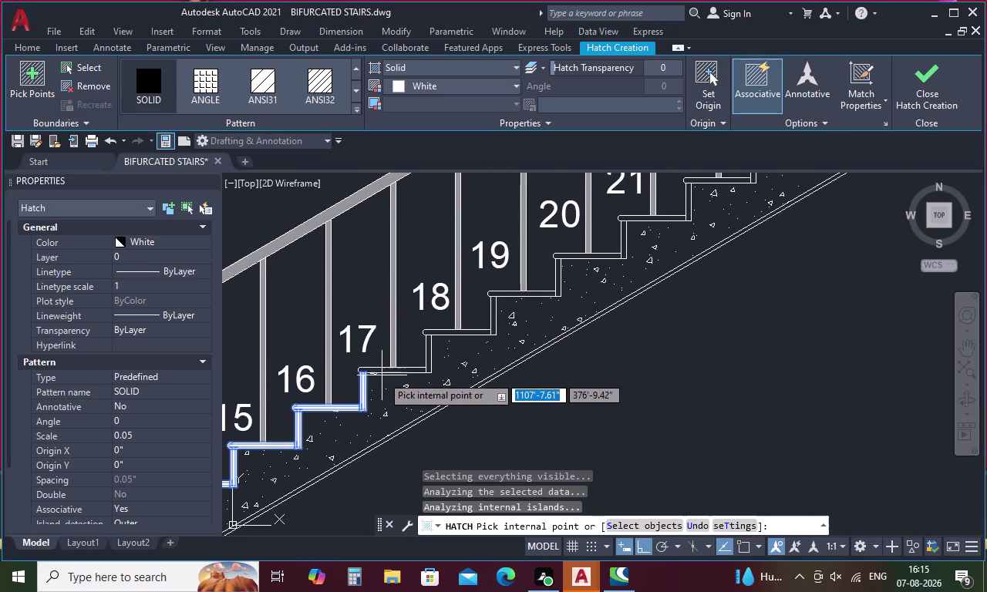
click(383, 370)
click(428, 352)
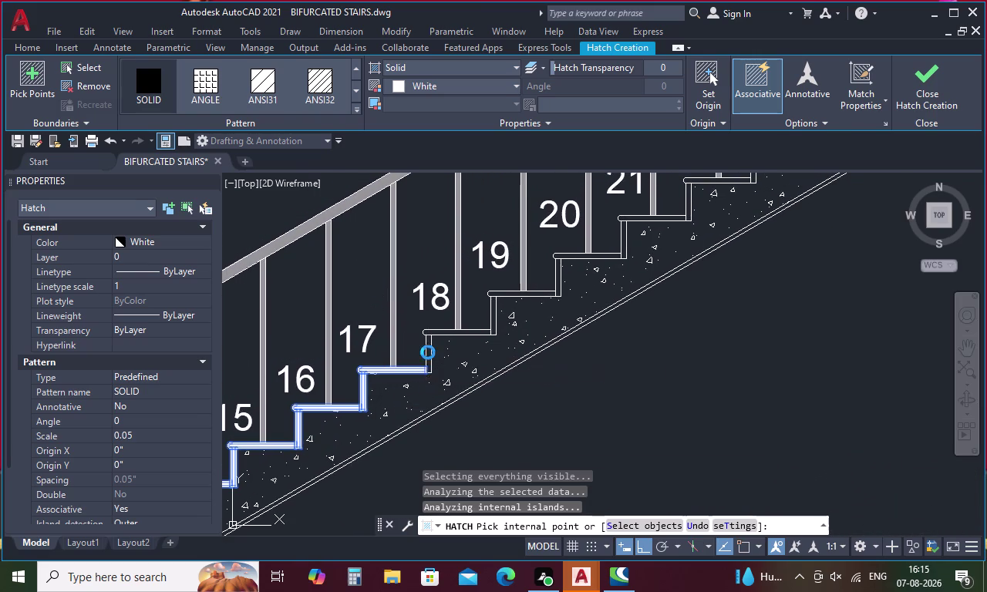
click(448, 332)
click(495, 313)
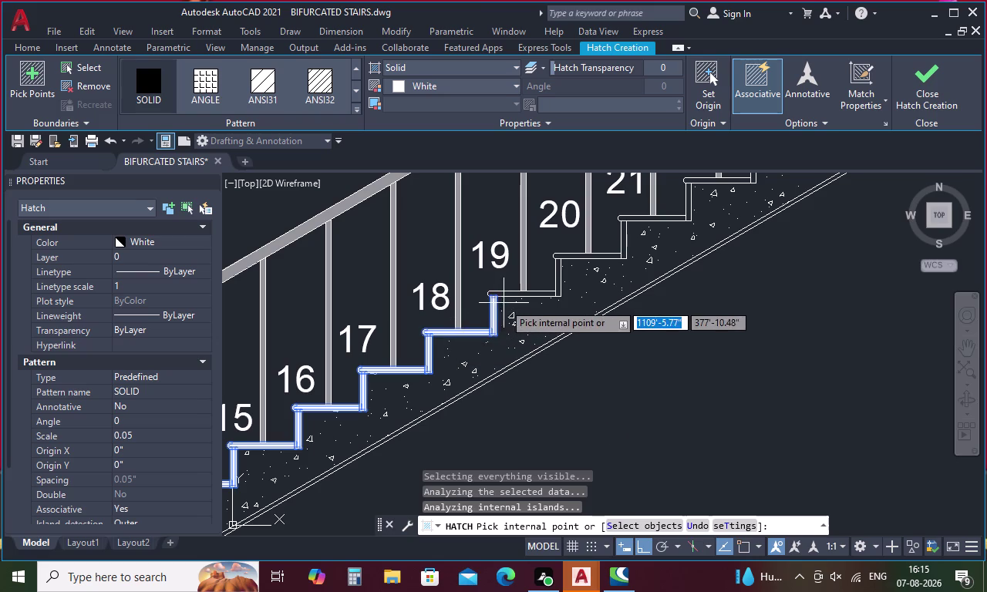
click(517, 296)
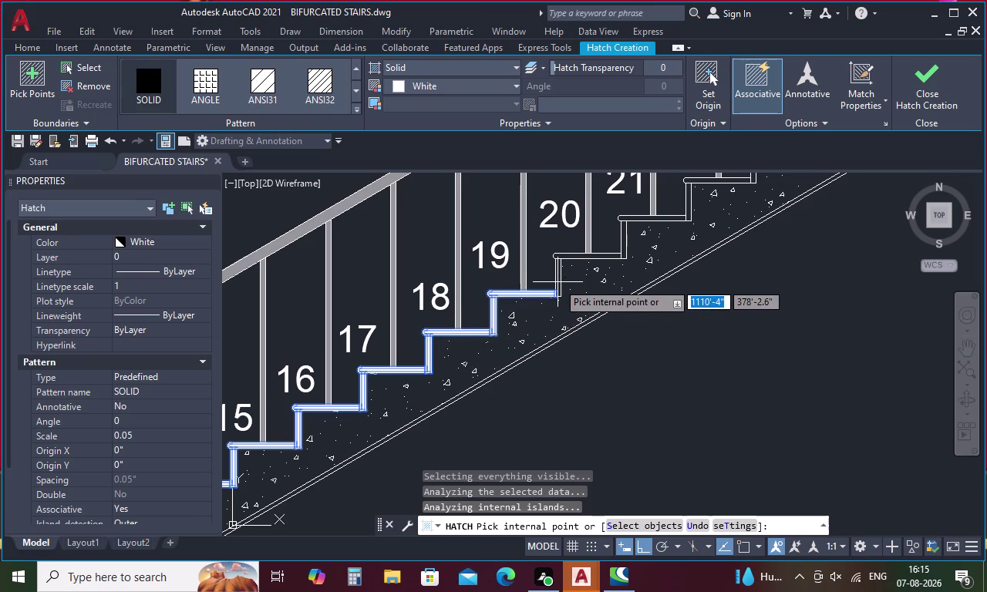
click(558, 282)
click(574, 258)
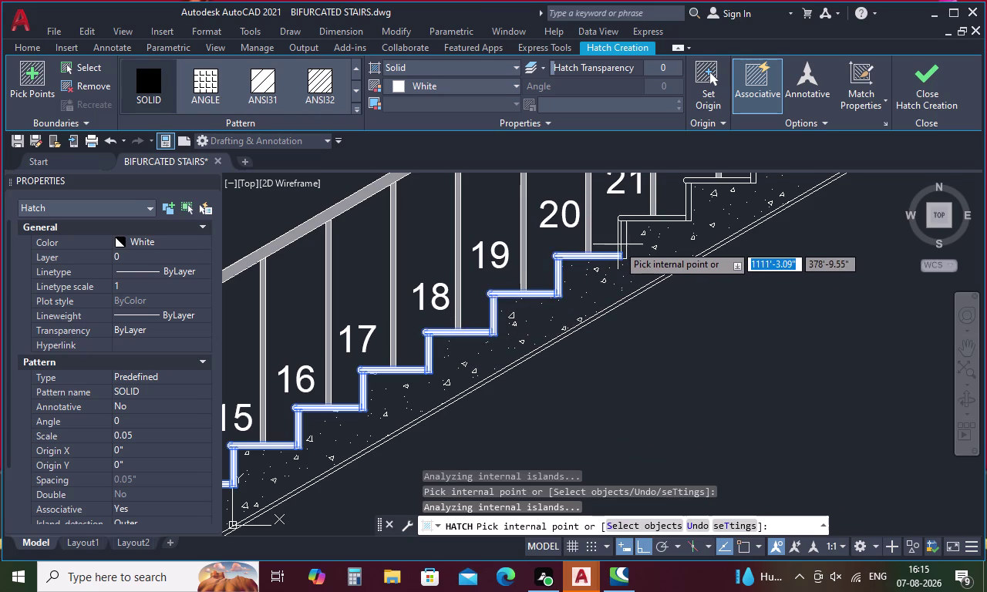
click(622, 242)
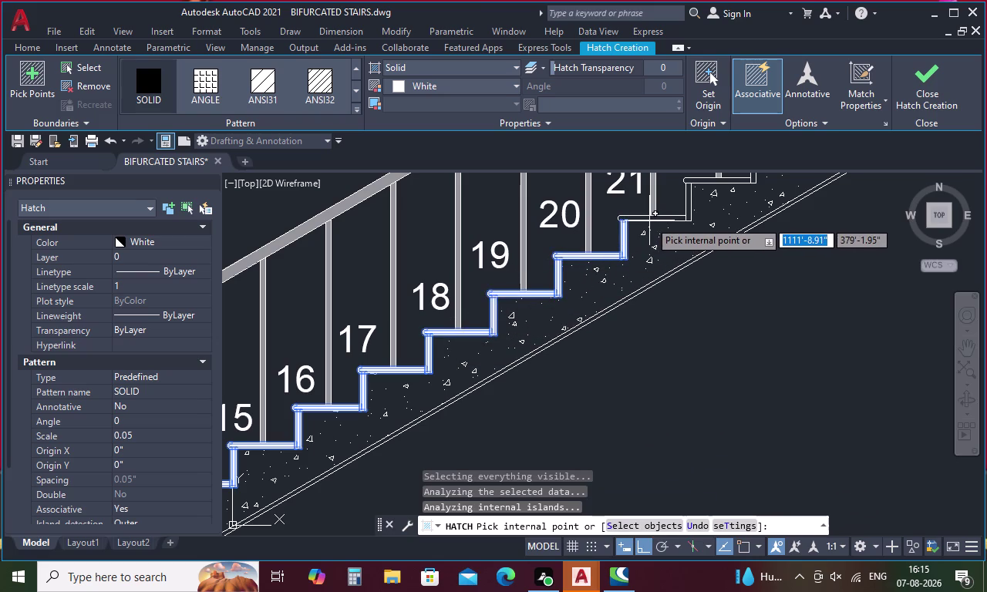
click(649, 221)
click(691, 208)
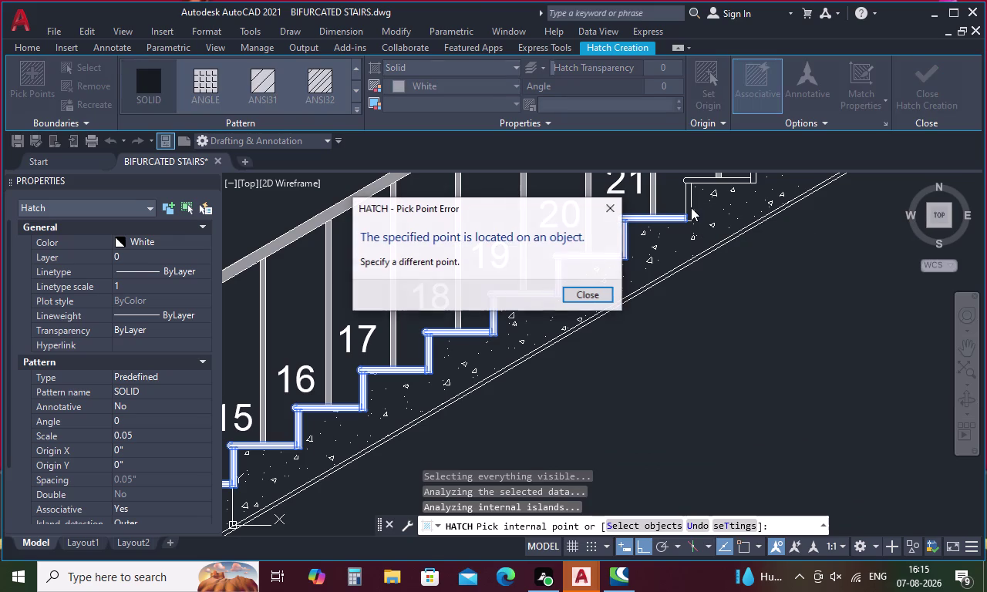
Dismiss the pick point error and add the strips for steps 22 through 24.
click(603, 294)
middle_drag(662, 247, 647, 262)
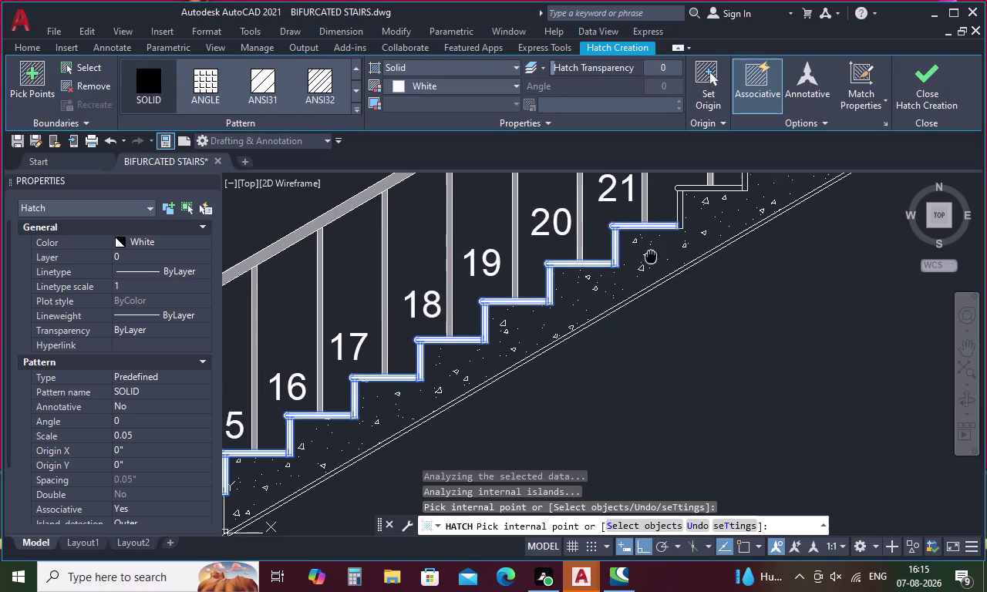
middle_drag(647, 262, 429, 400)
click(455, 354)
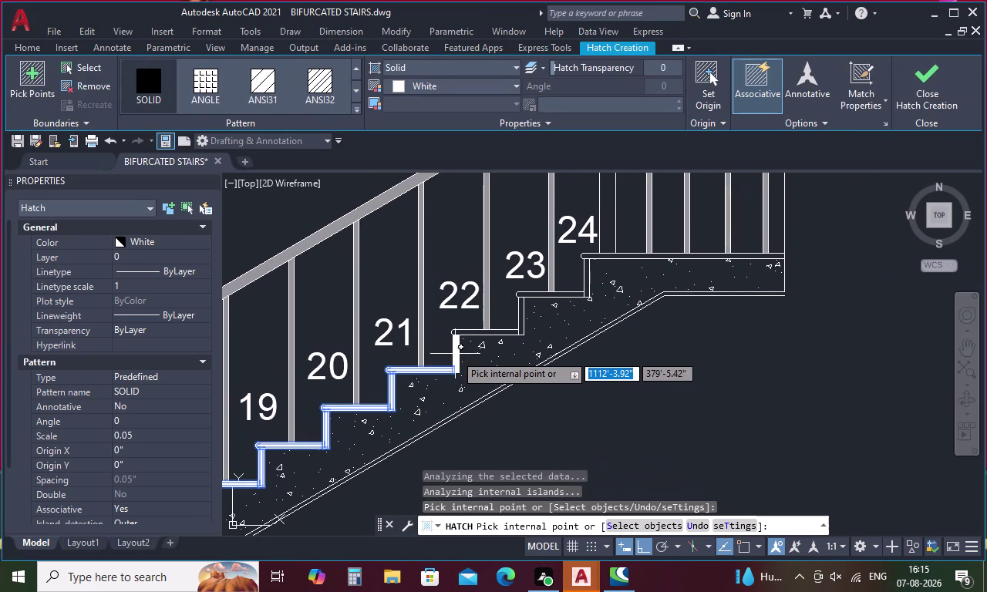
click(471, 332)
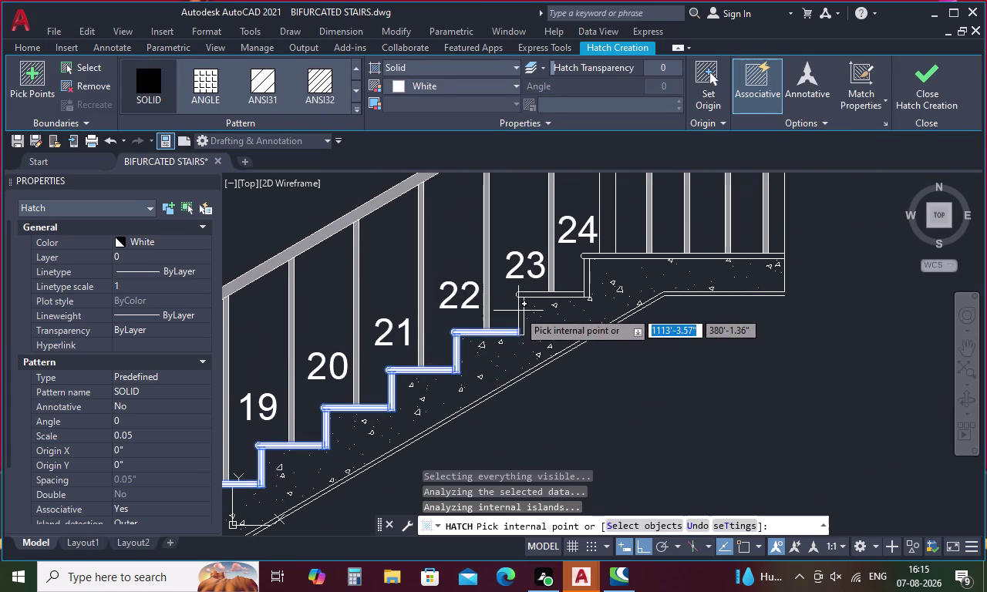
click(519, 310)
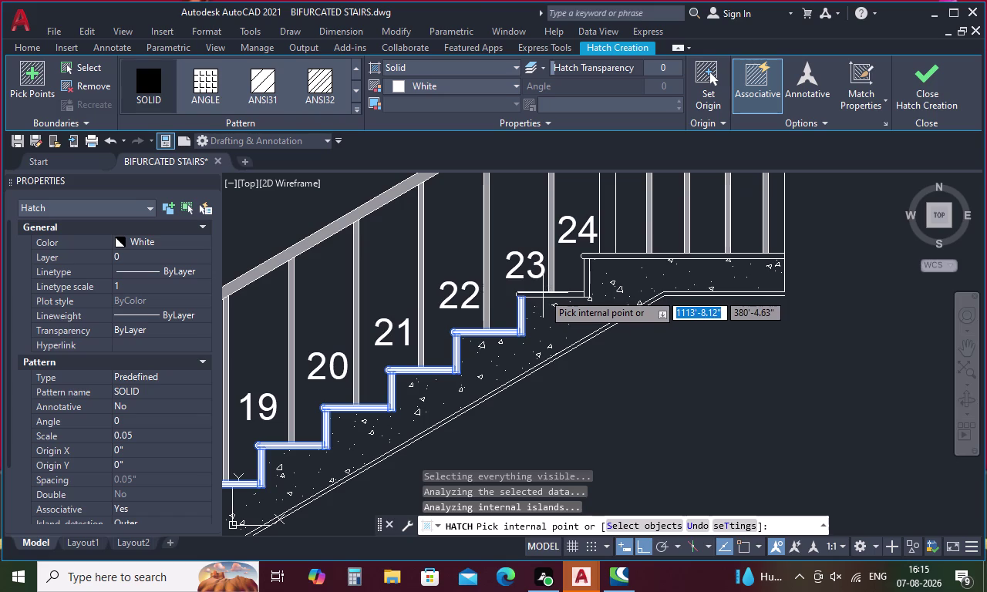
click(542, 295)
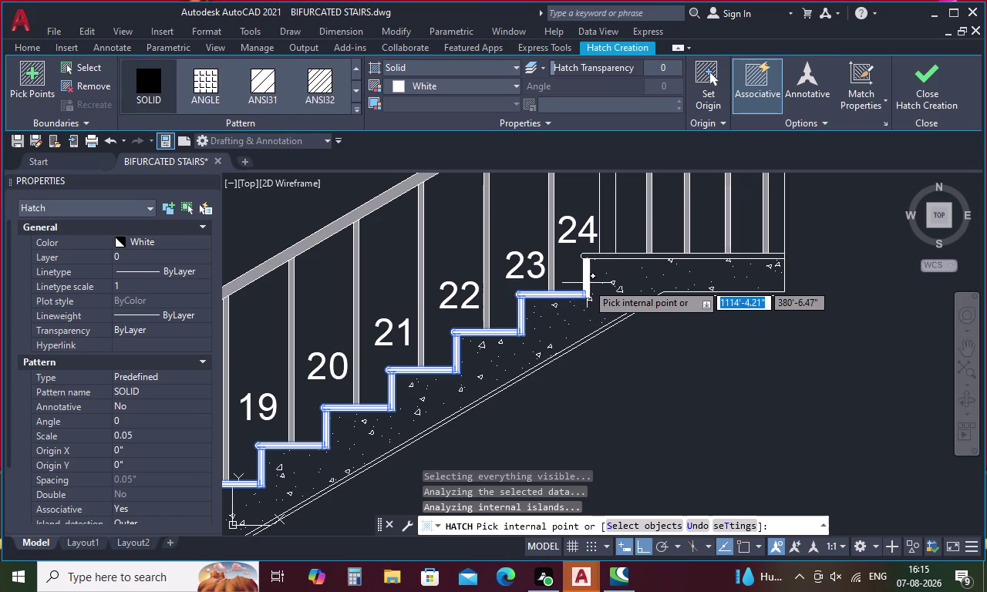
click(587, 283)
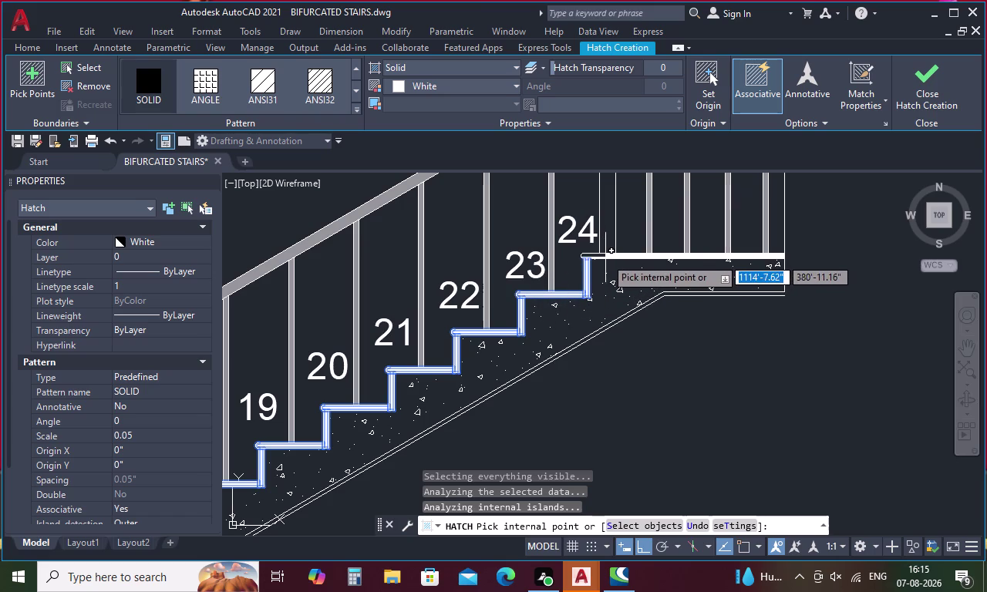
click(605, 258)
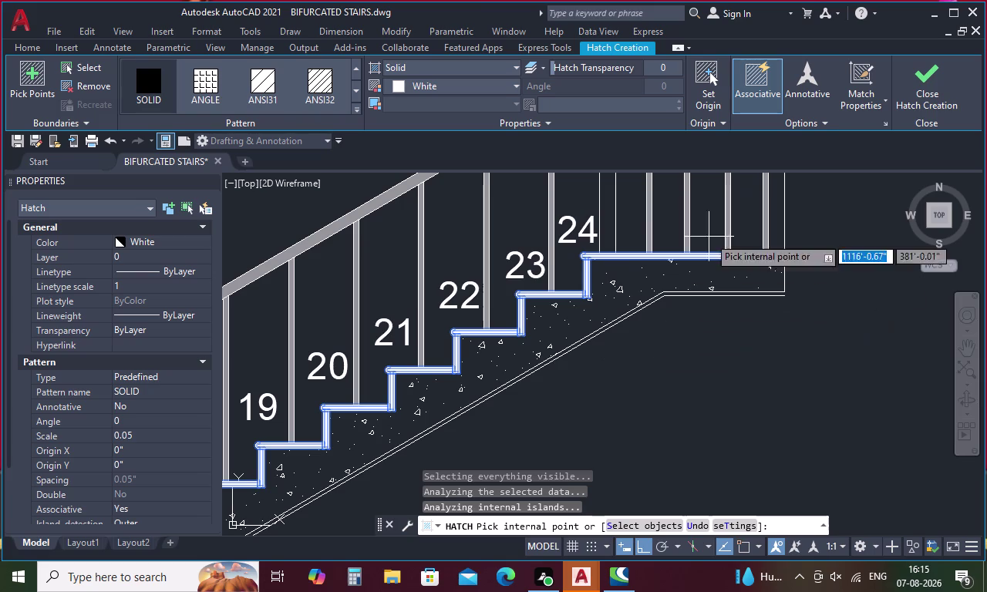
Finish the tread outline hatch and select it for editing.
click(925, 91)
scroll(down, 3)
middle_drag(676, 402, 678, 333)
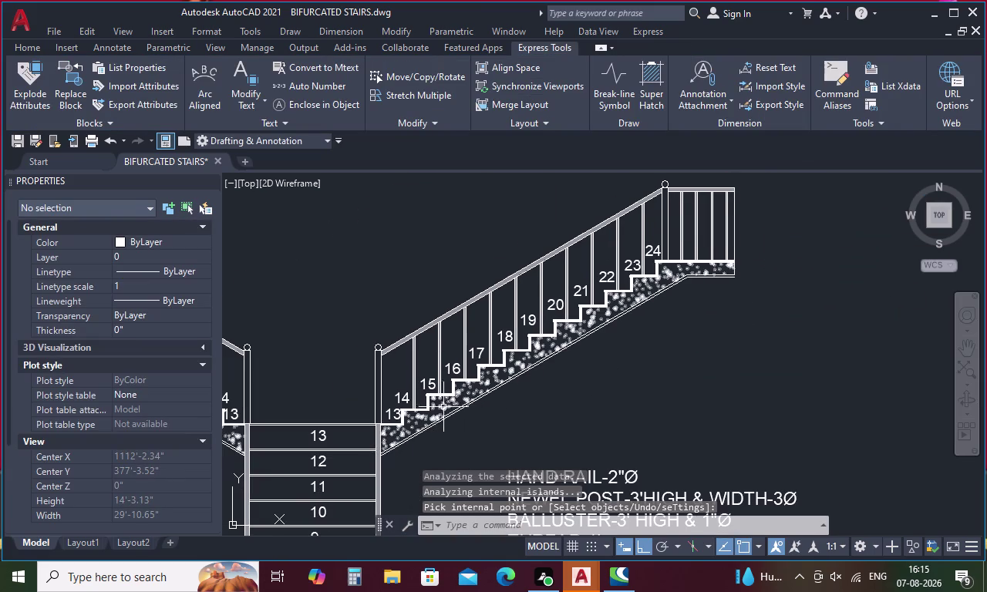
scroll(up, 3)
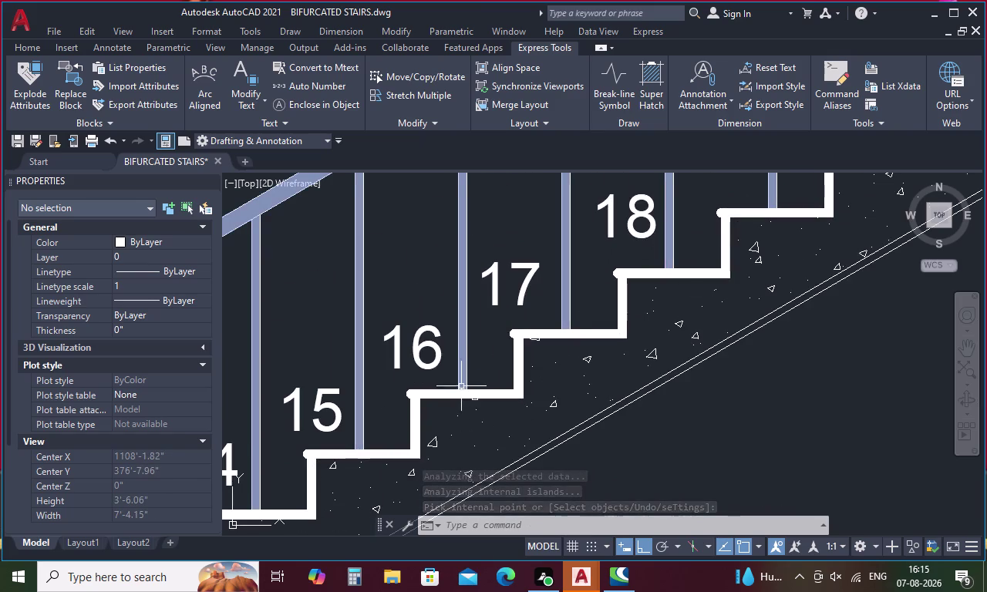
click(461, 393)
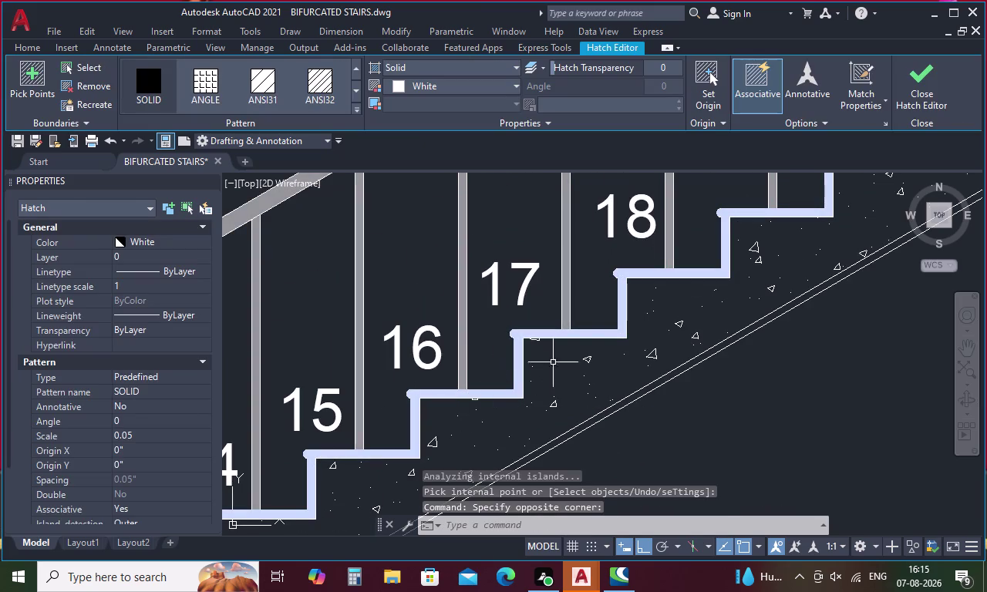
Change the selected tread outline hatch to pink 209,156,199 and zoom out over the elevation.
click(514, 86)
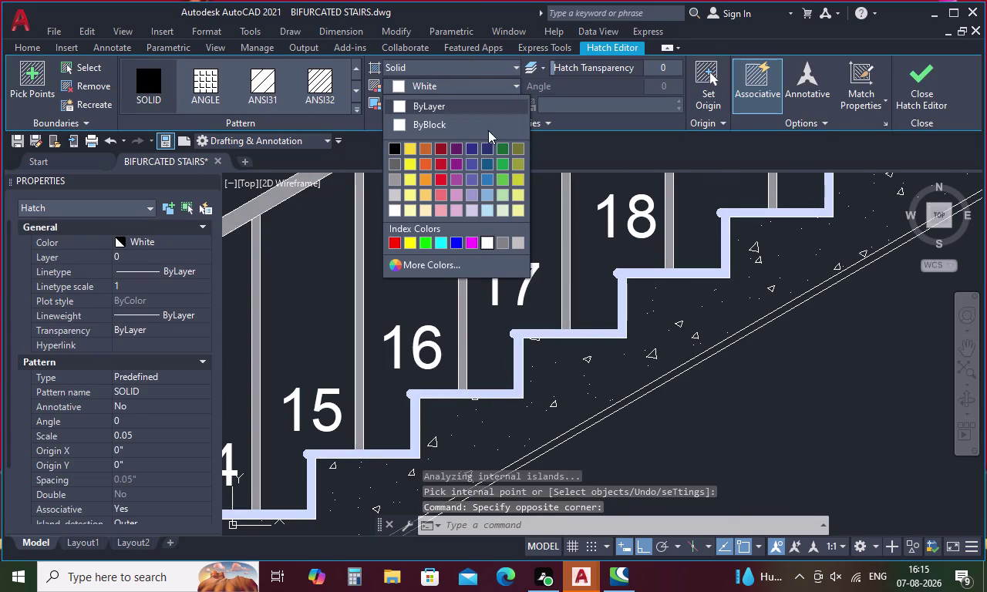
click(456, 197)
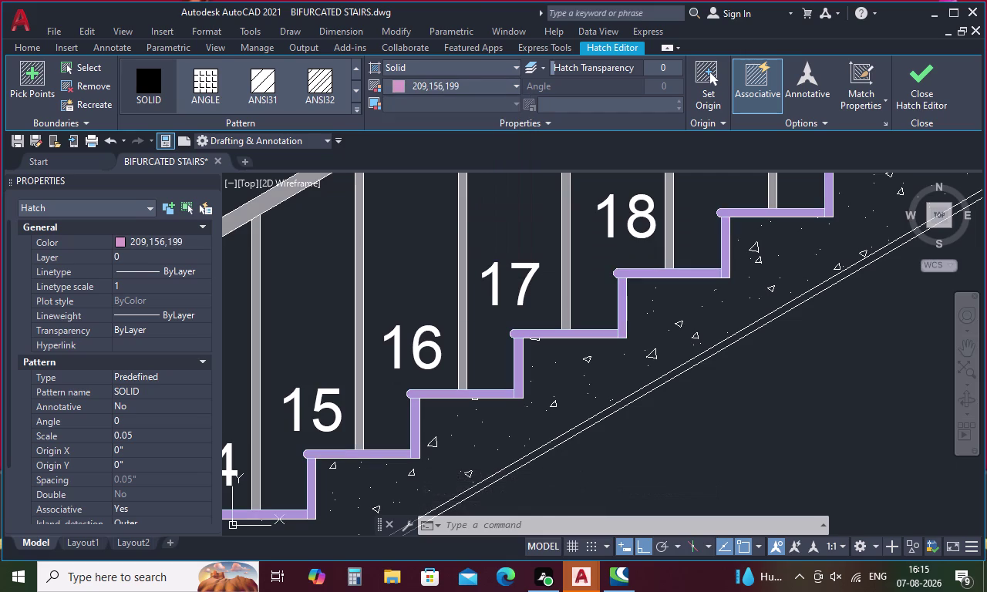
click(913, 82)
scroll(down, 3)
middle_drag(654, 453, 580, 317)
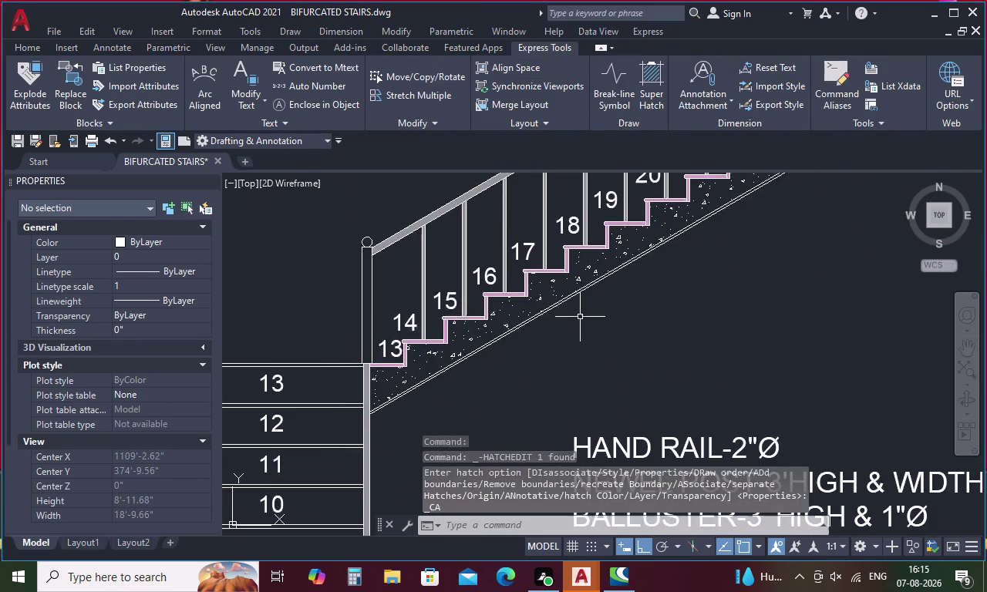
scroll(down, 3)
scroll(down, 3)
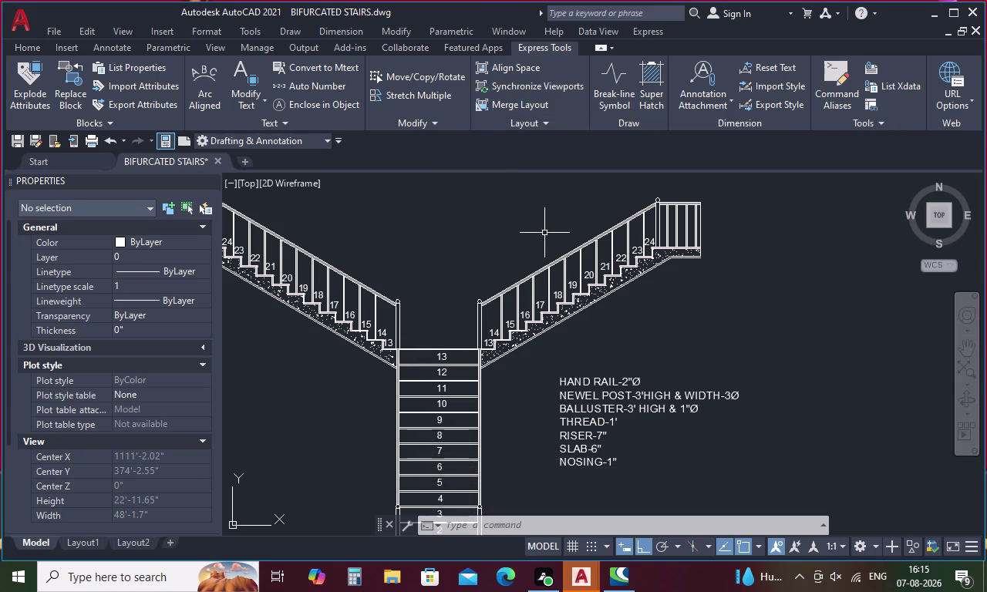
Start a new hatch with cream colour 254,234,185.
key(h)
key(space)
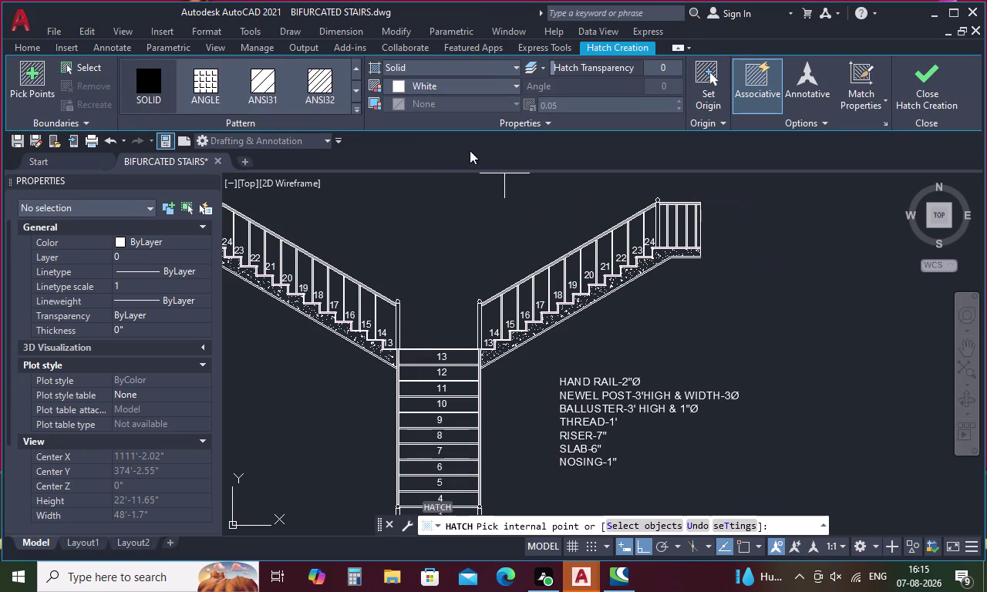
click(516, 86)
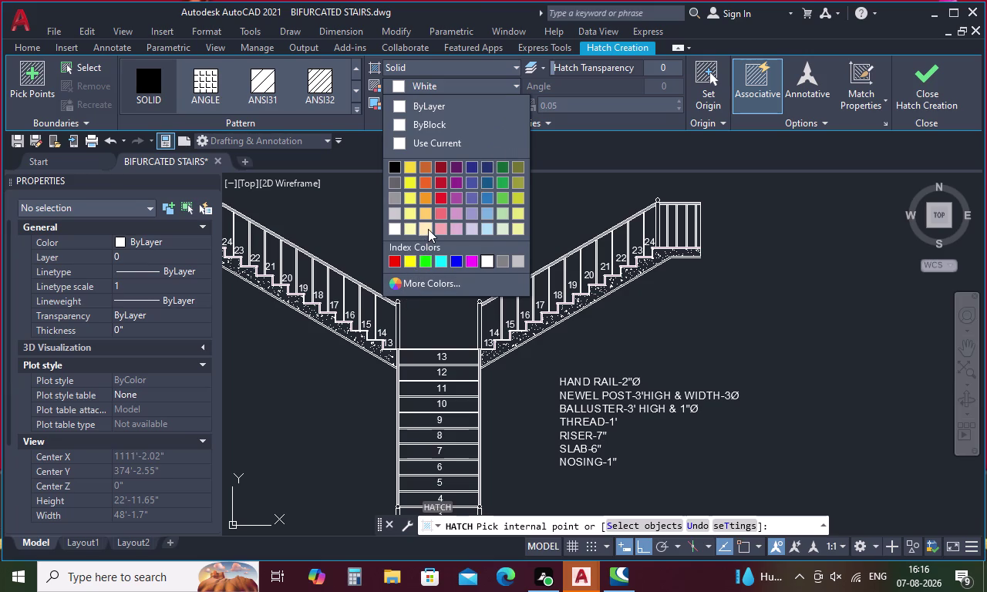
click(428, 229)
Fill both junction newel posts and their caps with cream.
scroll(up, 3)
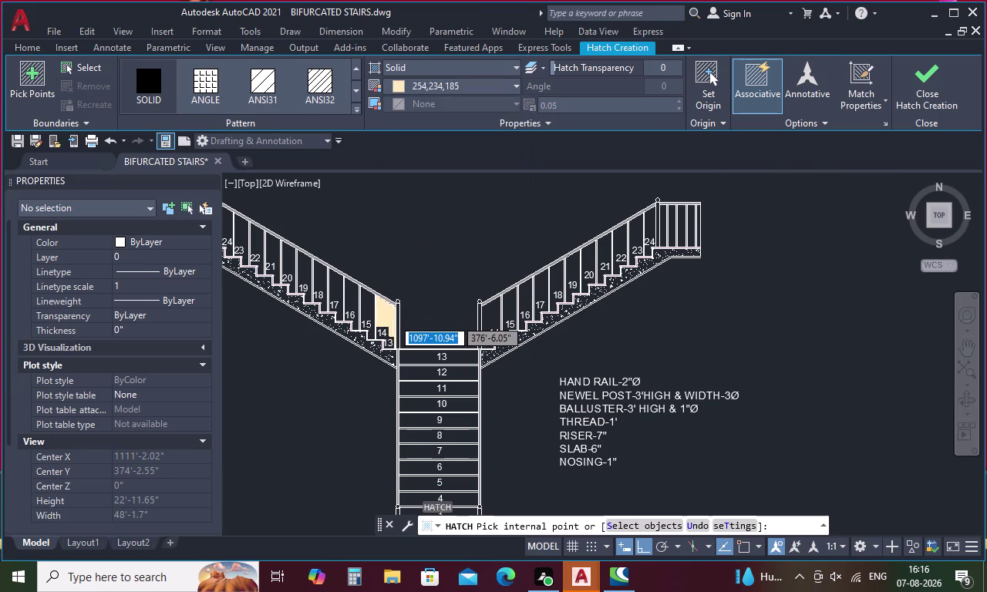
scroll(up, 3)
click(401, 309)
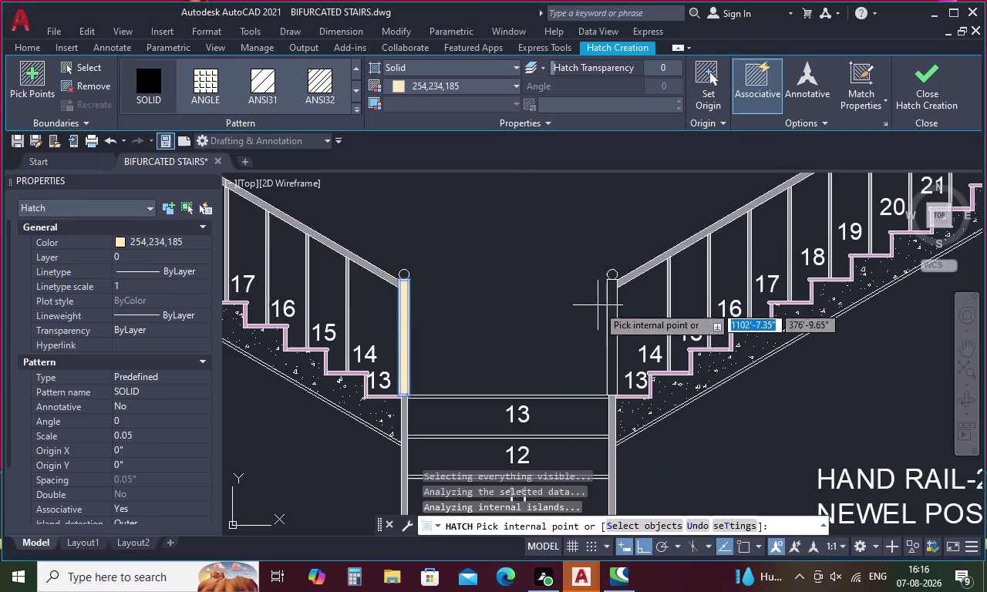
click(614, 320)
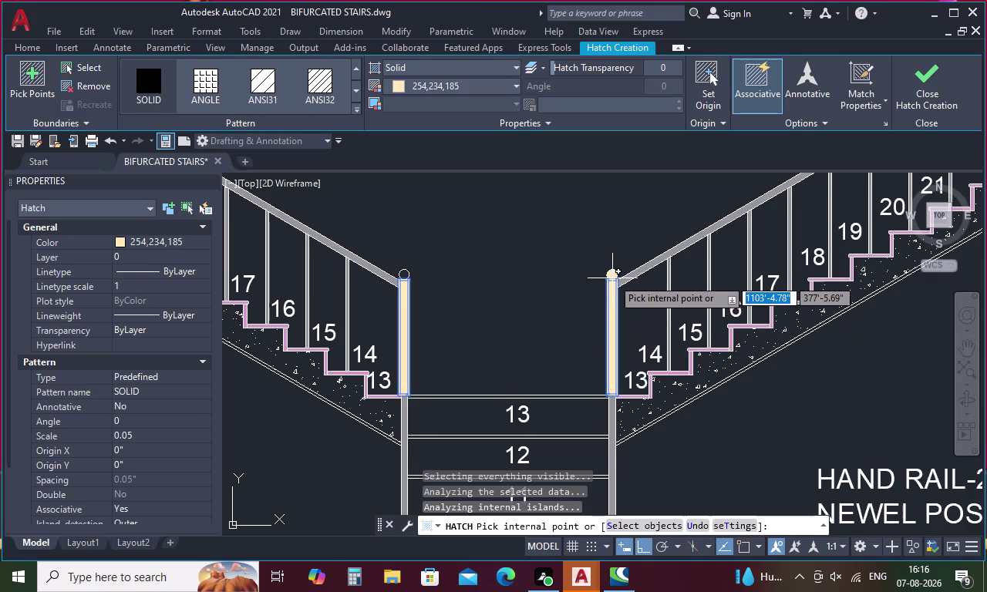
click(612, 279)
click(400, 275)
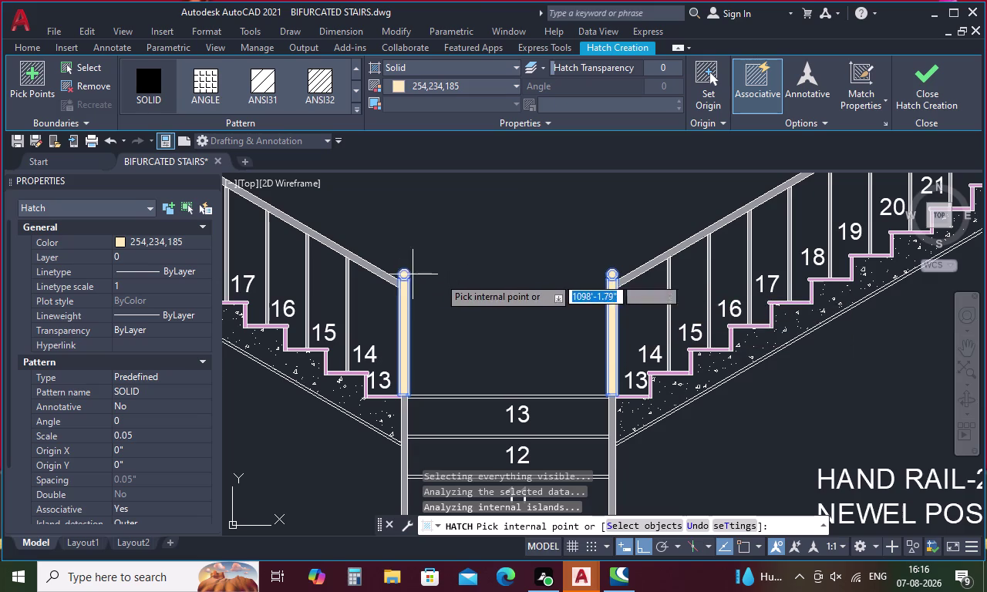
Fill both bottom newel posts and their caps with cream.
scroll(down, 3)
middle_drag(518, 400, 510, 341)
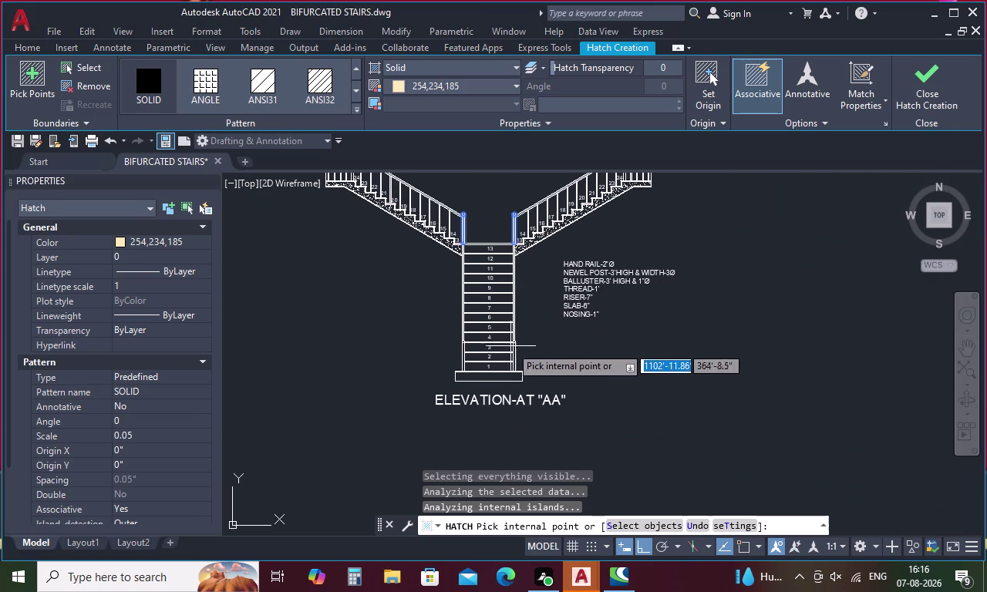
scroll(up, 3)
click(515, 333)
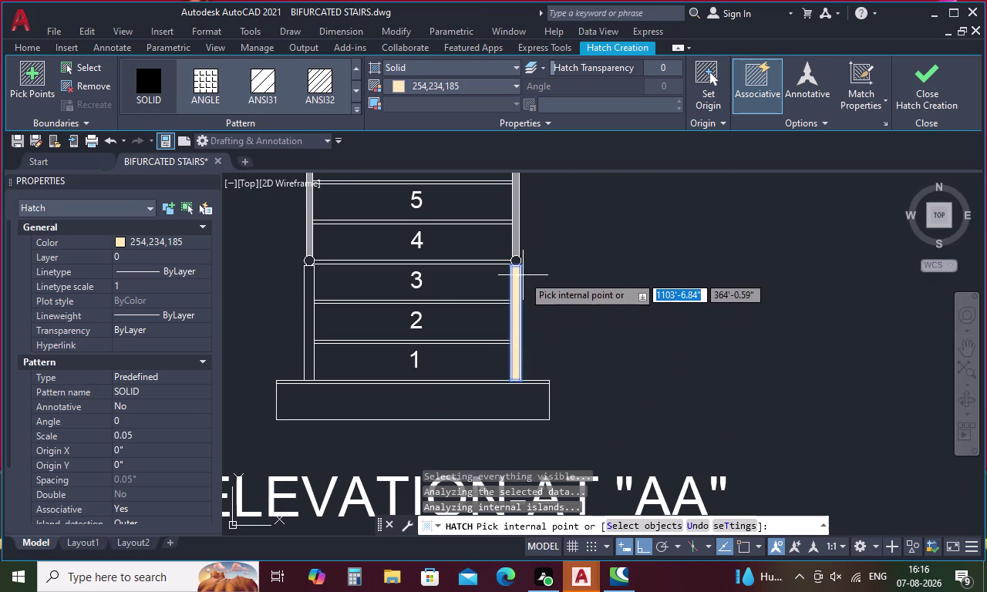
click(513, 260)
click(310, 333)
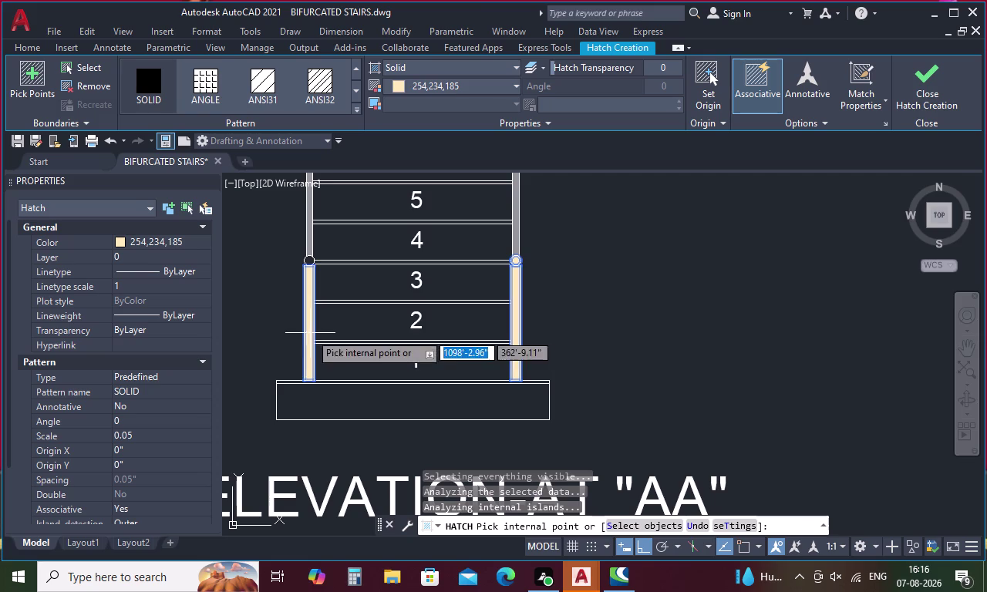
click(308, 261)
Pick inside the newel post at the top landing.
scroll(down, 3)
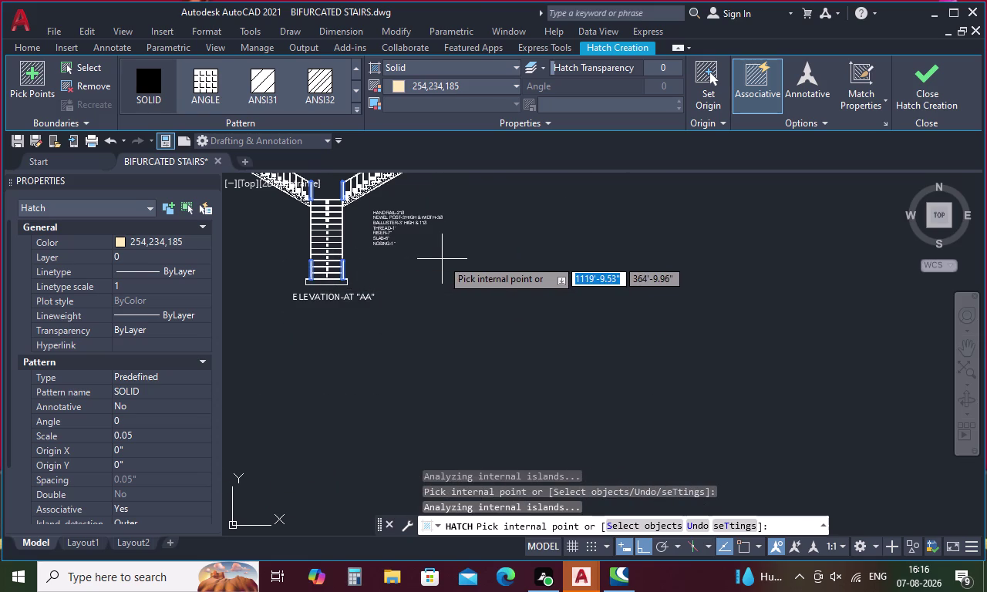
middle_drag(443, 258, 366, 361)
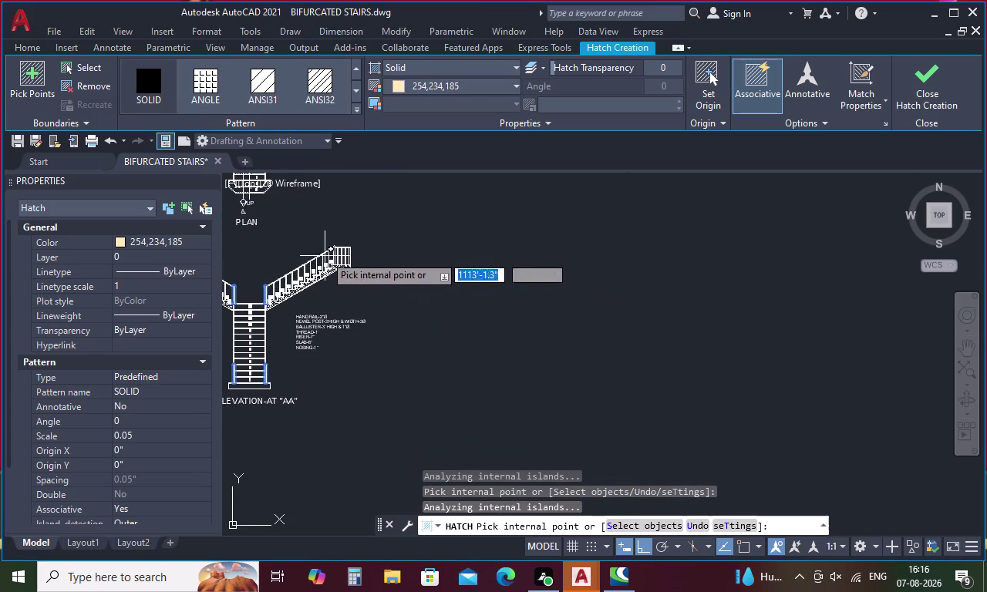
scroll(up, 3)
click(355, 257)
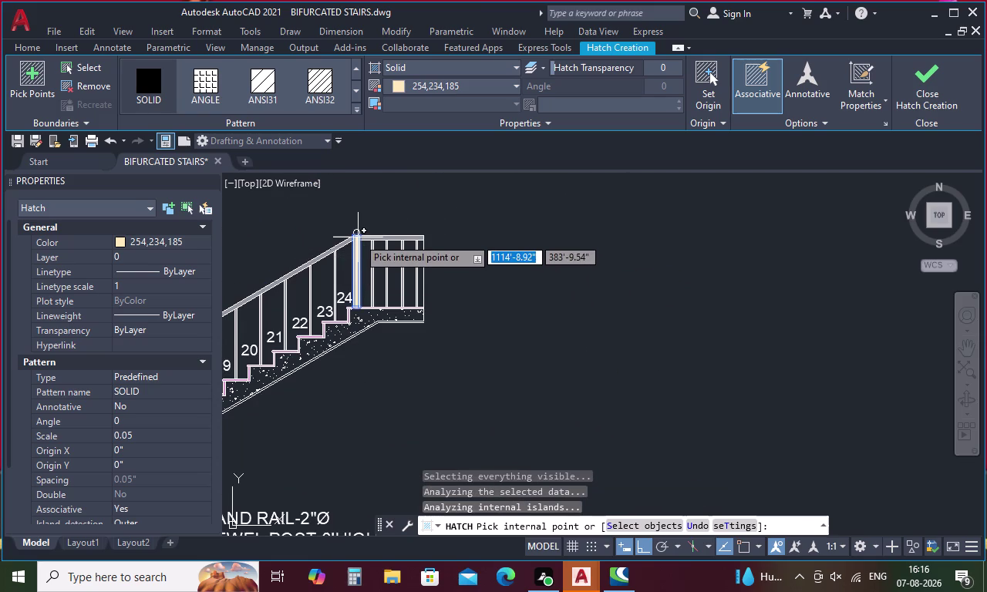
Retry filling the top landing newel post after dismissing the pick point error.
click(358, 235)
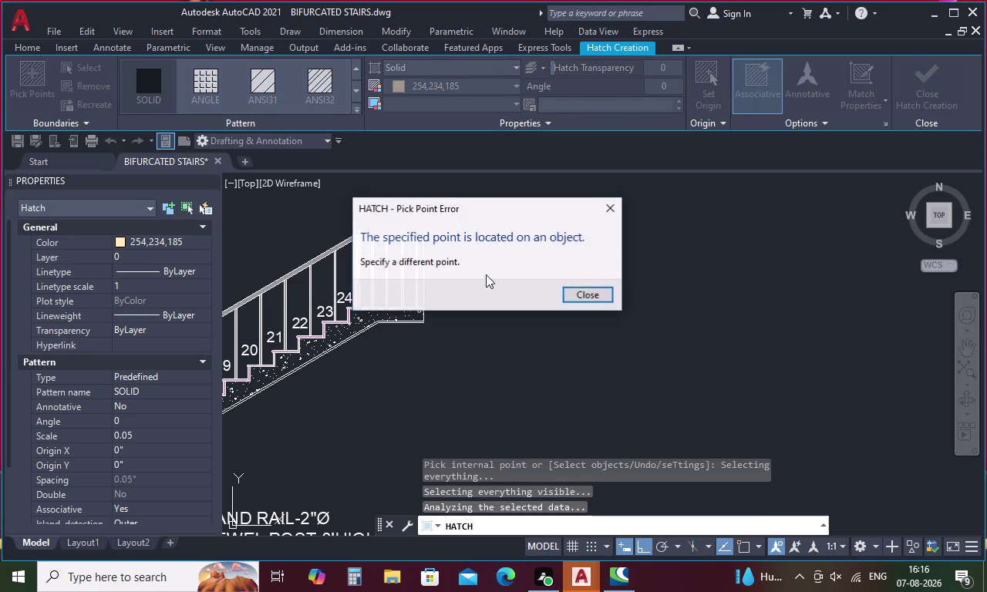
click(600, 292)
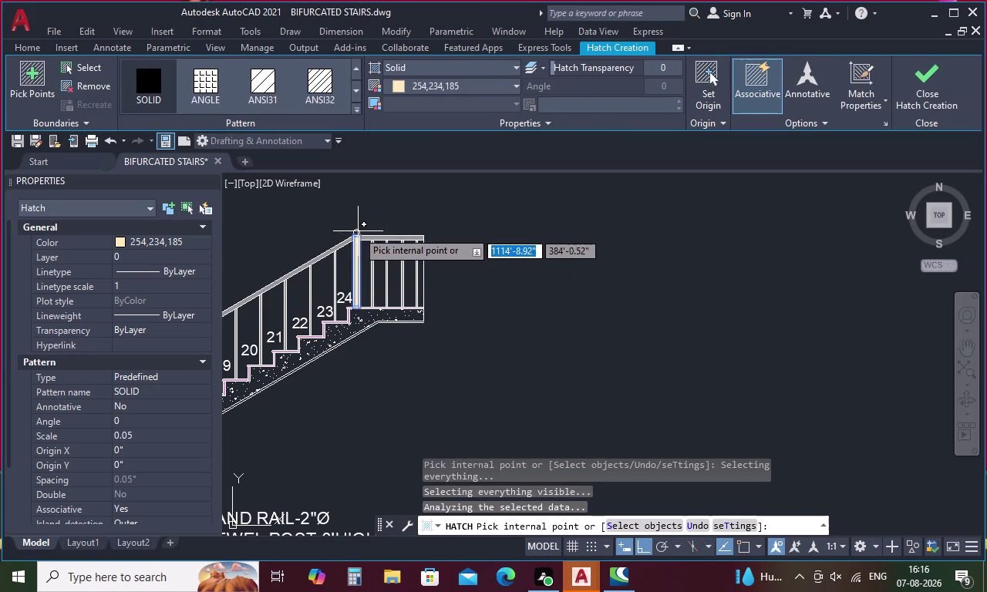
scroll(up, 3)
click(352, 256)
scroll(down, 3)
Pan to the other flight and fill the newel post beside step 24.
middle_drag(327, 292, 571, 287)
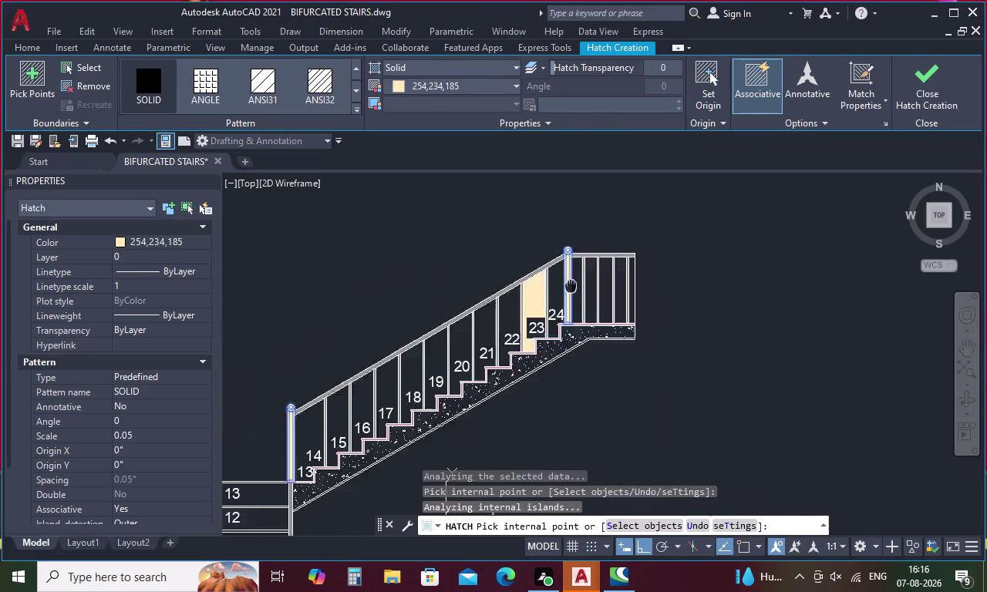
middle_drag(571, 286, 848, 277)
middle_drag(346, 336, 694, 324)
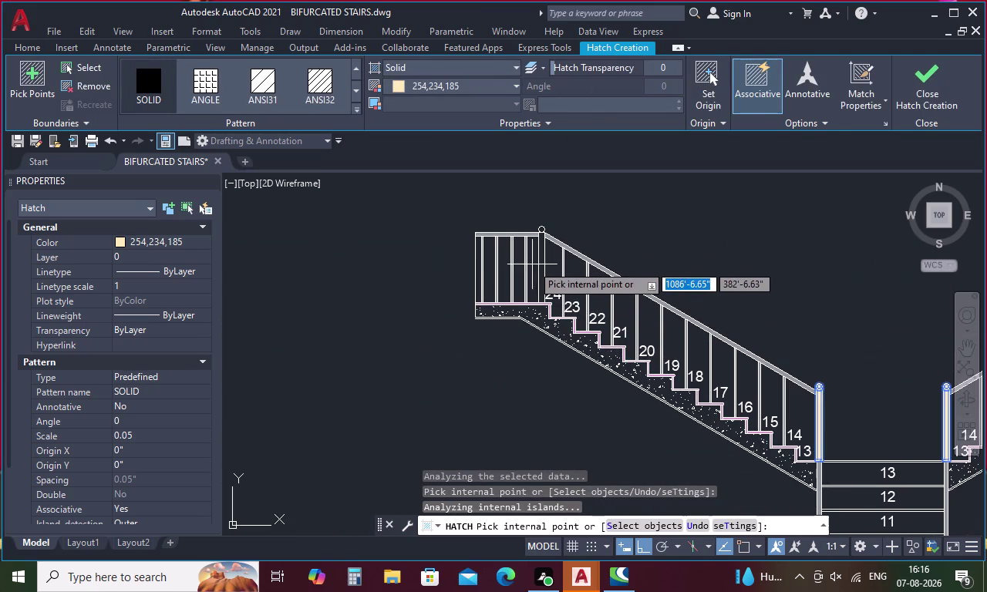
scroll(up, 3)
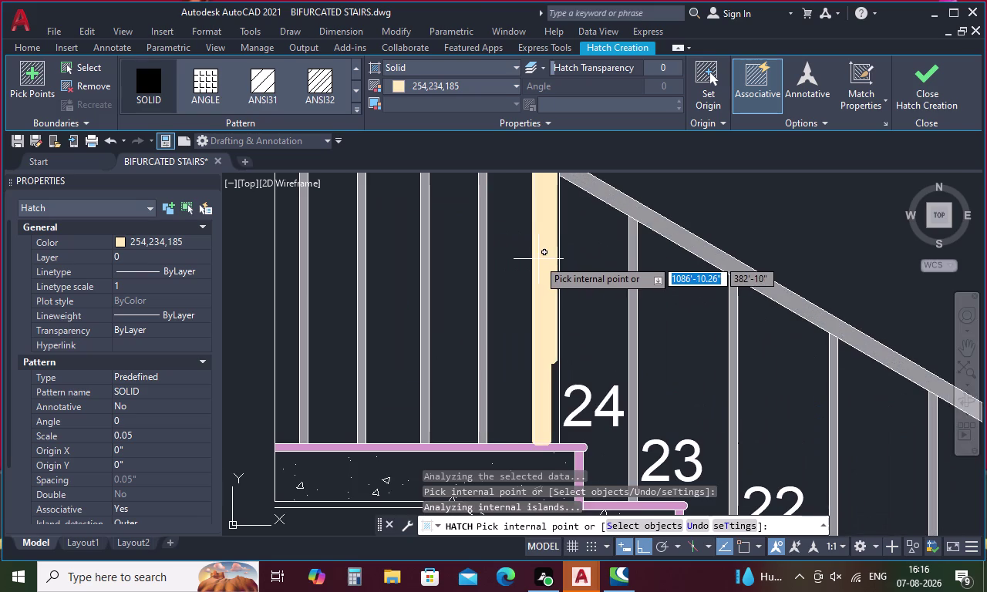
click(538, 259)
click(543, 259)
click(545, 255)
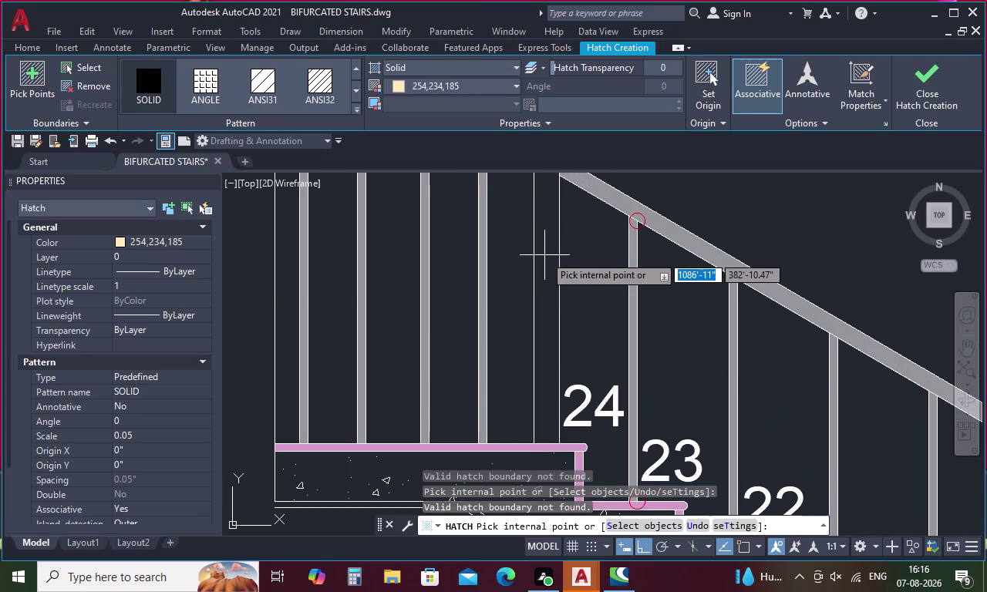
scroll(down, 3)
click(545, 251)
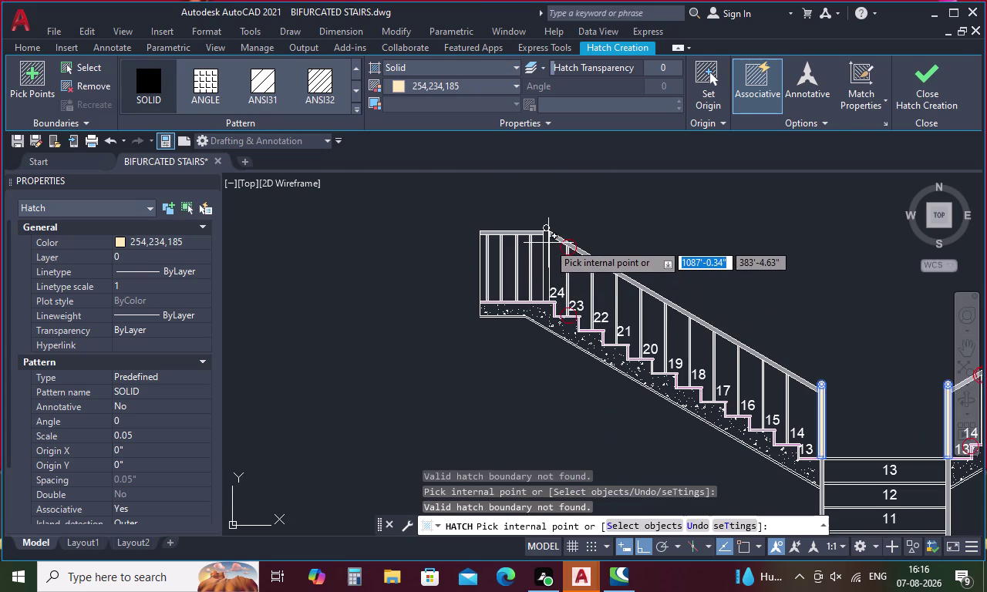
Finish the cream hatch, check the junction posts, and switch to Layout2.
click(947, 92)
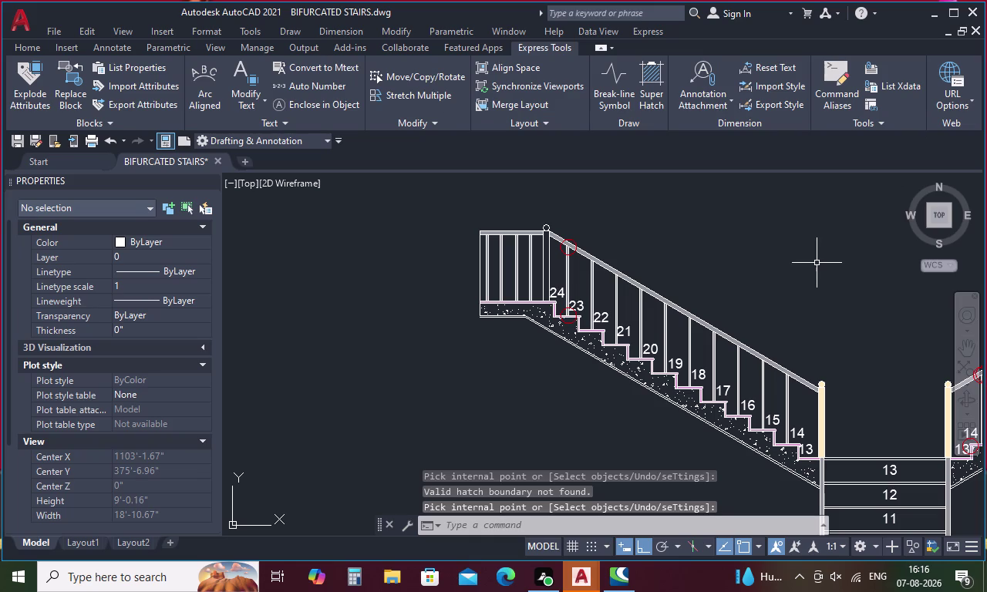
middle_drag(814, 301, 530, 237)
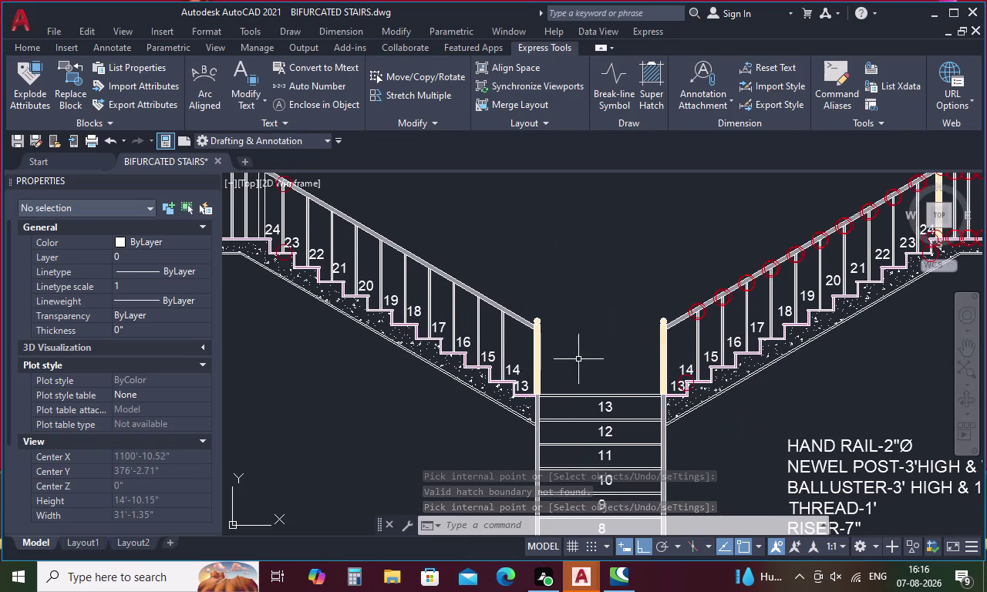
scroll(up, 3)
scroll(up, 3)
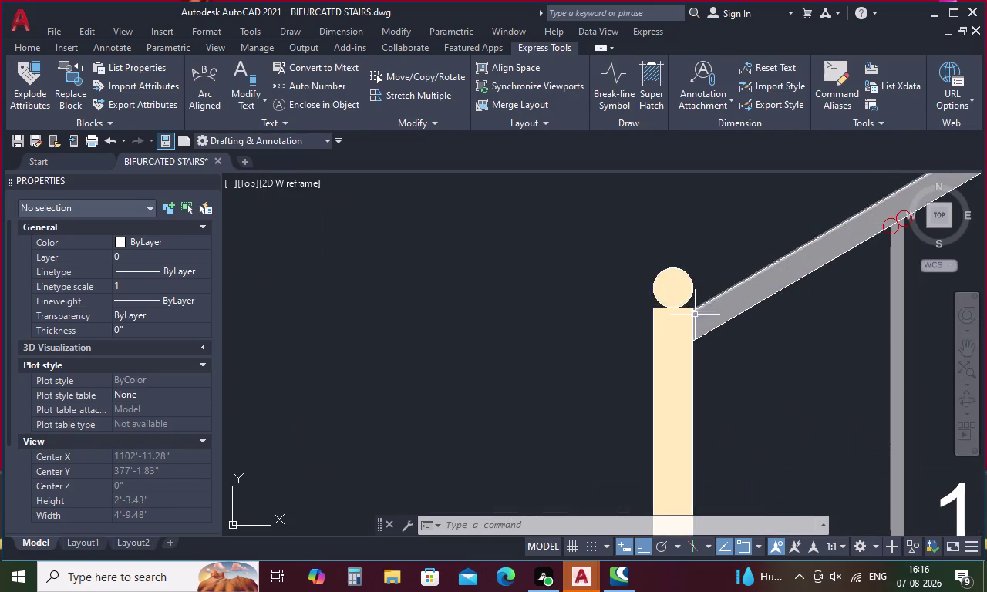
click(123, 541)
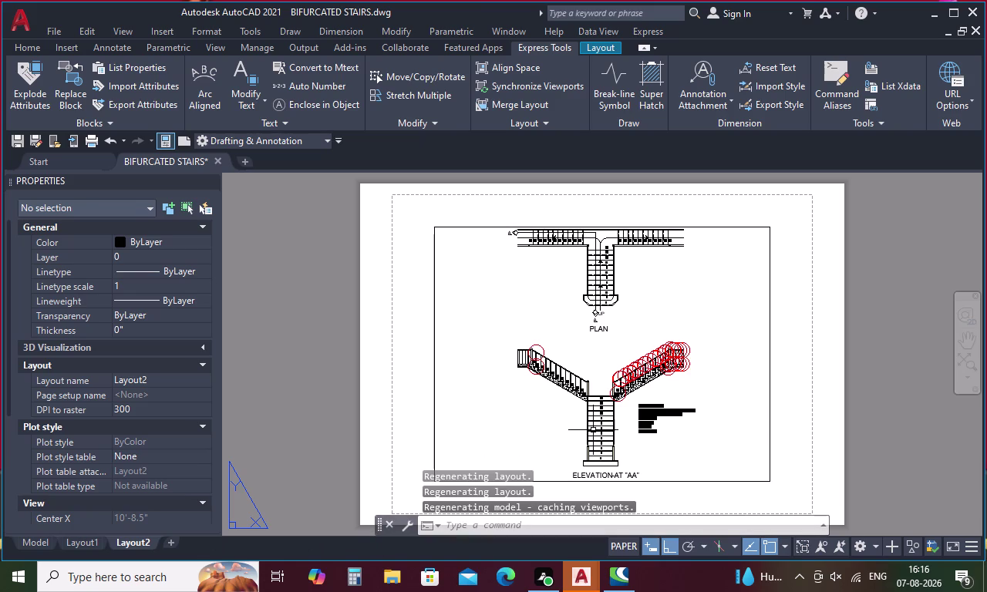
scroll(up, 3)
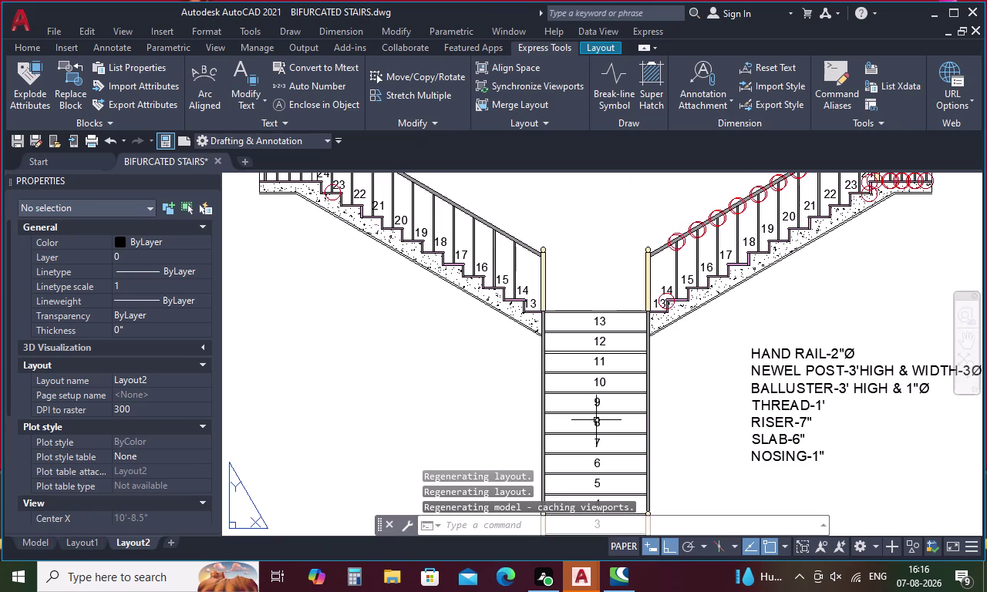
scroll(down, 3)
middle_drag(583, 423, 567, 402)
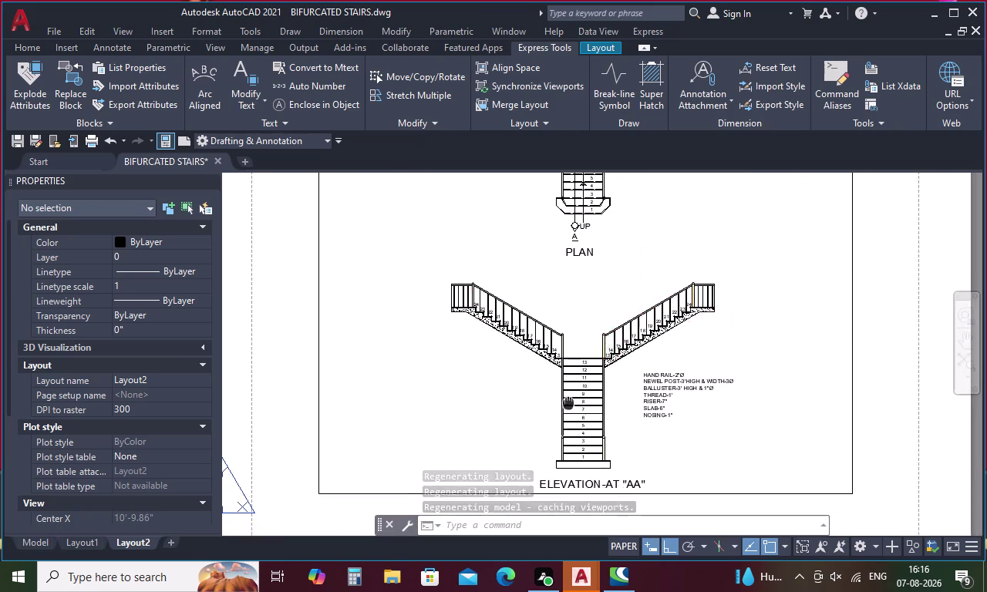
middle_drag(567, 401, 566, 393)
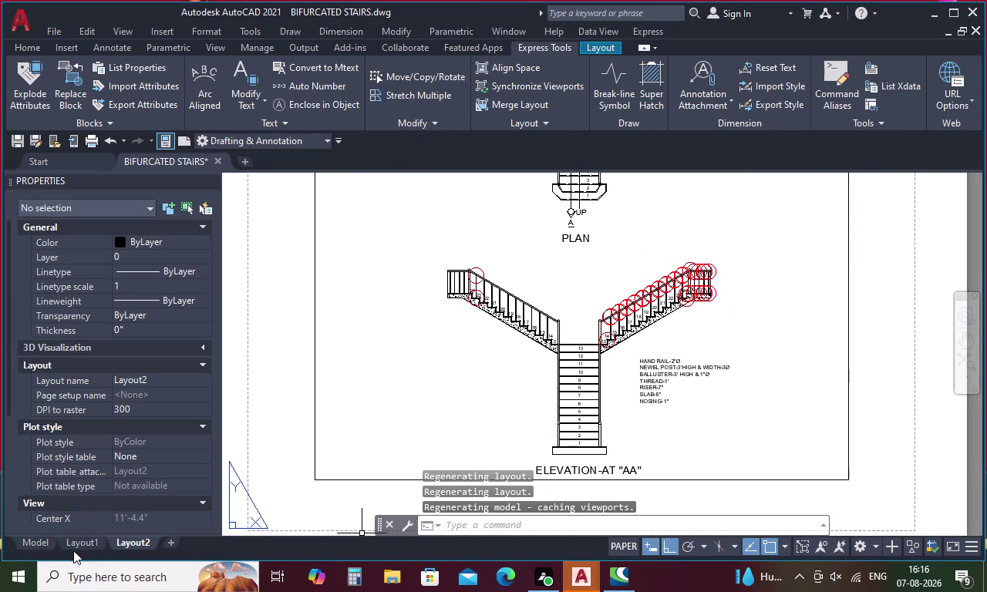
click(39, 542)
scroll(down, 3)
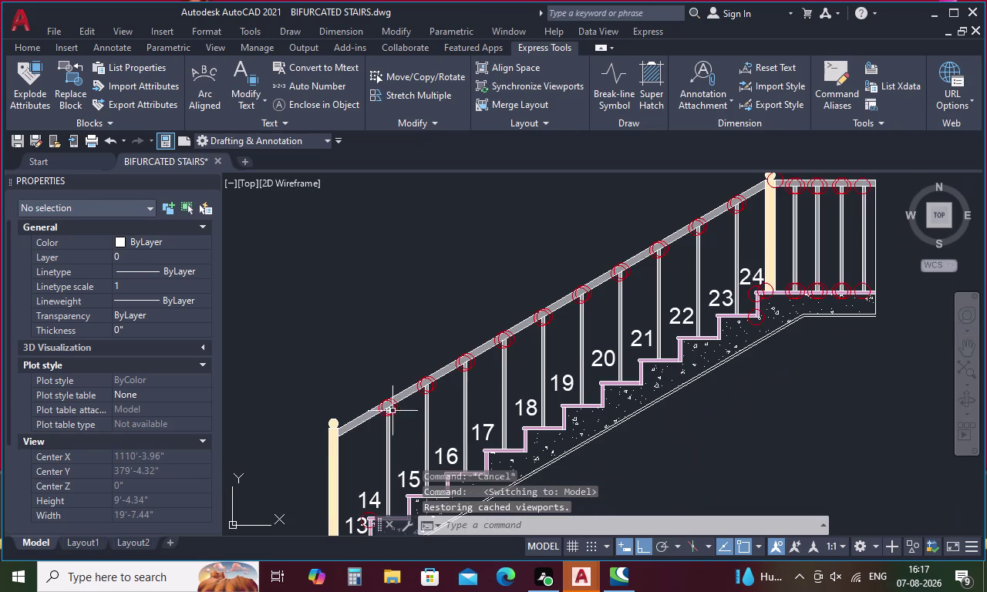
Try hatching beside the left upper flight's top newel post, then cancel when no boundary is found.
key(h)
key(space)
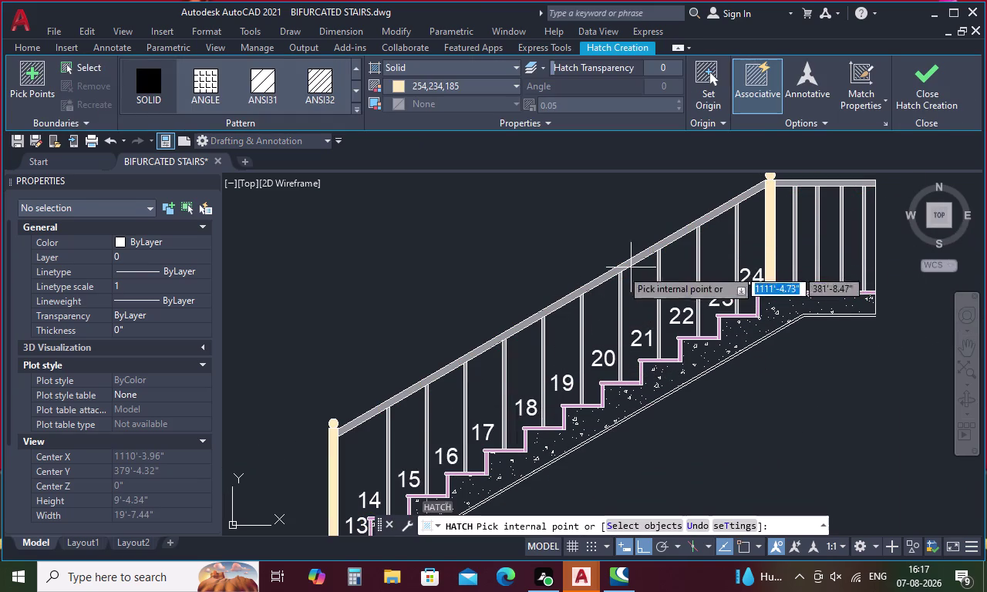
middle_drag(523, 281, 599, 249)
scroll(down, 3)
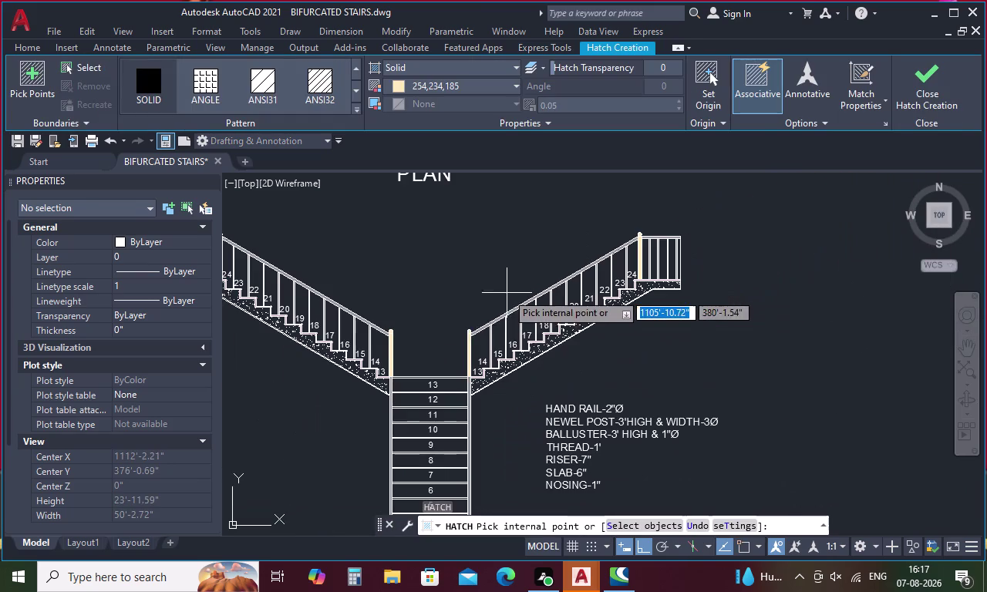
middle_drag(431, 302, 655, 273)
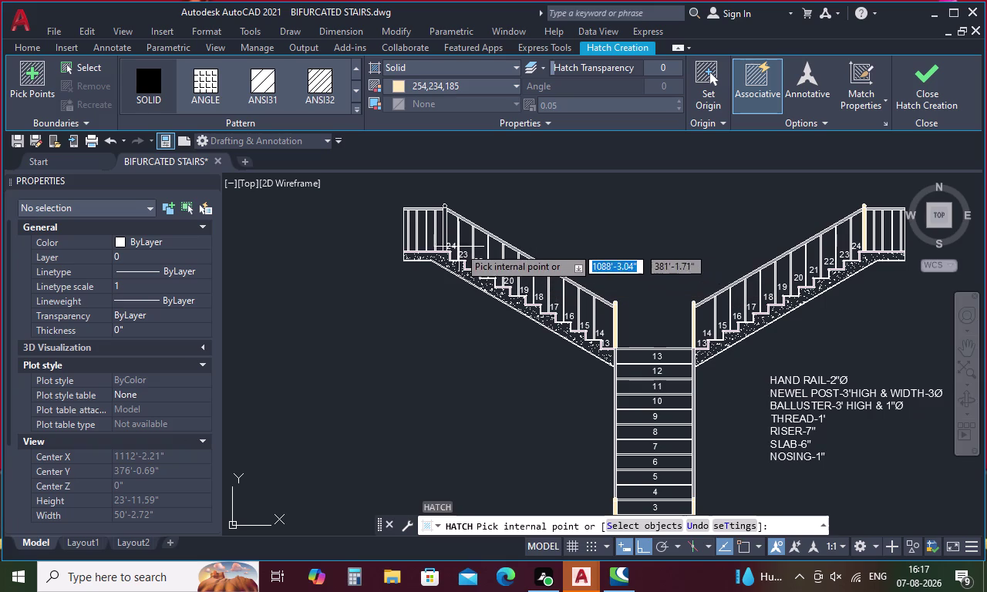
click(443, 234)
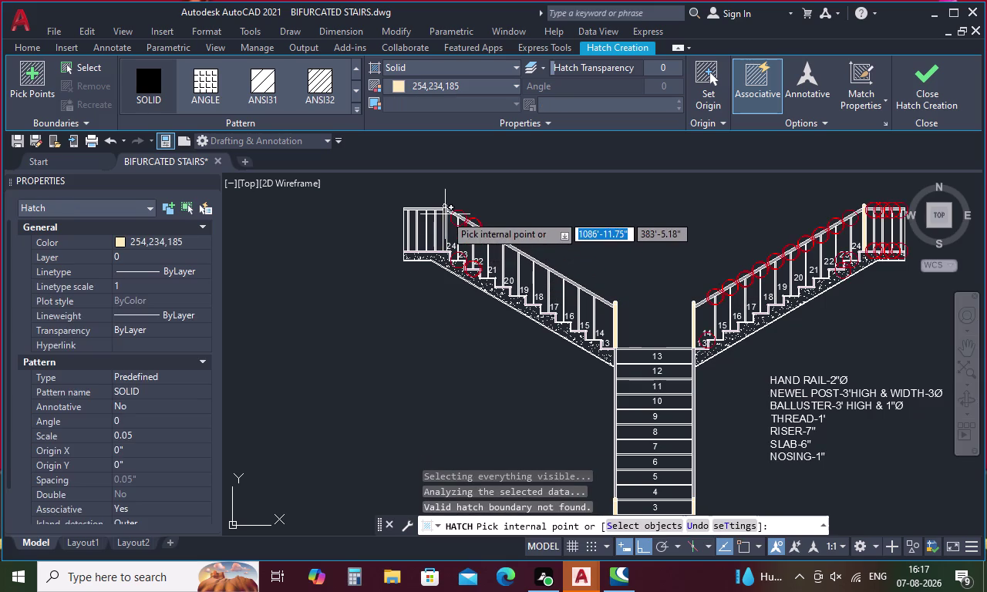
scroll(up, 3)
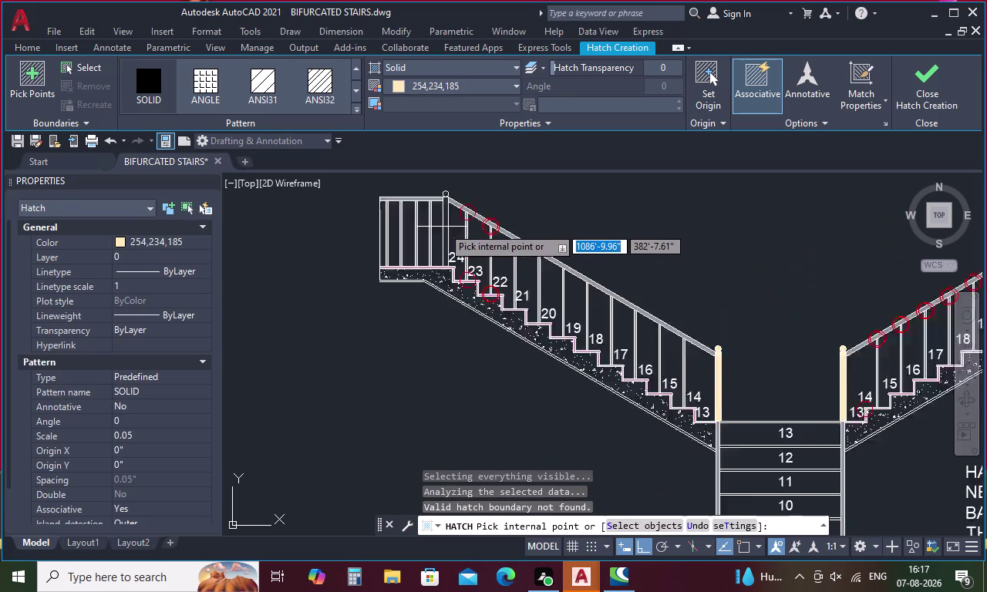
scroll(up, 3)
click(444, 227)
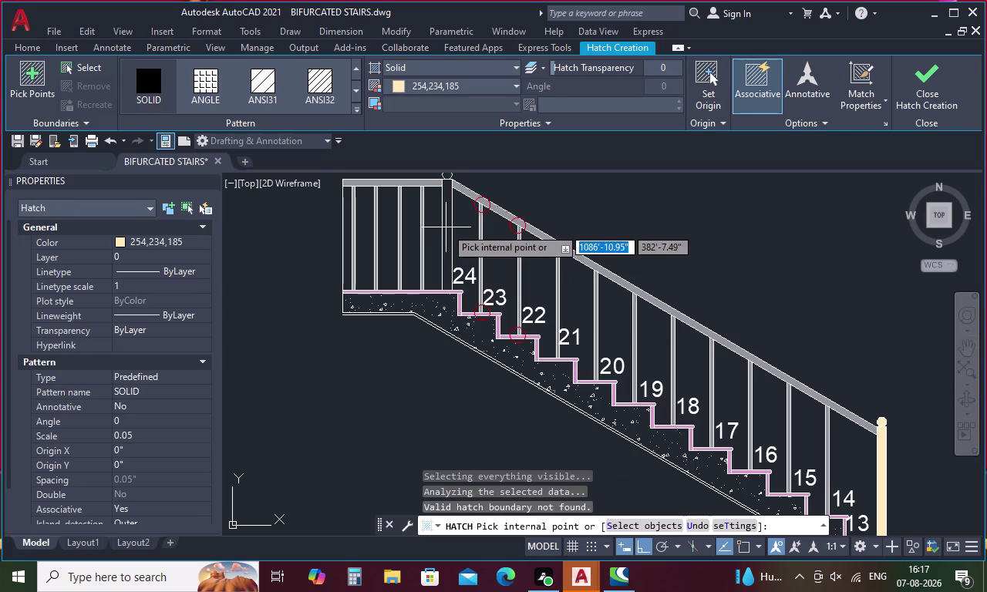
click(446, 228)
click(448, 228)
text(H)
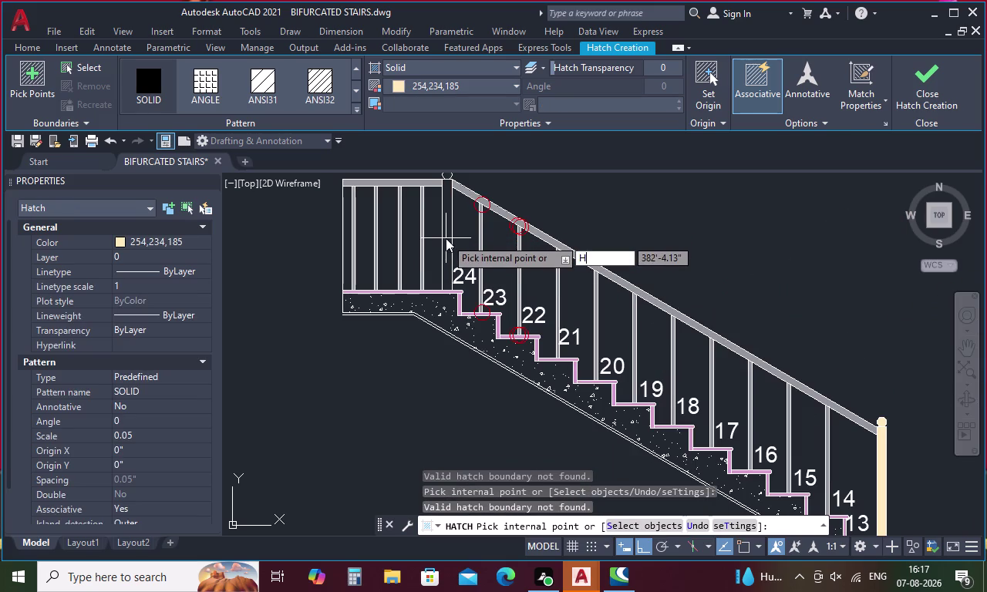
key(space)
key(Escape)
Retry the hatch pick at the top newel post area and cancel the failed attempt again.
text(H)
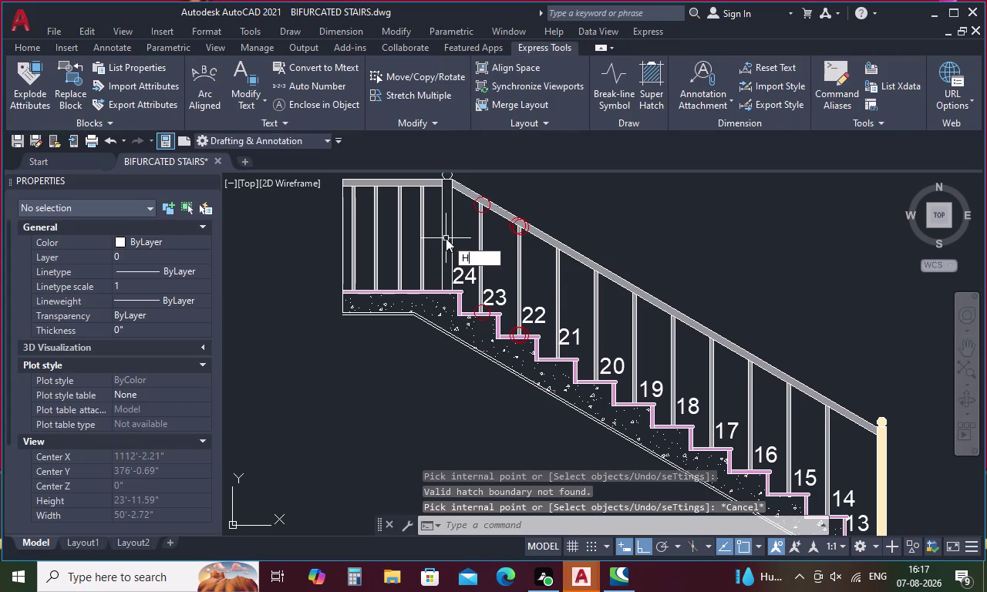
key(space)
click(446, 239)
key(Escape)
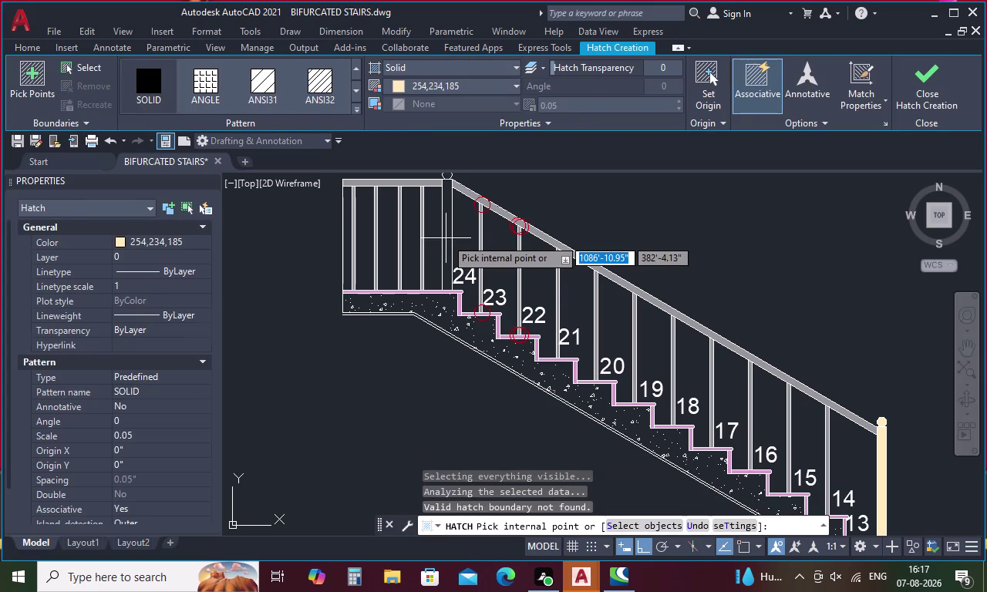
middle_drag(460, 233, 467, 279)
key(h)
key(space)
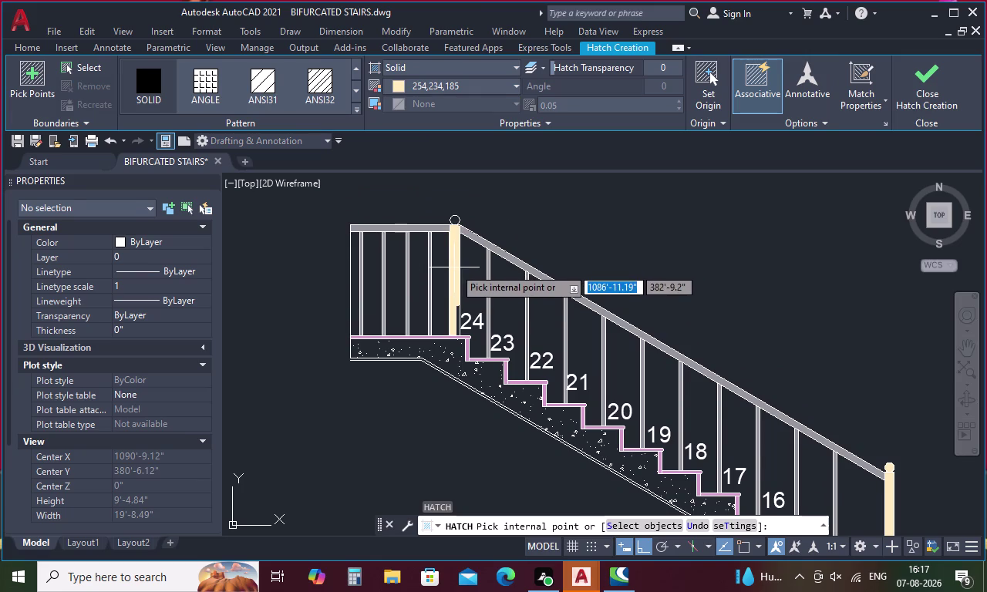
click(454, 268)
key(Escape)
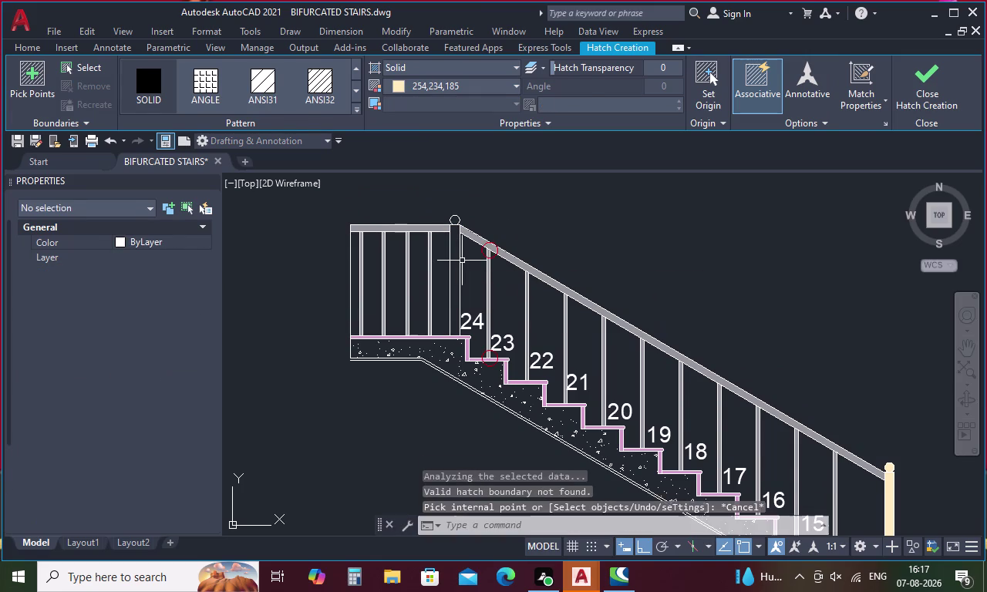
scroll(down, 3)
middle_drag(641, 375, 554, 318)
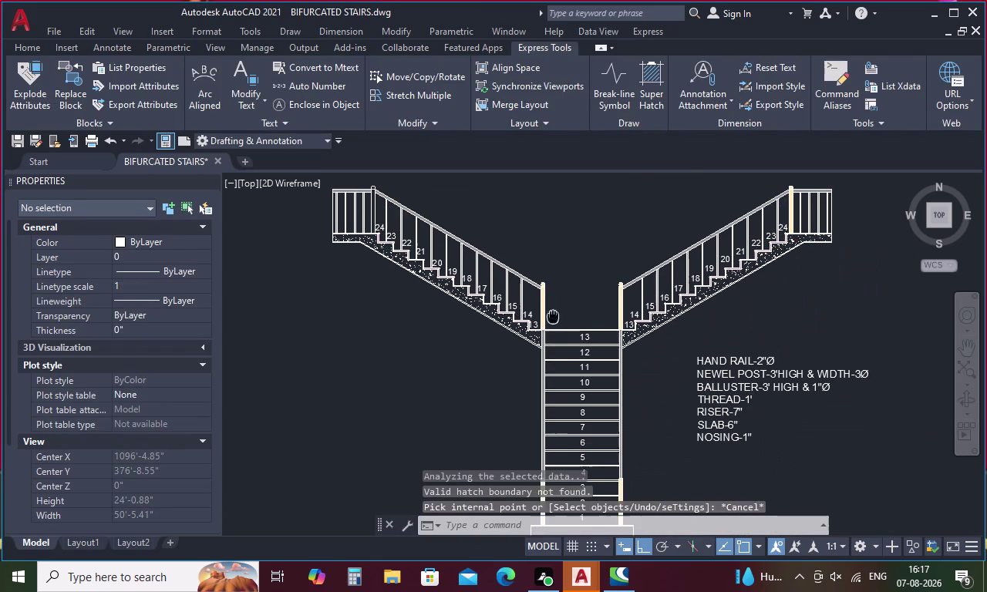
middle_drag(554, 317, 552, 316)
key(h)
key(space)
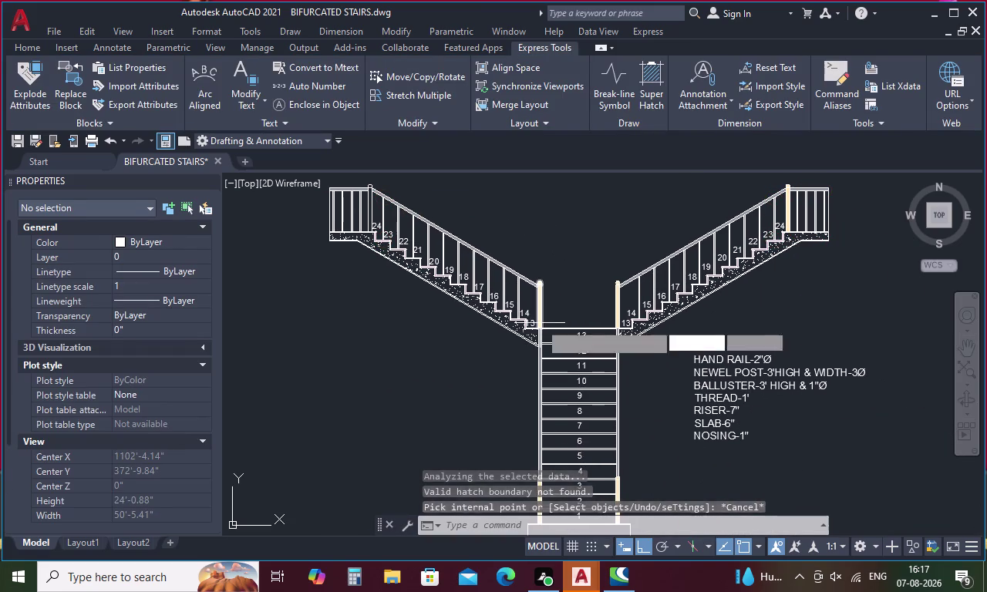
click(925, 101)
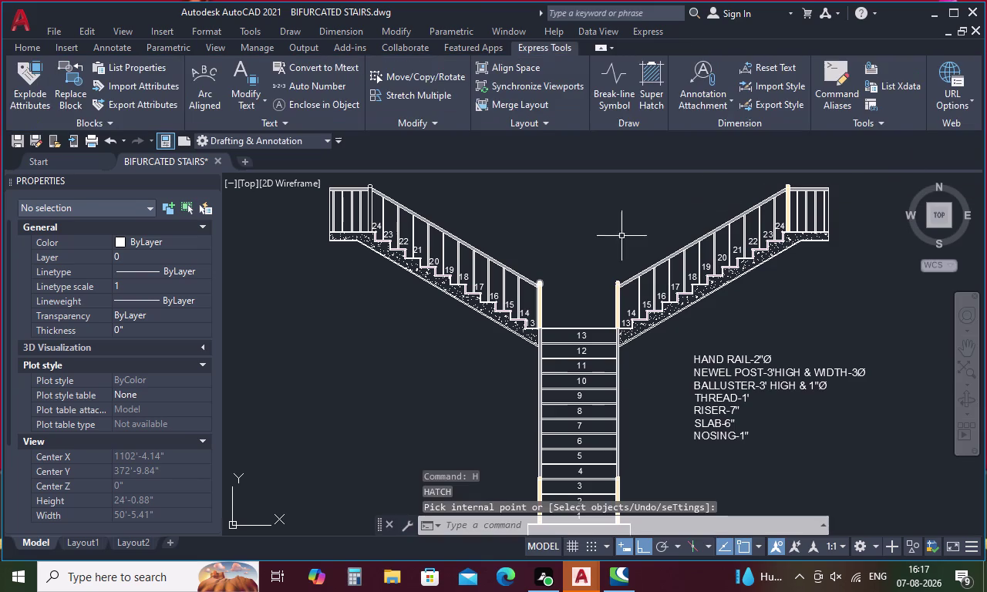
scroll(up, 3)
Select the cream fill on the junction newel post beside step 13 and delete it.
click(535, 312)
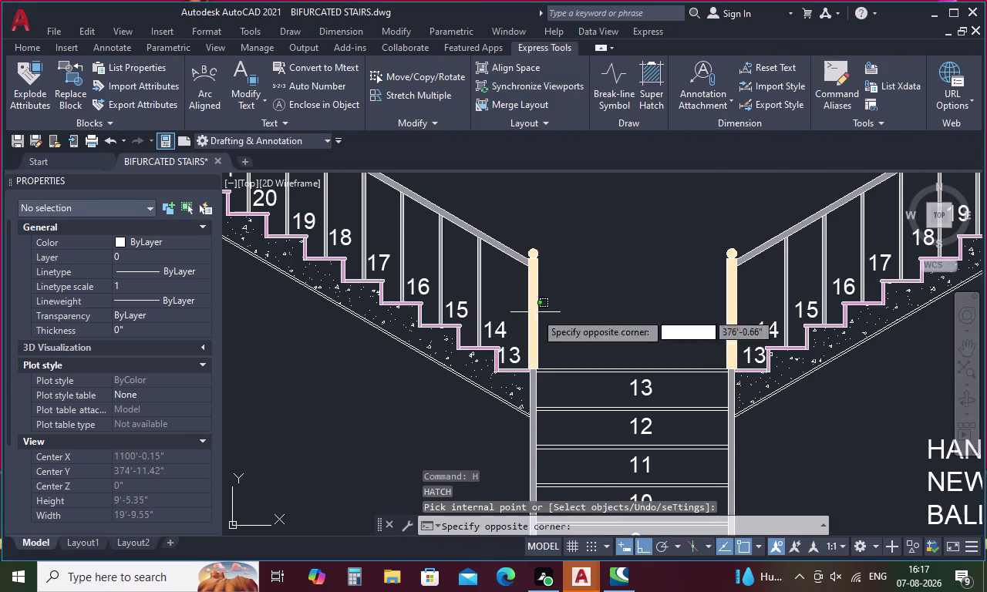
scroll(up, 3)
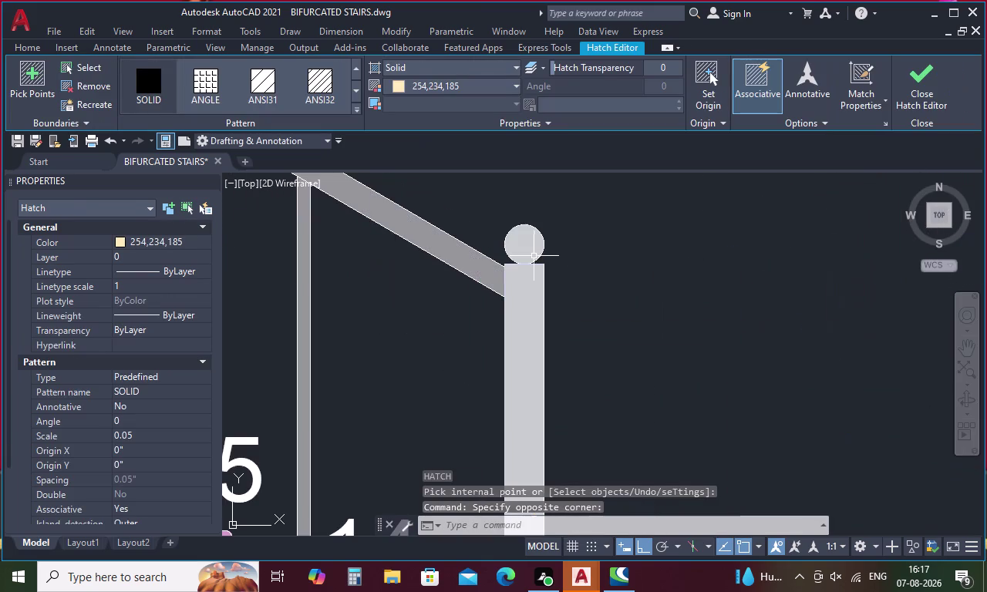
key(Escape)
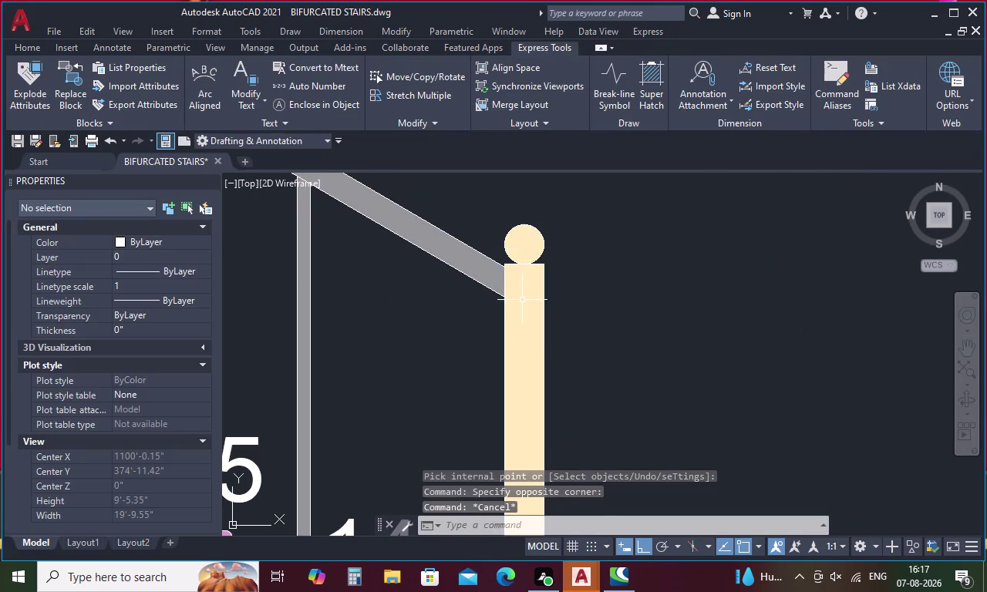
click(516, 318)
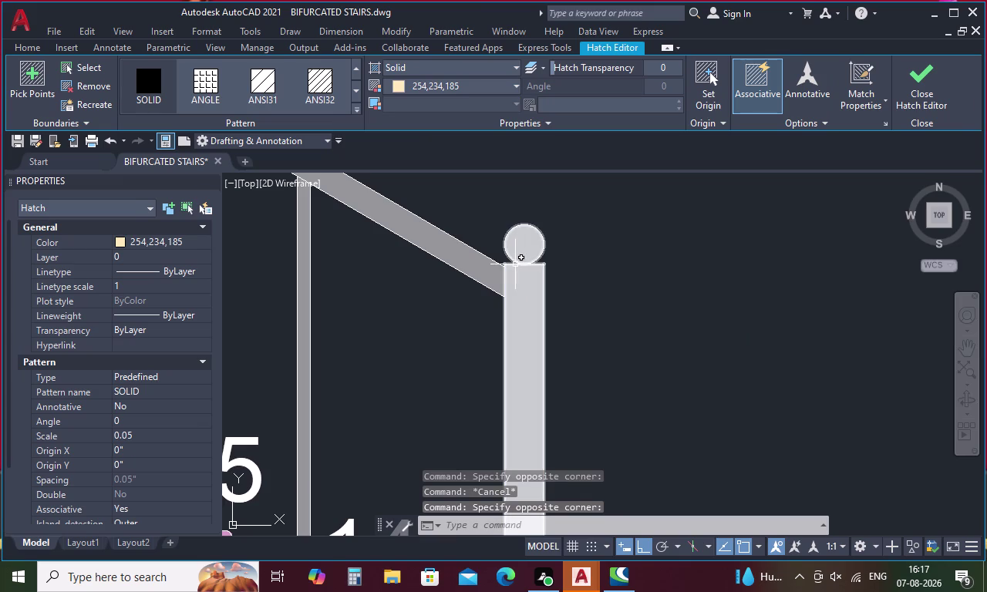
key(Delete)
scroll(down, 3)
scroll(down, 3)
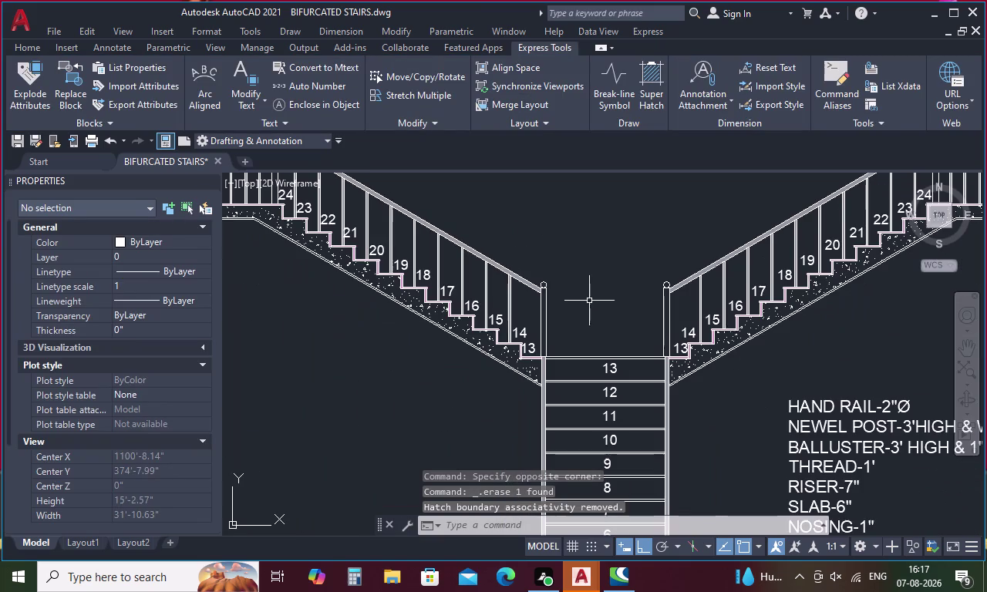
middle_drag(590, 305, 509, 299)
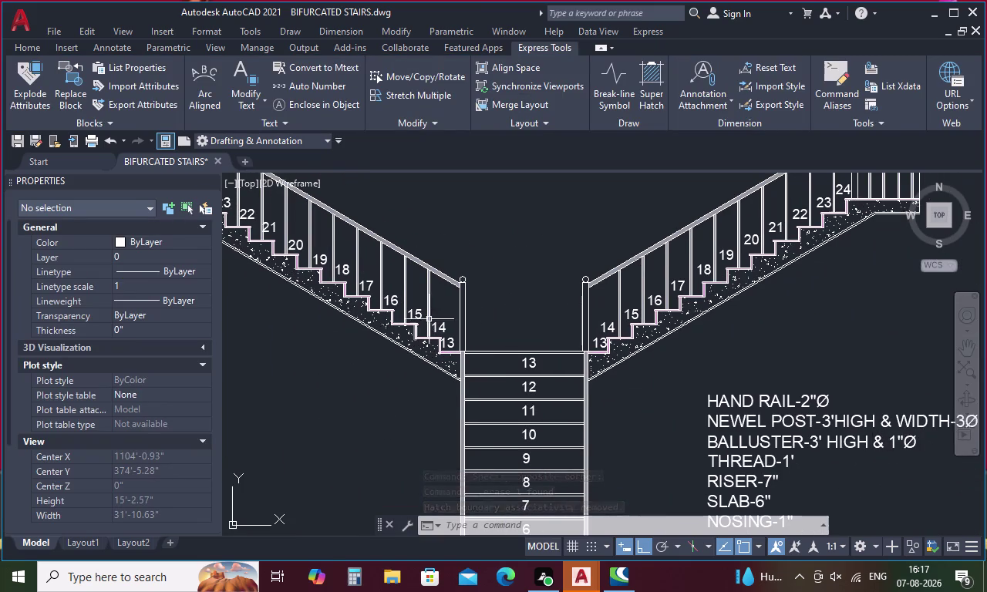
Start a solid hatch with pink colour 209,156,199.
text(HH)
key(space)
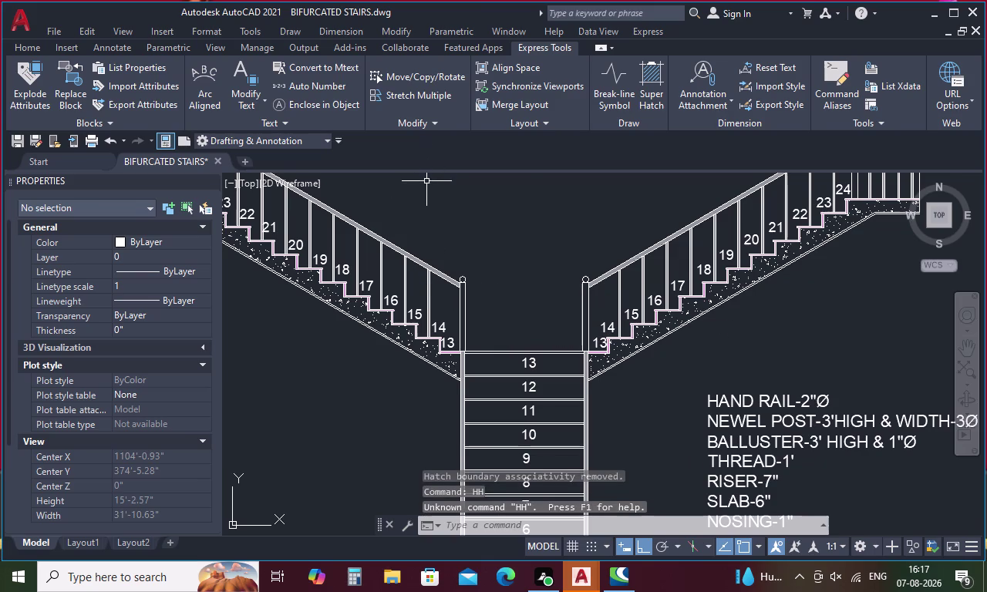
key(Escape)
key(h)
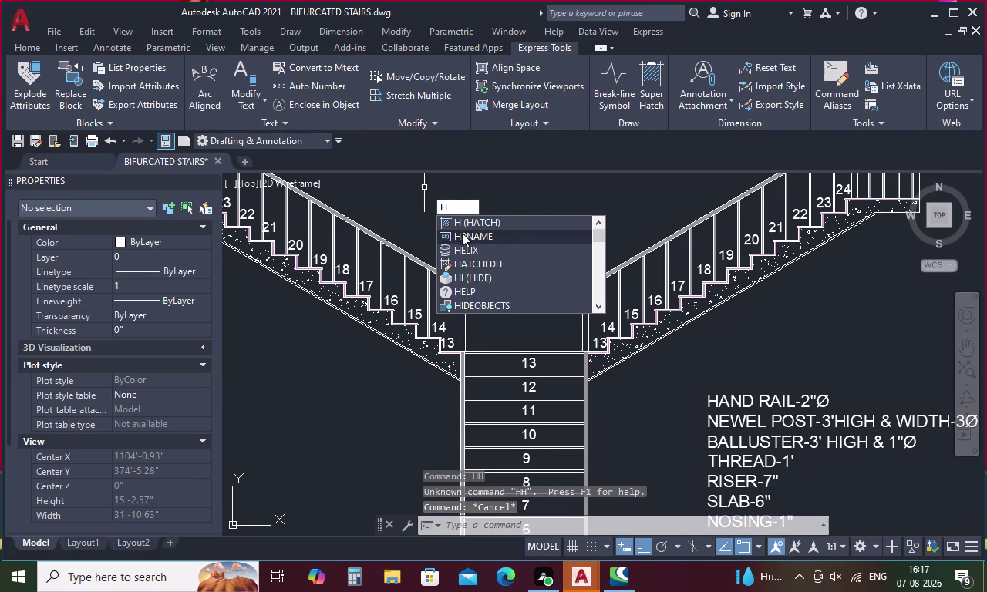
click(478, 219)
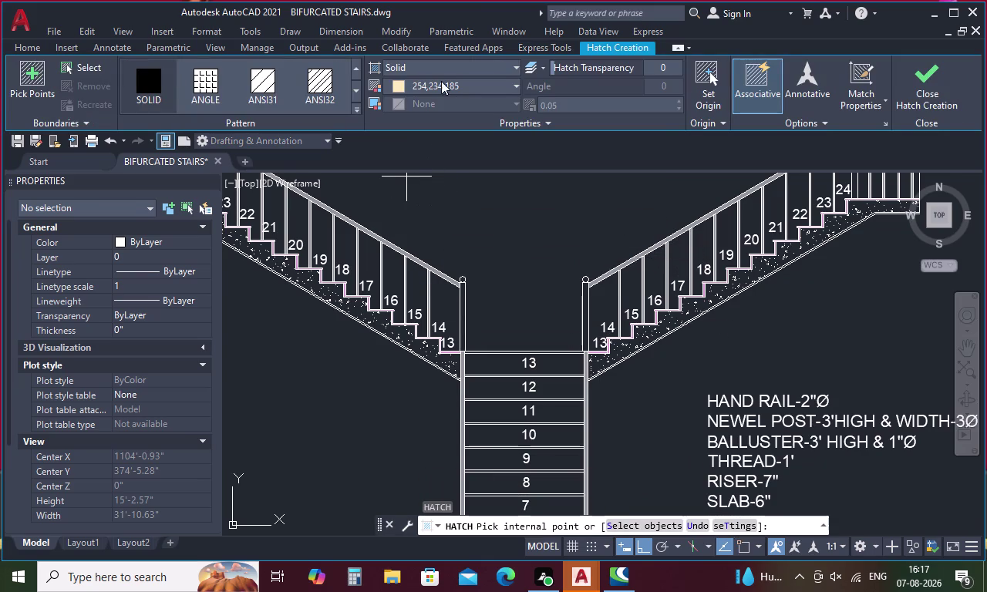
click(518, 83)
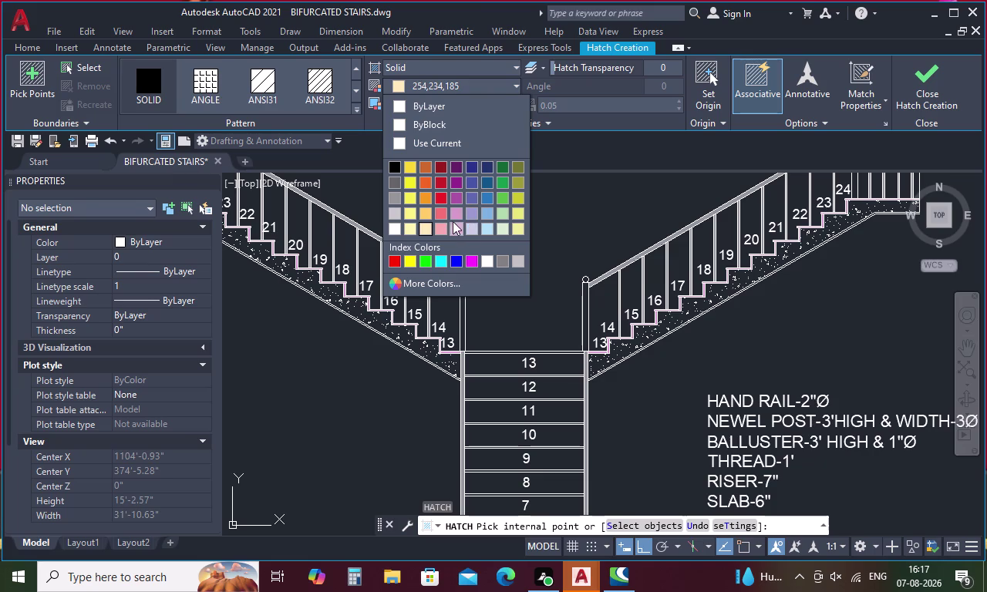
click(456, 213)
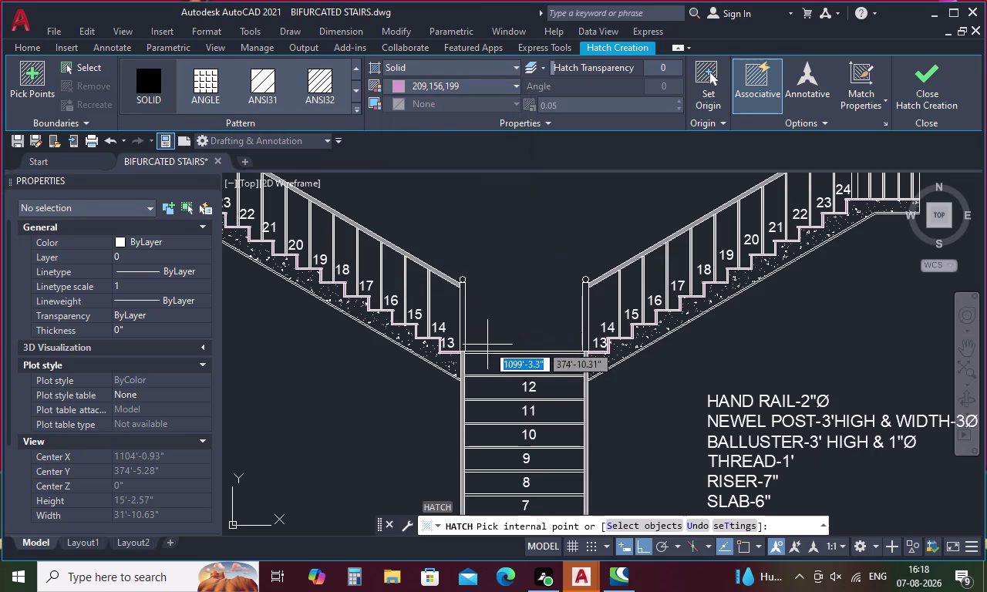
Fill the tread strips from step 13 down to steps 11-10 pink, undoing one stray fill.
scroll(up, 3)
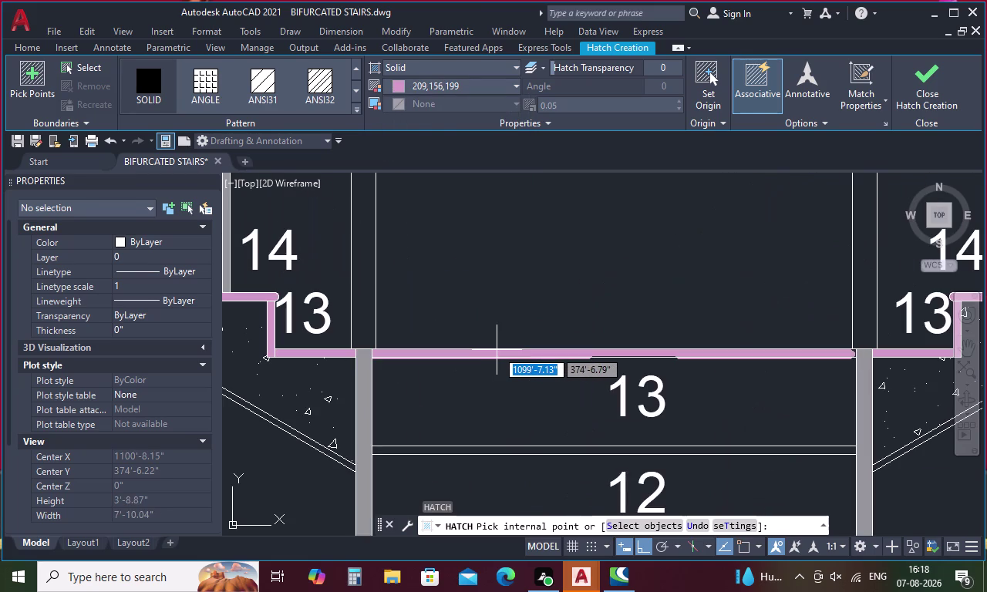
click(496, 350)
middle_drag(505, 360, 482, 231)
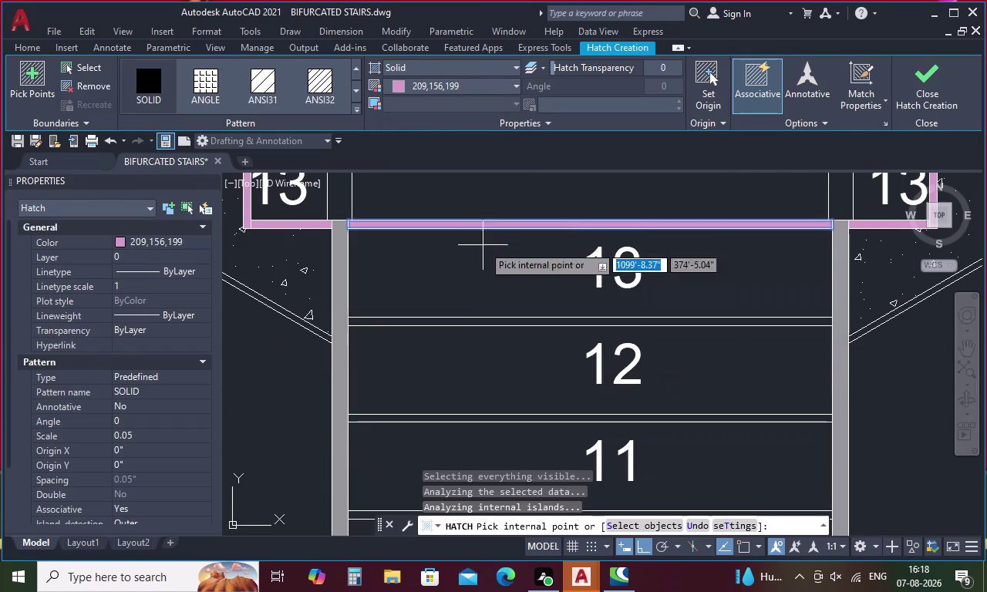
click(495, 323)
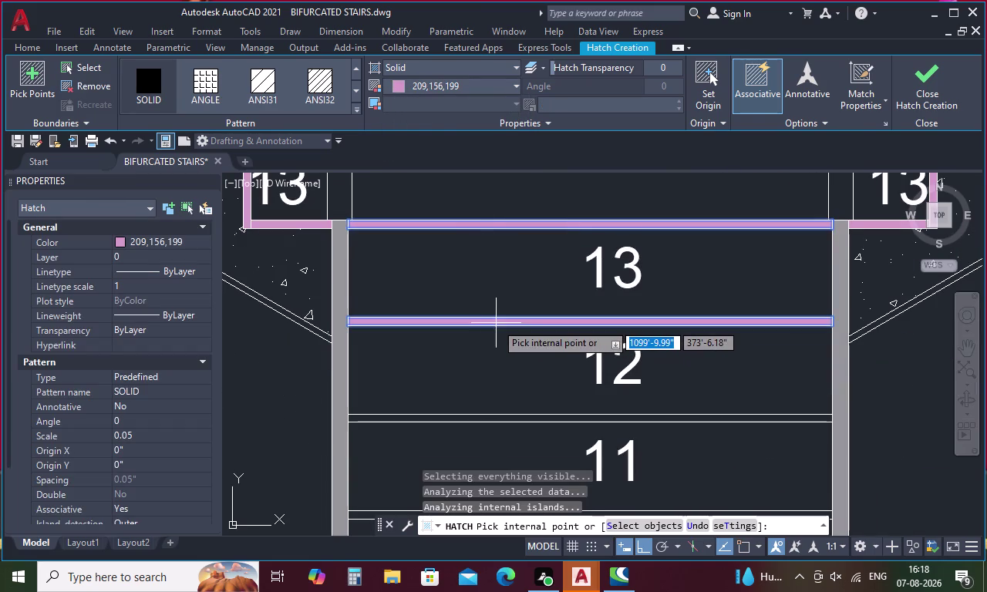
middle_drag(496, 322, 448, 216)
click(464, 315)
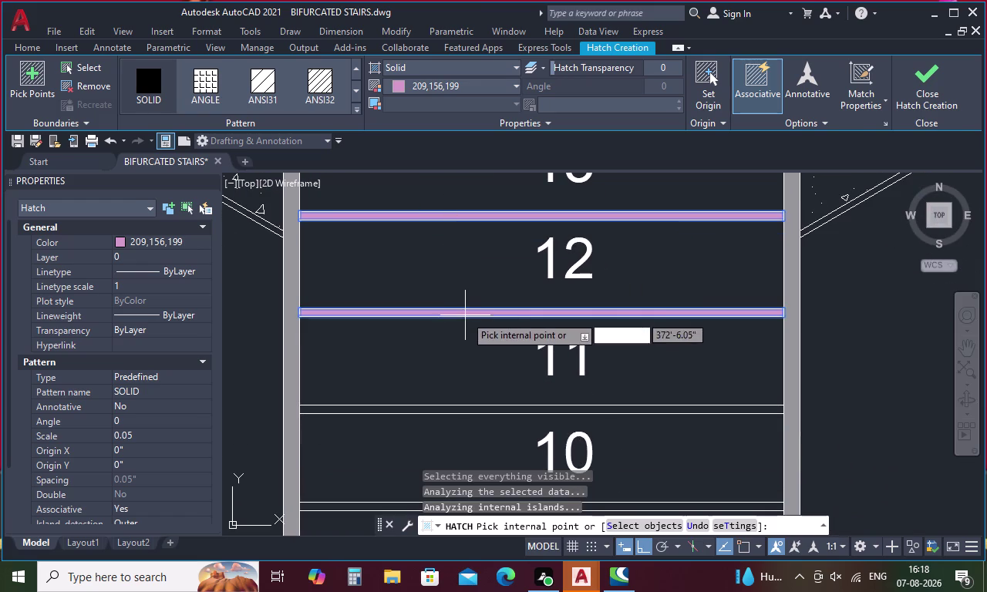
middle_drag(465, 316, 441, 222)
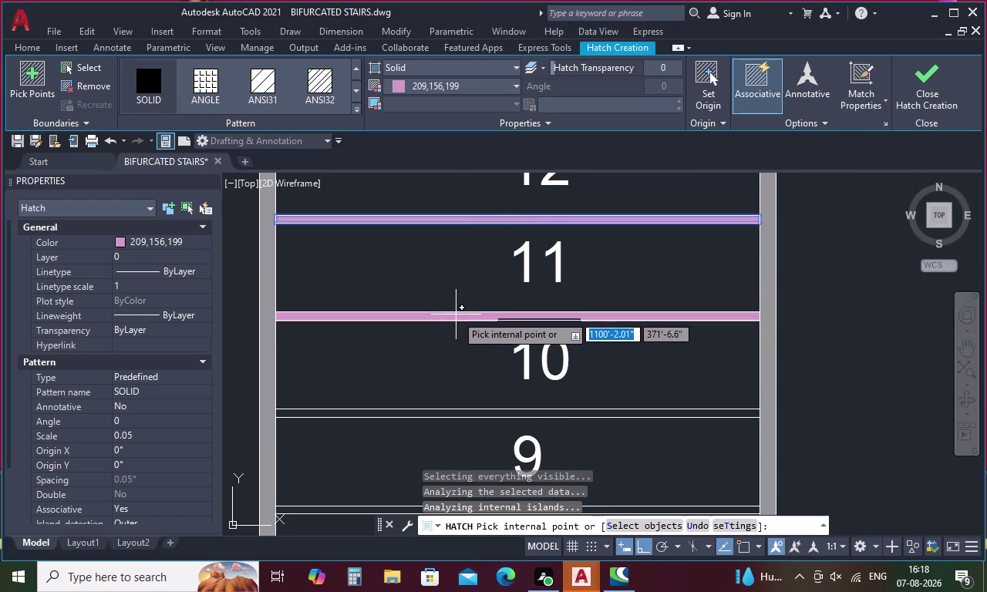
click(455, 315)
middle_drag(456, 314, 419, 186)
click(437, 290)
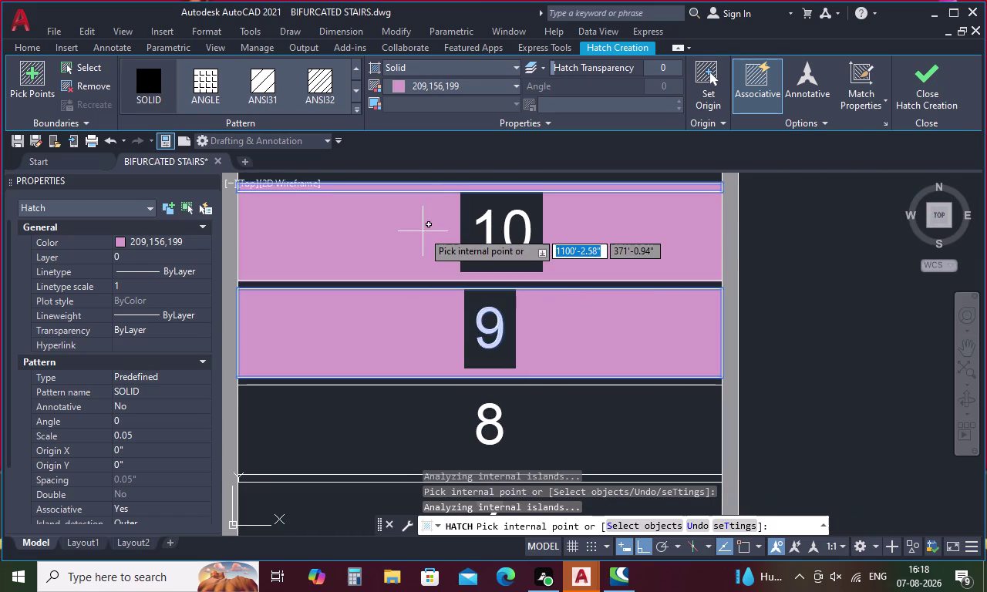
key(ctrl+z)
Fill the tread strips between steps 10 and 4 pink.
click(422, 285)
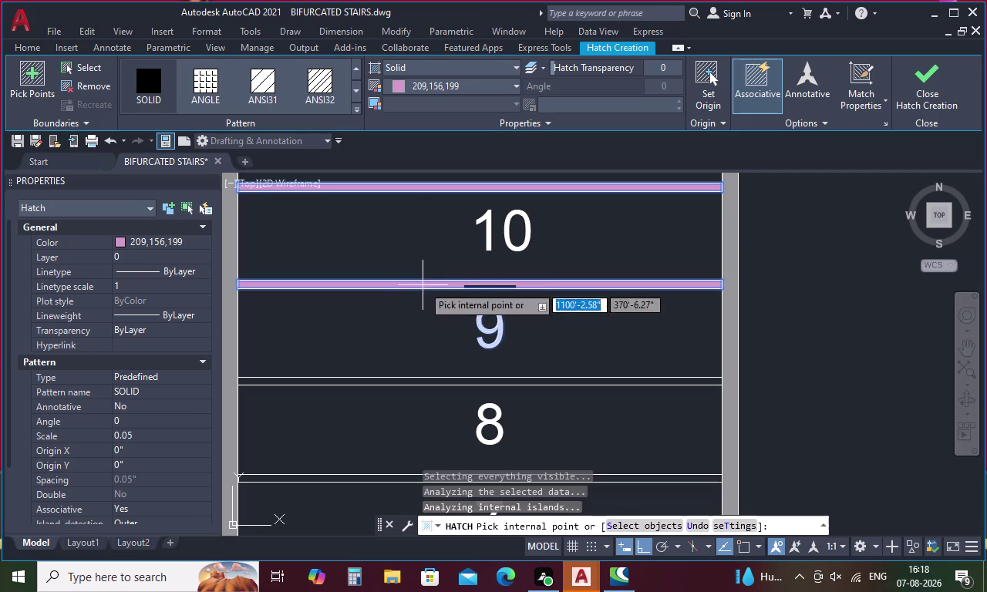
click(430, 382)
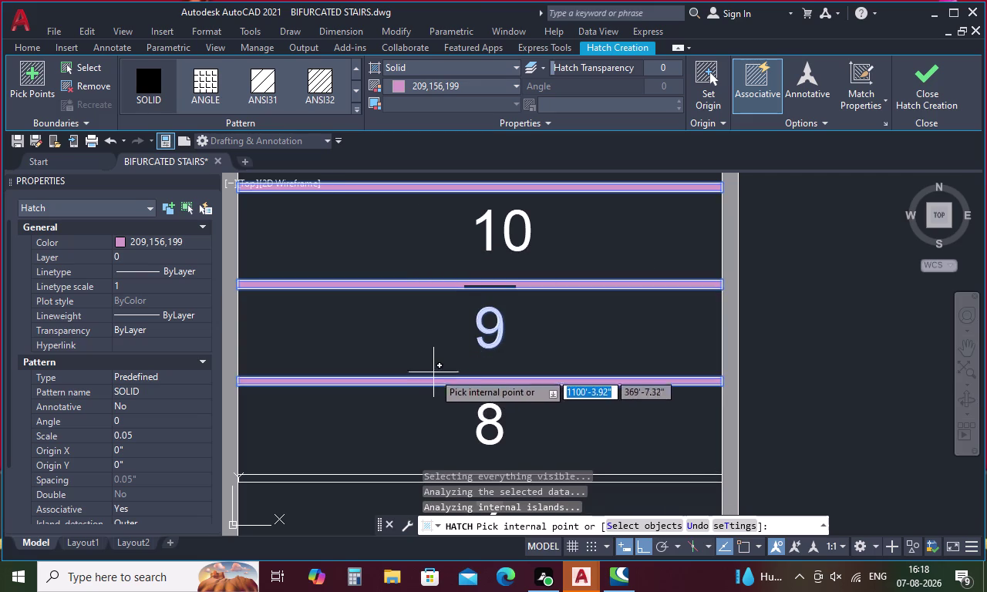
middle_drag(434, 365, 394, 224)
click(407, 339)
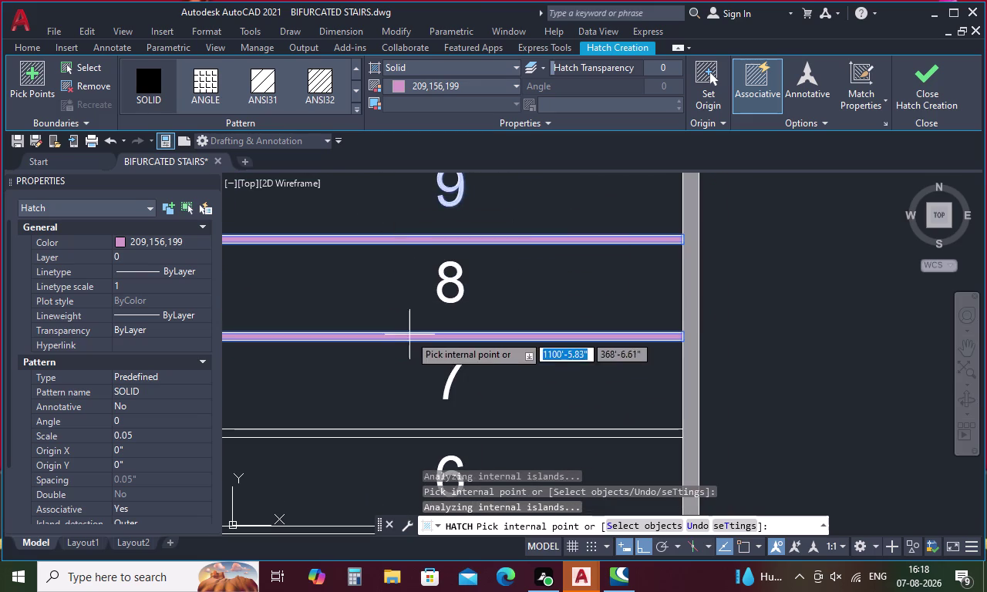
middle_drag(410, 333, 390, 211)
click(396, 312)
middle_drag(397, 305, 386, 235)
click(393, 336)
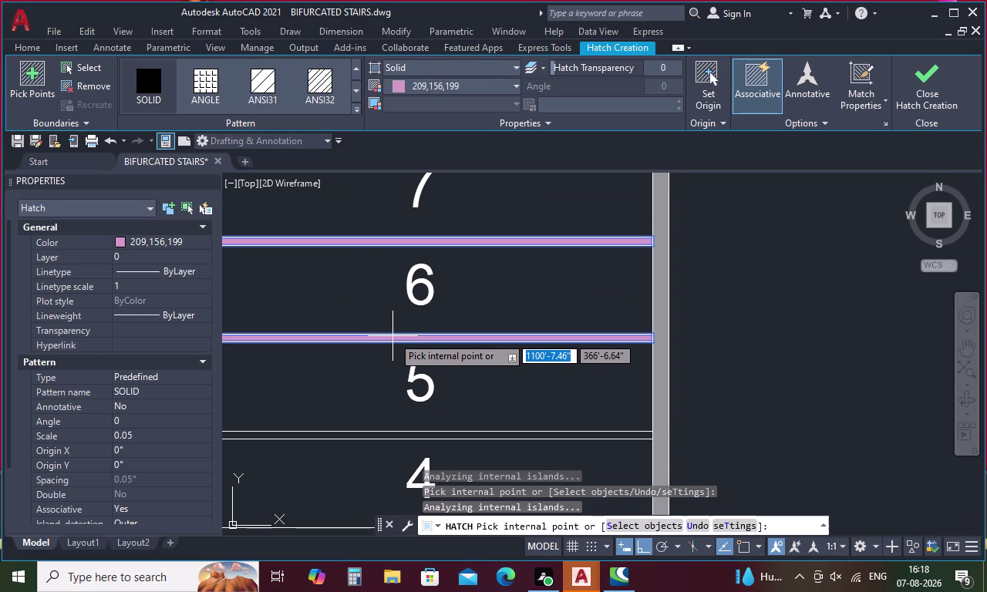
middle_drag(397, 332, 397, 226)
click(390, 330)
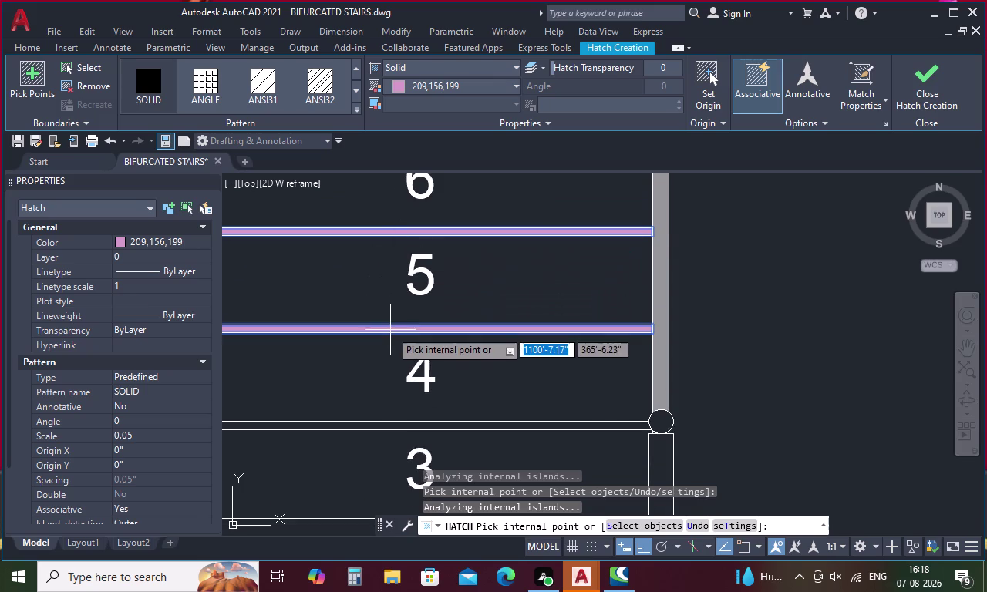
Fill the strips from step 4 down to the base pink and close the hatch.
middle_drag(394, 320, 394, 236)
click(373, 340)
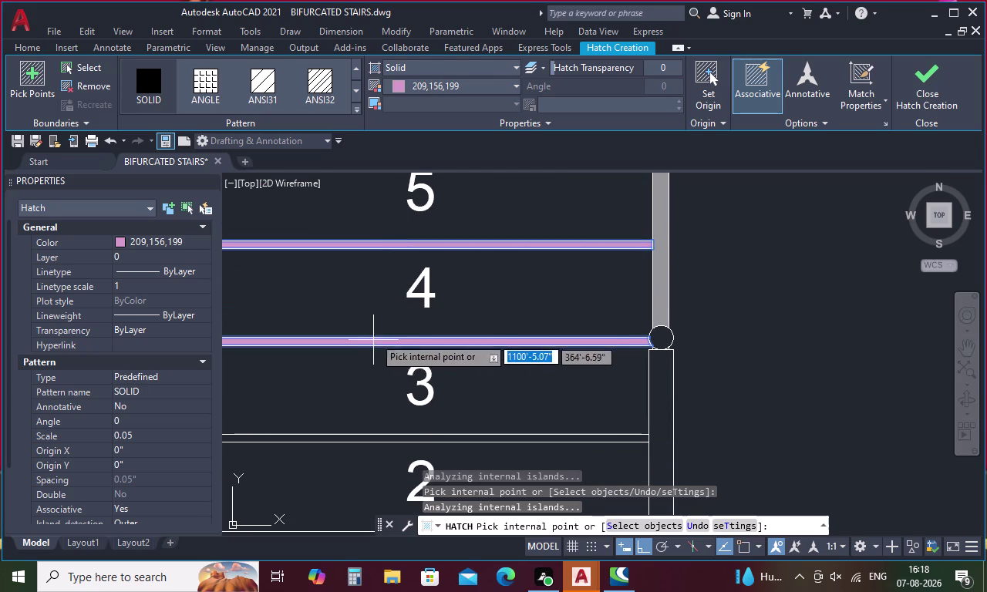
middle_drag(378, 327, 391, 245)
click(361, 357)
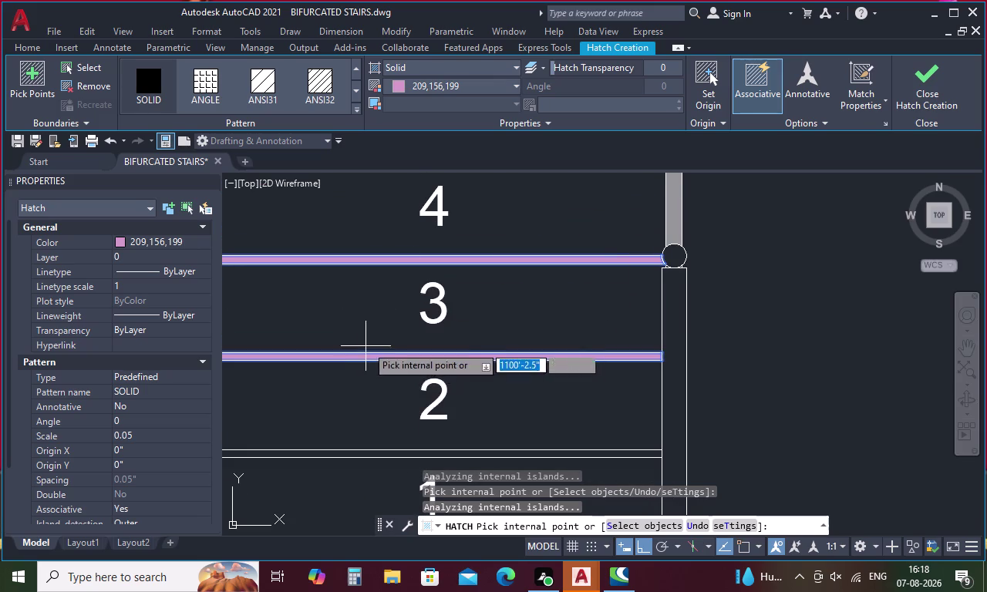
middle_drag(367, 345, 396, 221)
click(380, 331)
middle_drag(388, 320, 408, 179)
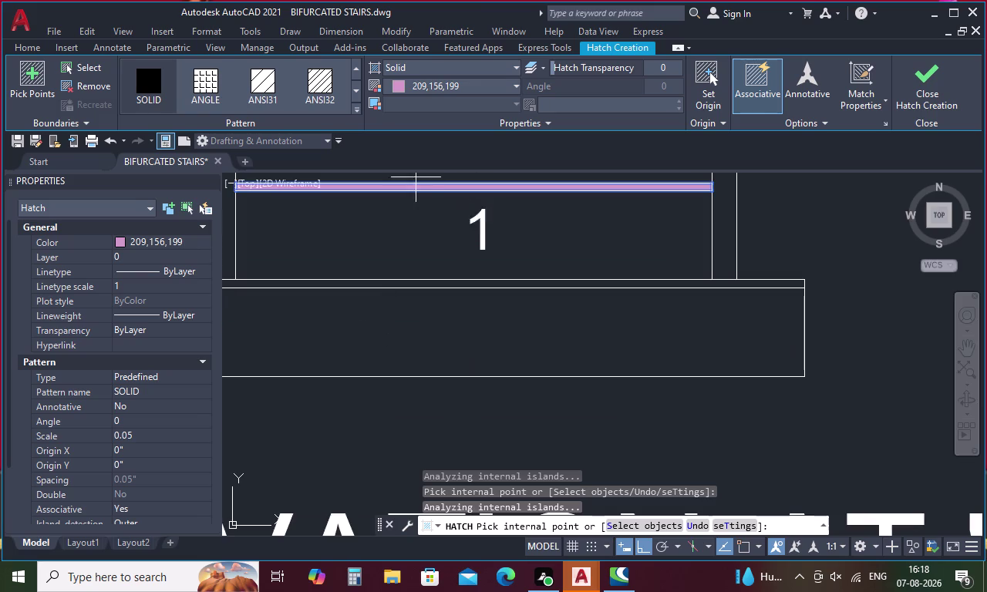
click(392, 283)
scroll(down, 3)
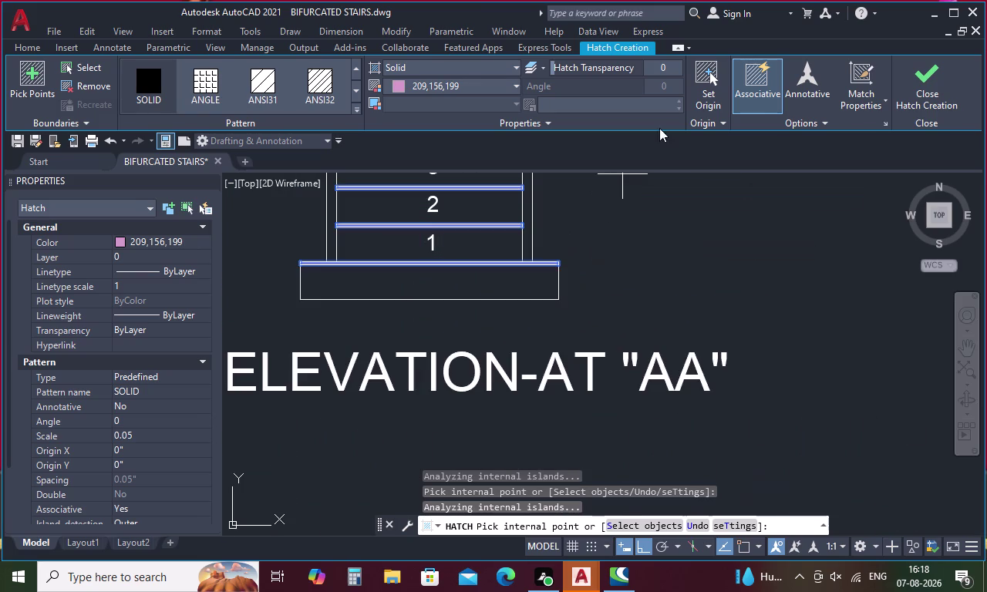
click(922, 98)
scroll(down, 3)
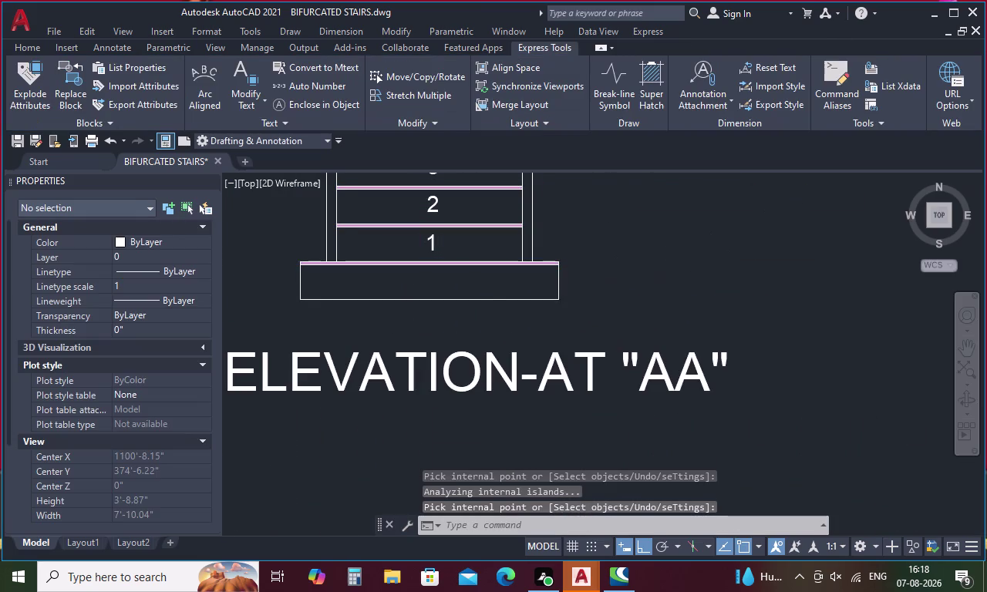
scroll(down, 3)
middle_drag(574, 251, 584, 309)
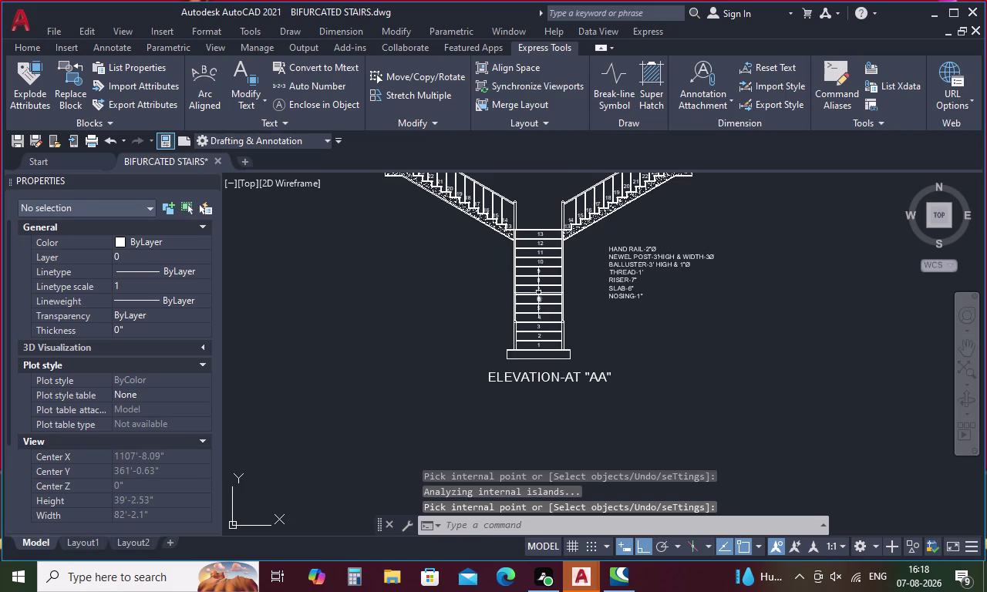
scroll(up, 3)
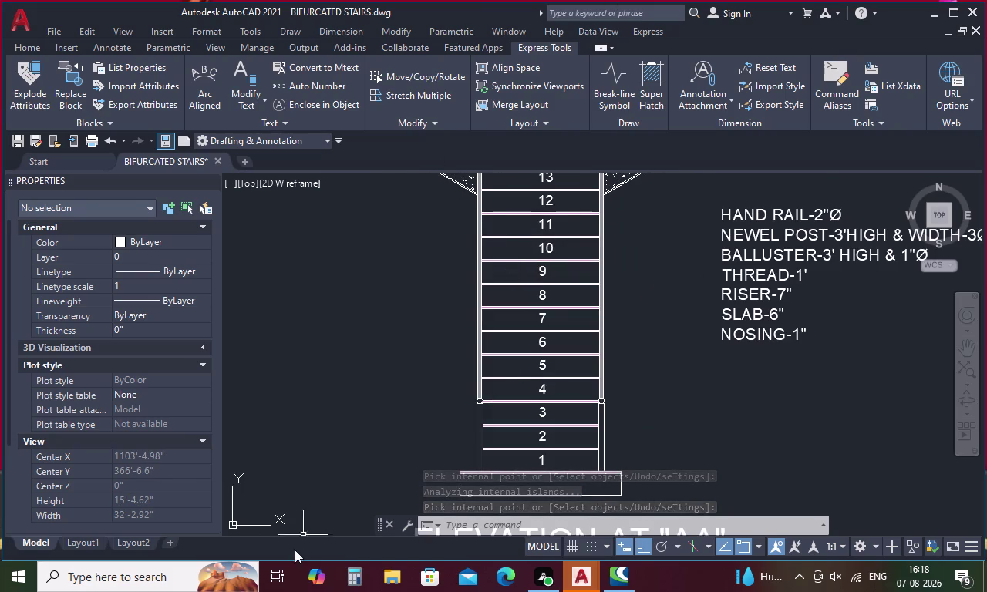
scroll(down, 3)
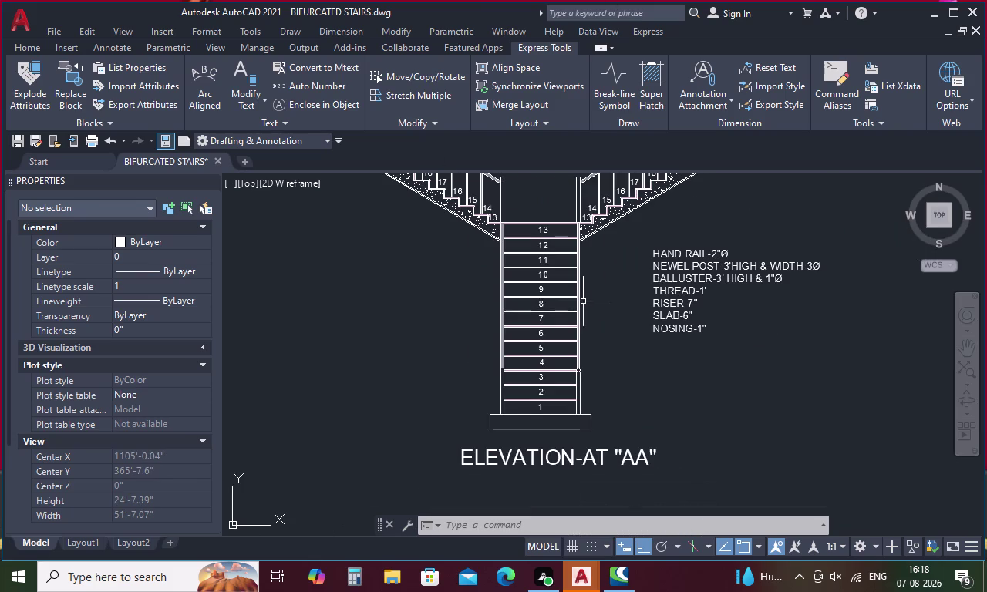
middle_drag(587, 302, 606, 405)
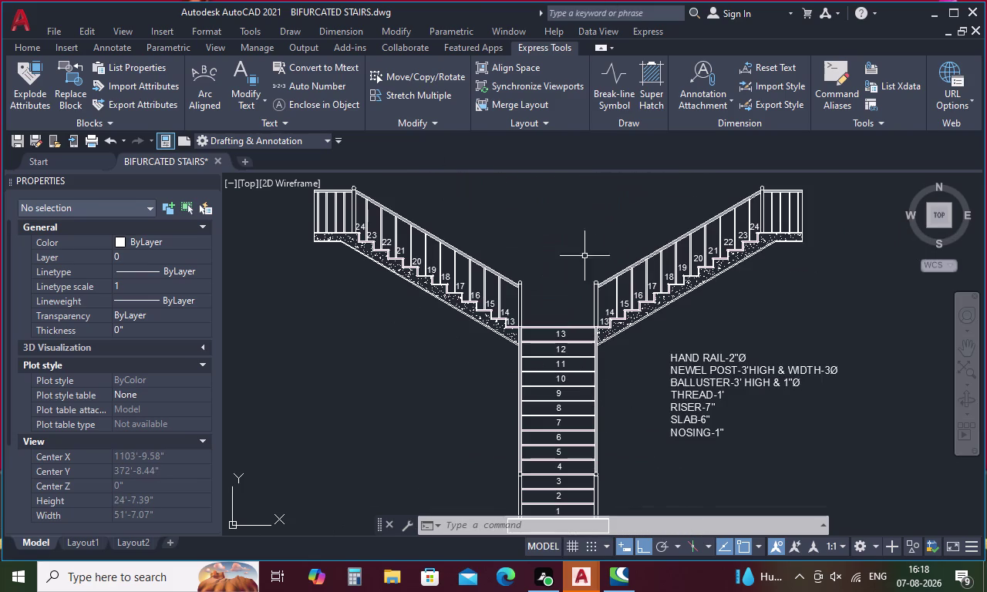
key(Escape)
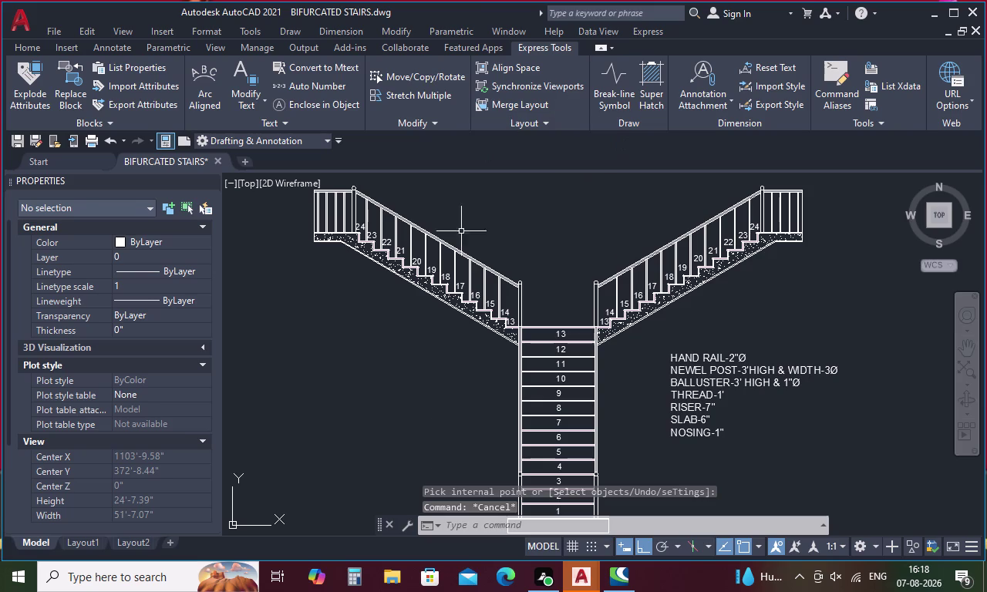
scroll(down, 3)
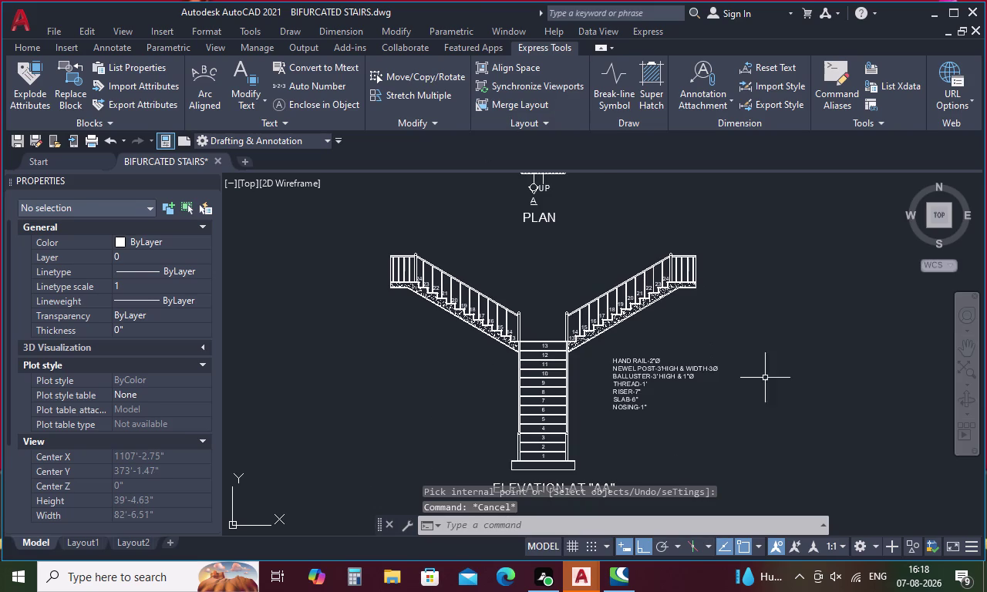
middle_drag(568, 365, 589, 428)
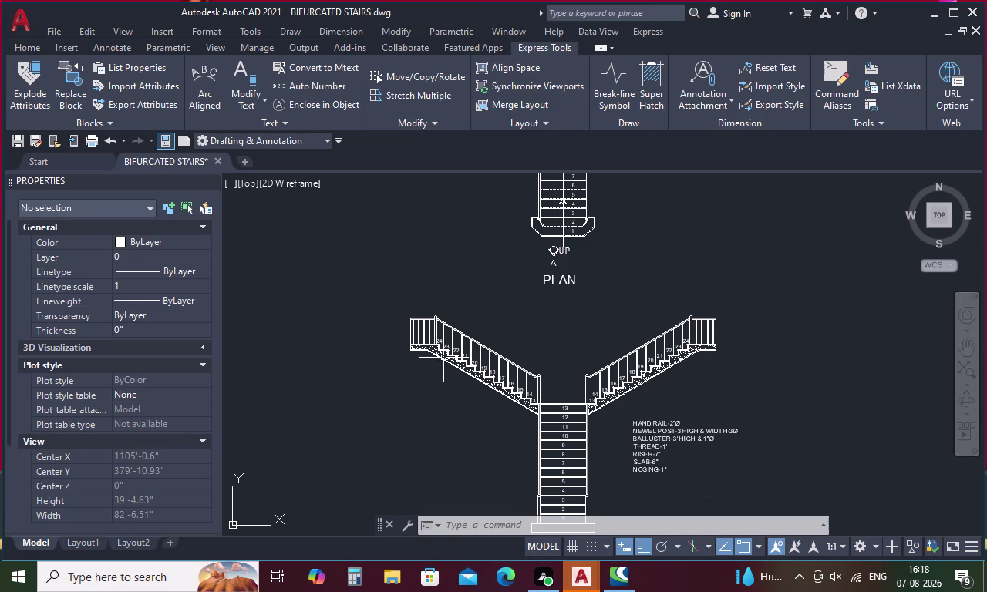
Give ISO-25 oblique tick arrowheads at size 7, then open the dimension line colour list.
text(D)
key(space)
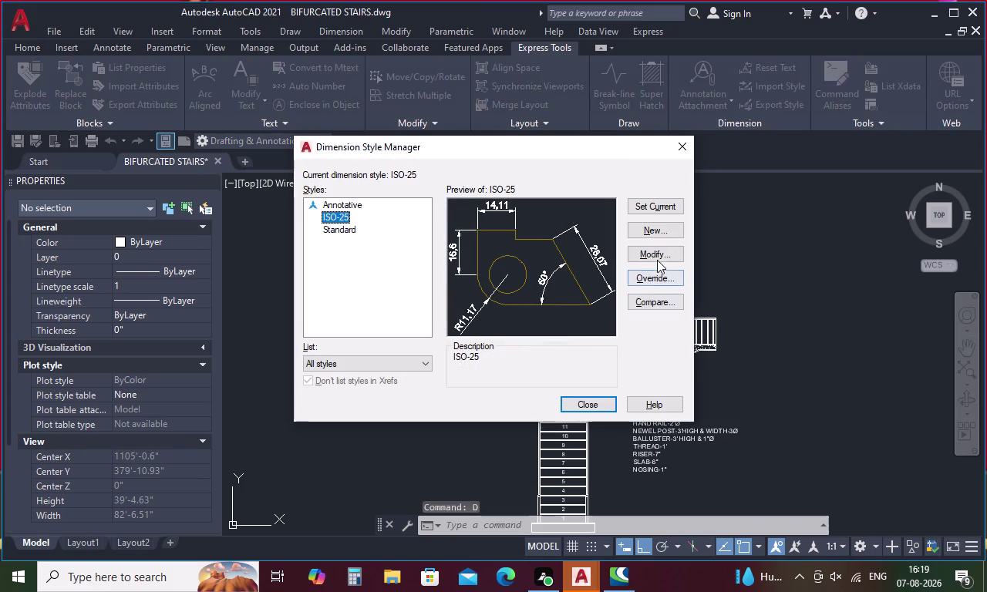
click(663, 251)
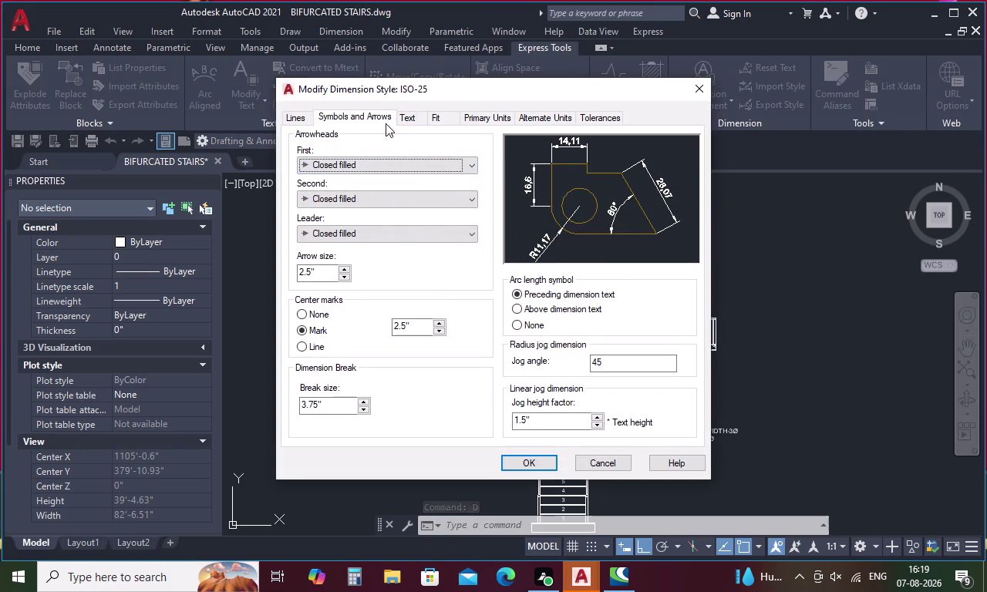
click(398, 165)
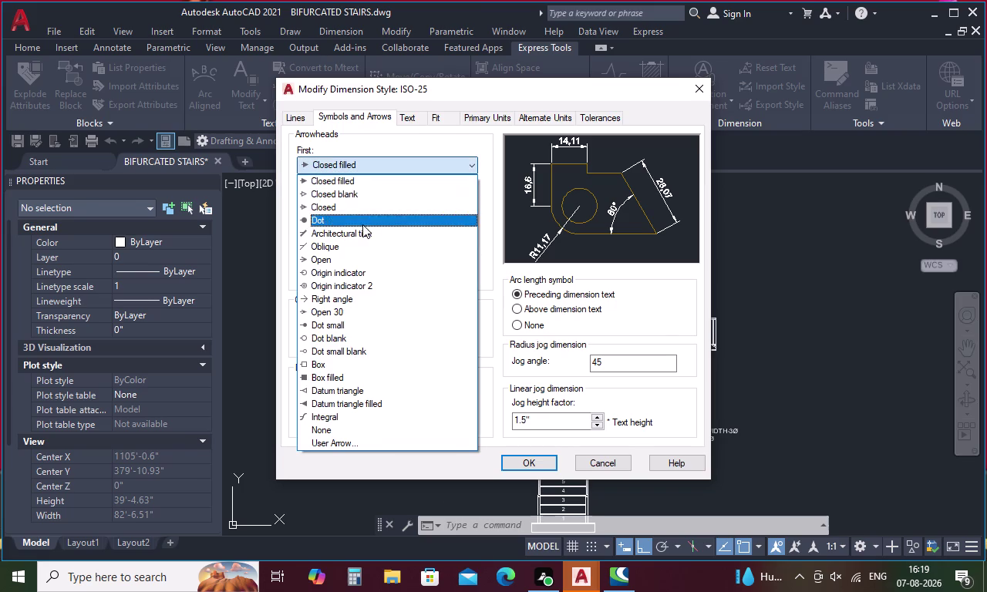
click(360, 244)
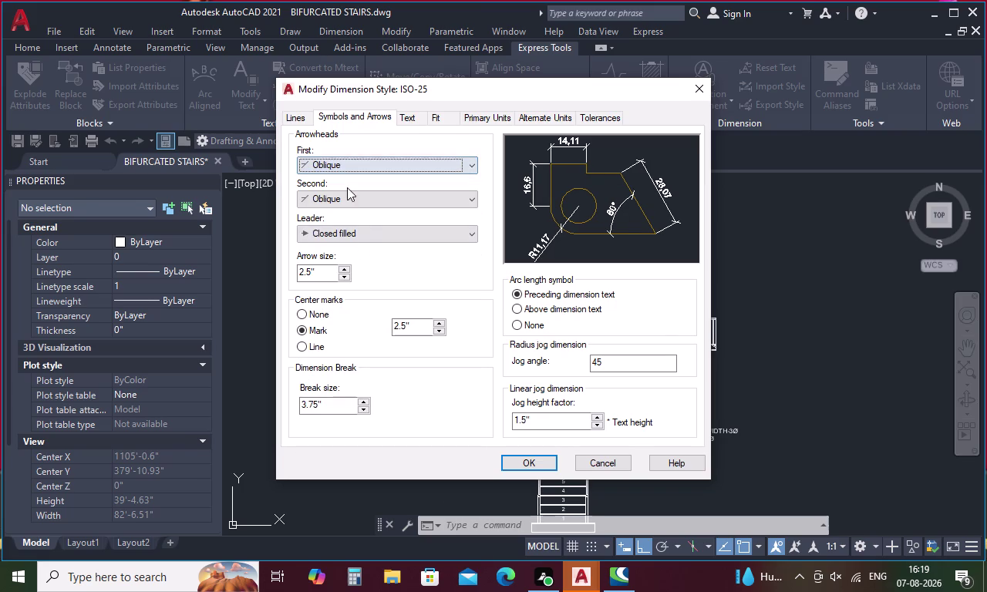
click(333, 268)
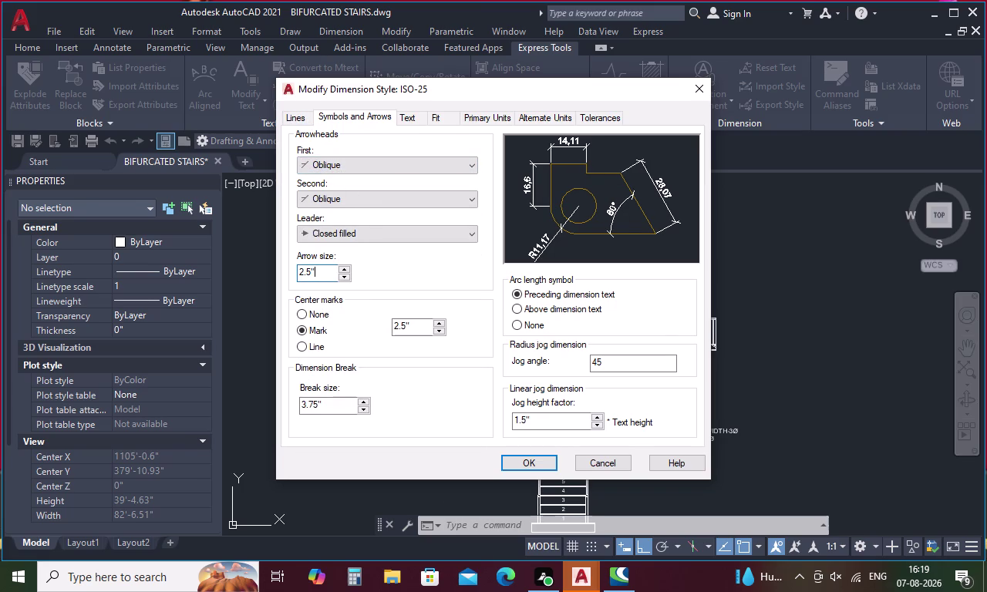
key(BackSpace)
key(BackSpace)
key(BackSpace)
key(7)
key(Return)
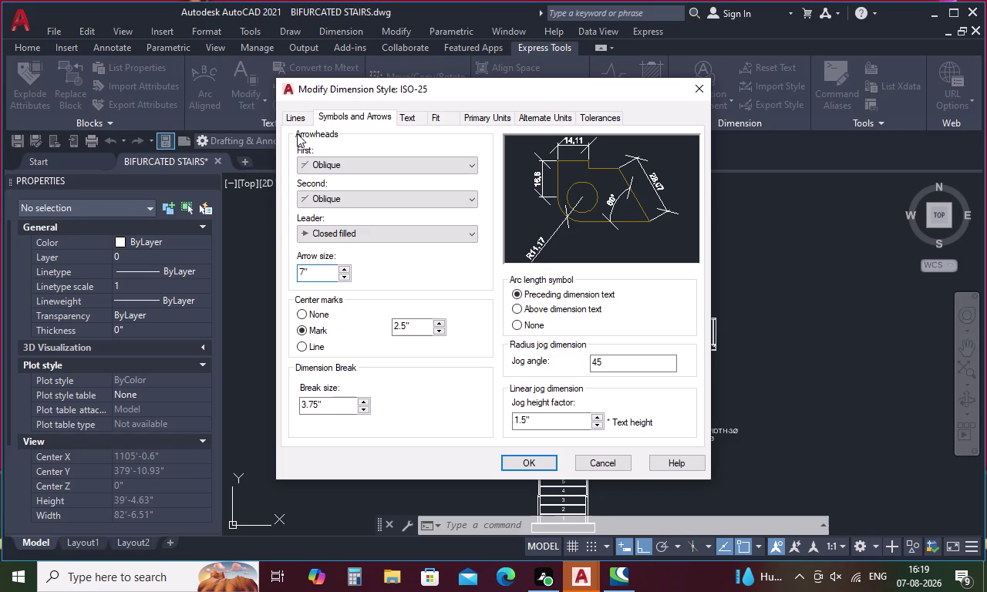
click(304, 116)
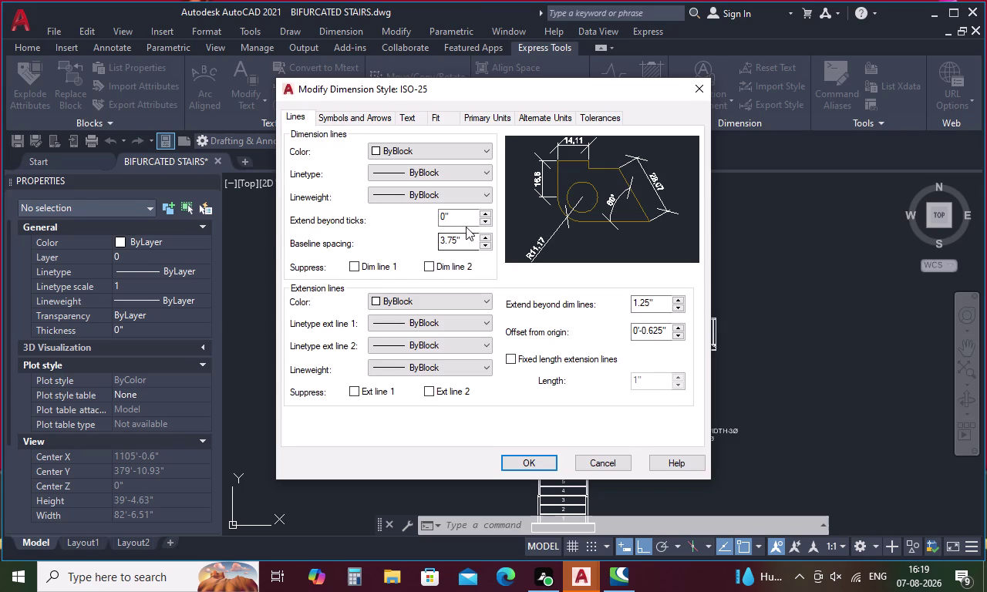
click(437, 150)
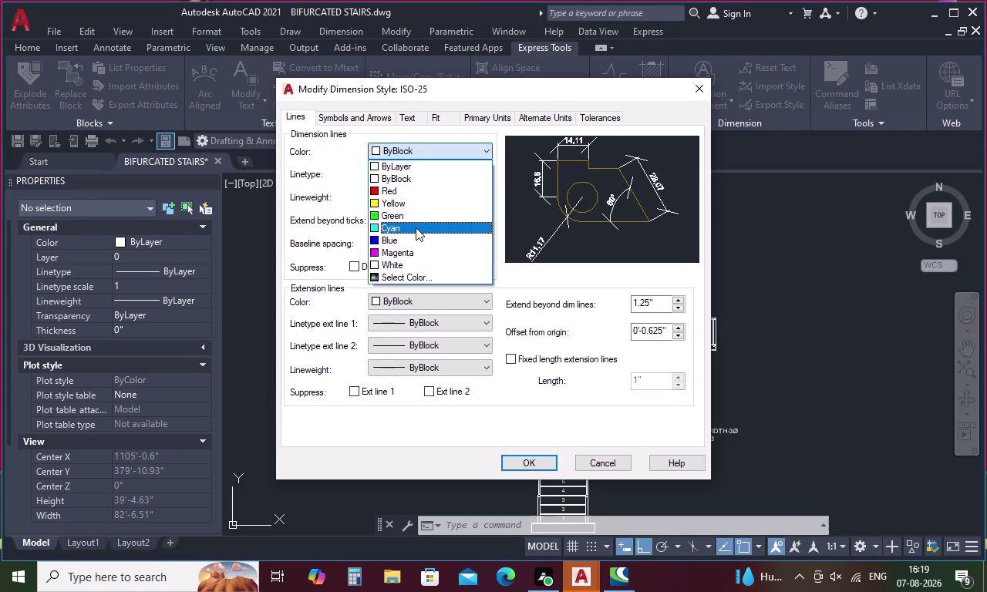